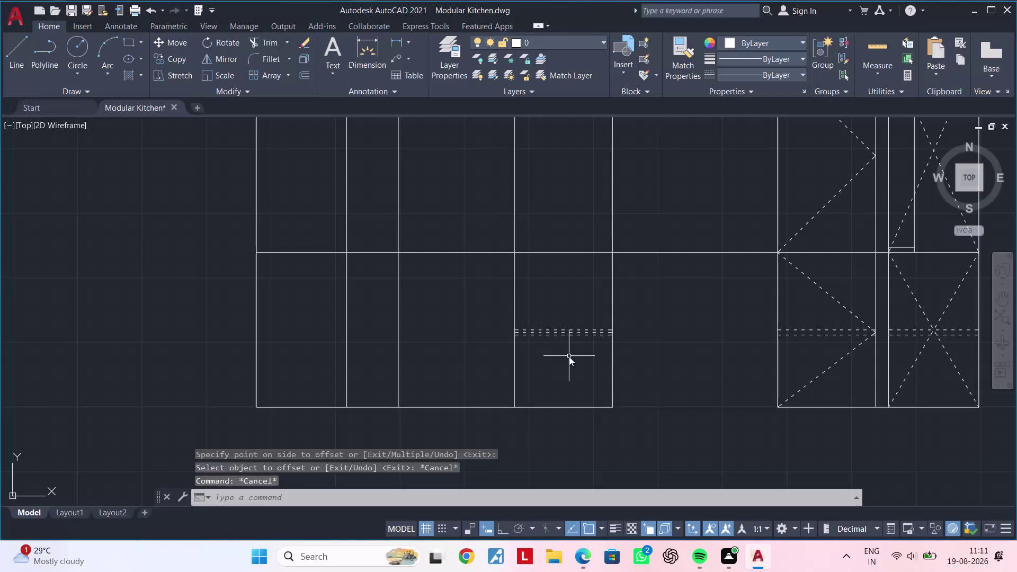
Draw the opening diagonal from the lower shutter's bottom corner to its left midpoint.
key(space)
scroll(up, 3)
click(613, 422)
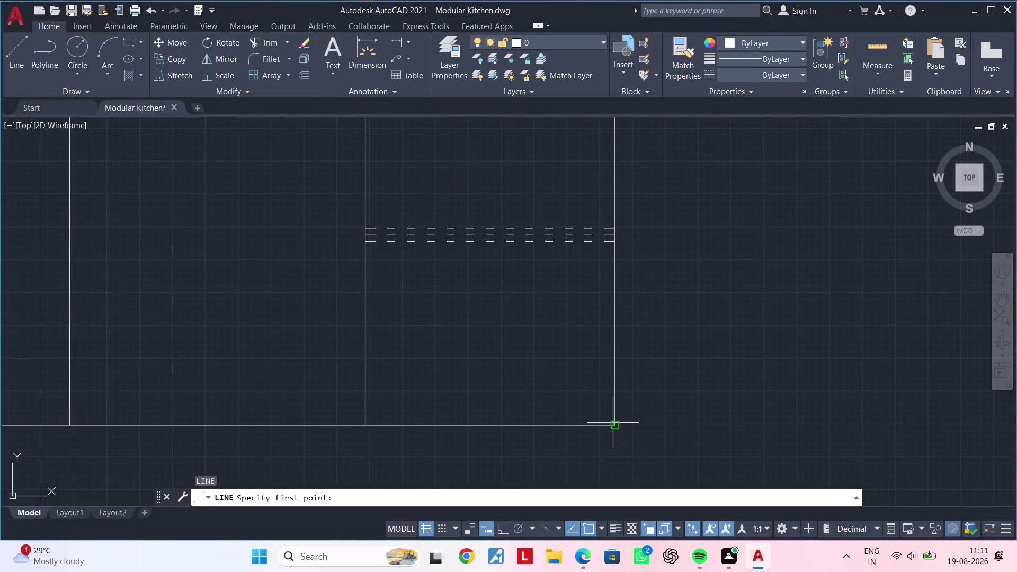
scroll(up, 3)
click(381, 252)
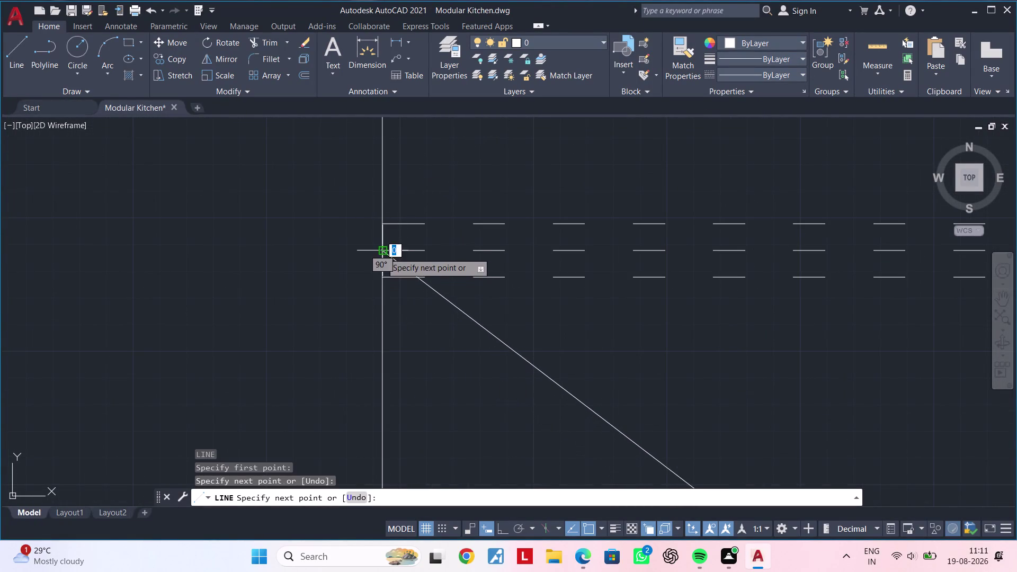
scroll(down, 3)
middle_drag(492, 232, 435, 342)
click(550, 228)
key(Escape)
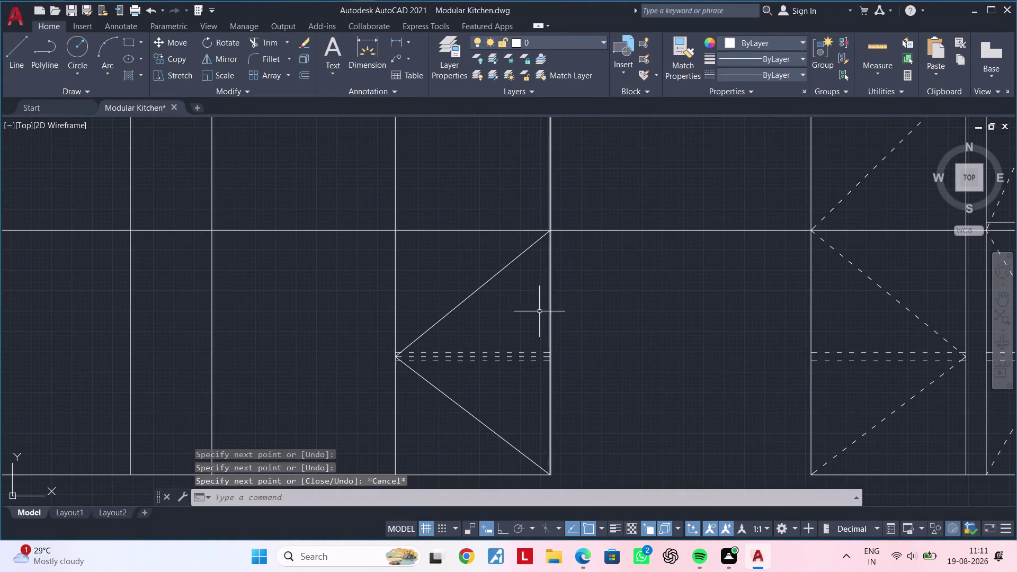
Delete the duplicate dashed line and zoom out to the whole elevation.
scroll(up, 3)
click(486, 360)
key(Delete)
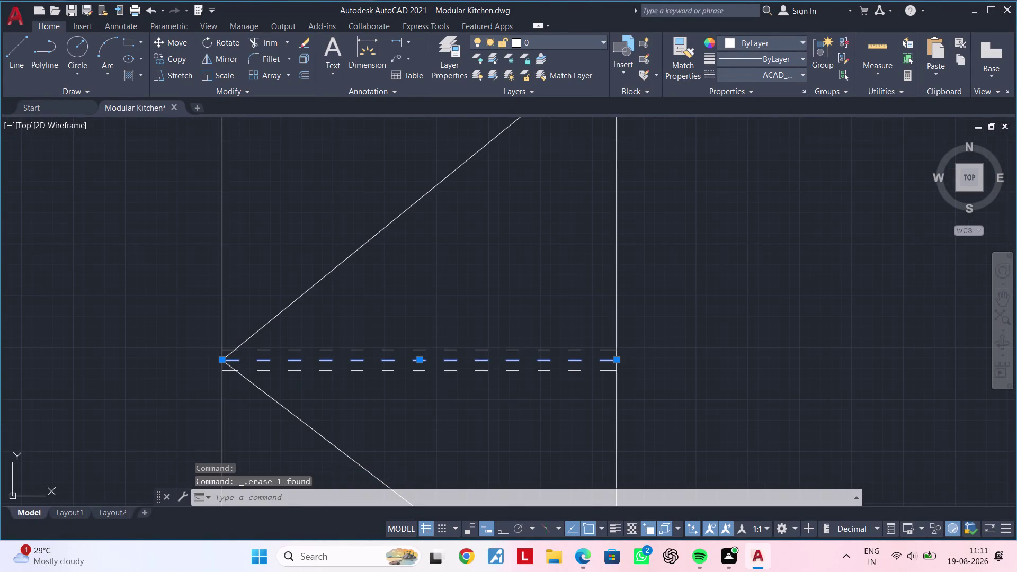
scroll(down, 3)
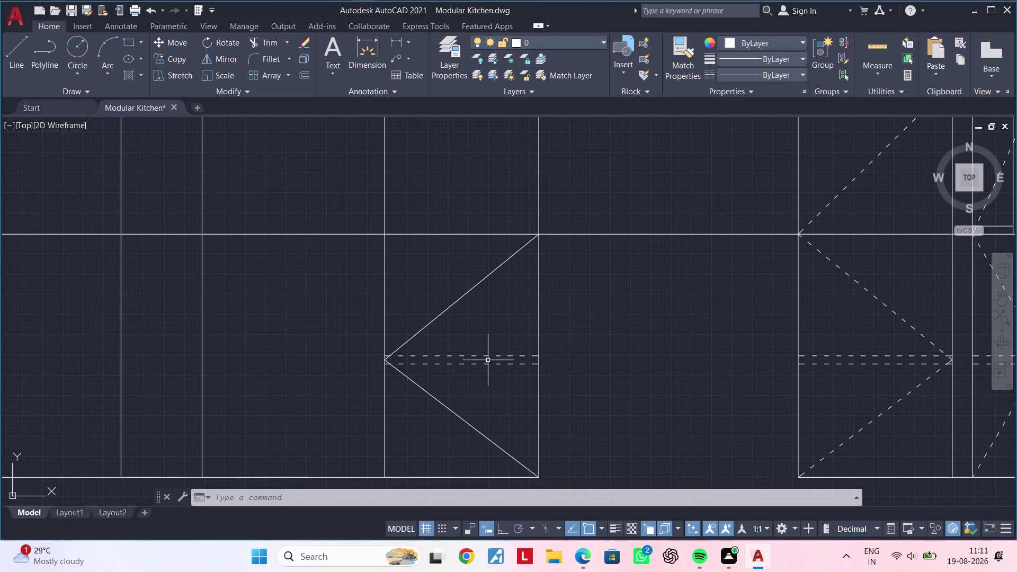
key(Escape)
key(Escape)
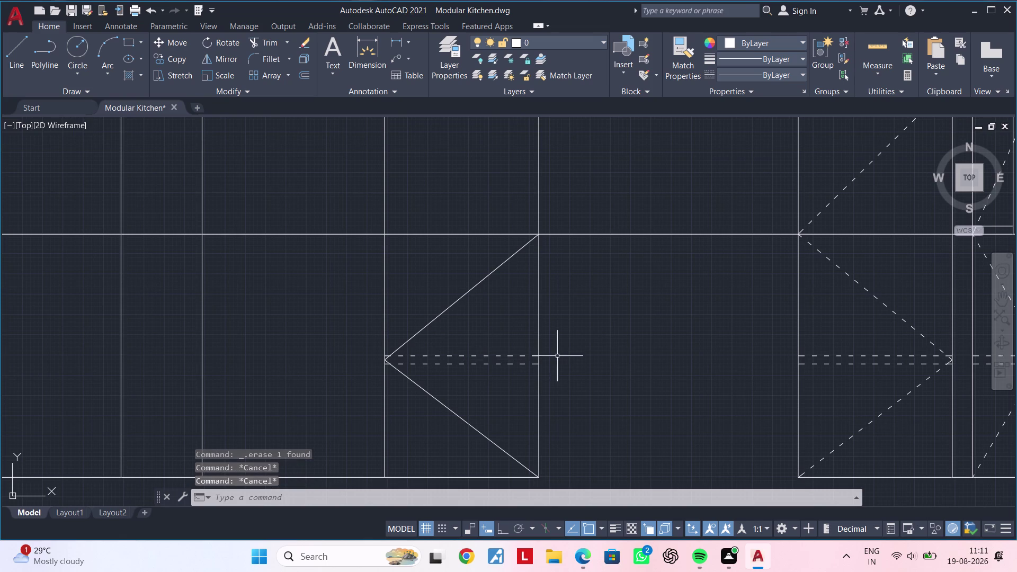
middle_drag(532, 309, 614, 485)
scroll(down, 3)
middle_drag(586, 440, 549, 409)
key(Escape)
key(Escape)
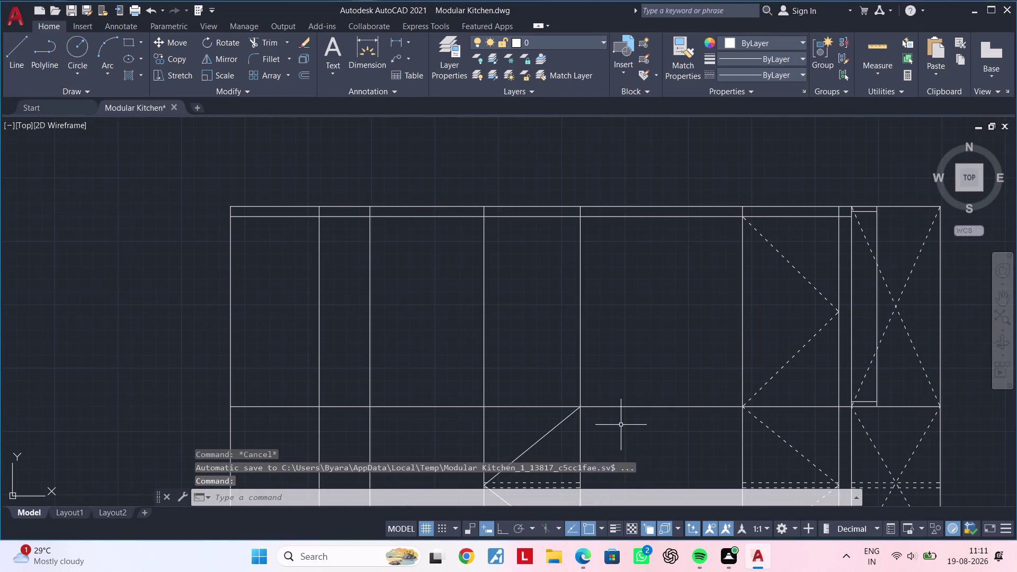
Cancel the offset and place a horizontal XLINE through the dashed triangle's tip.
key(Escape)
key(Escape)
key(Escape)
text(of)
key(space)
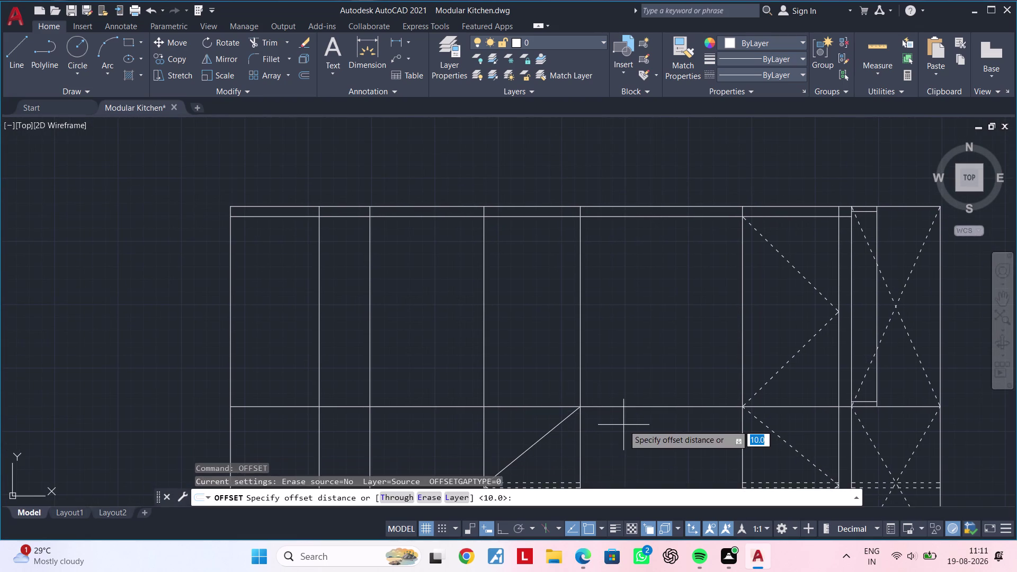
key(Escape)
key(Escape)
key(Escape)
key(Escape)
key(Escape)
key(Escape)
key(Escape)
key(Escape)
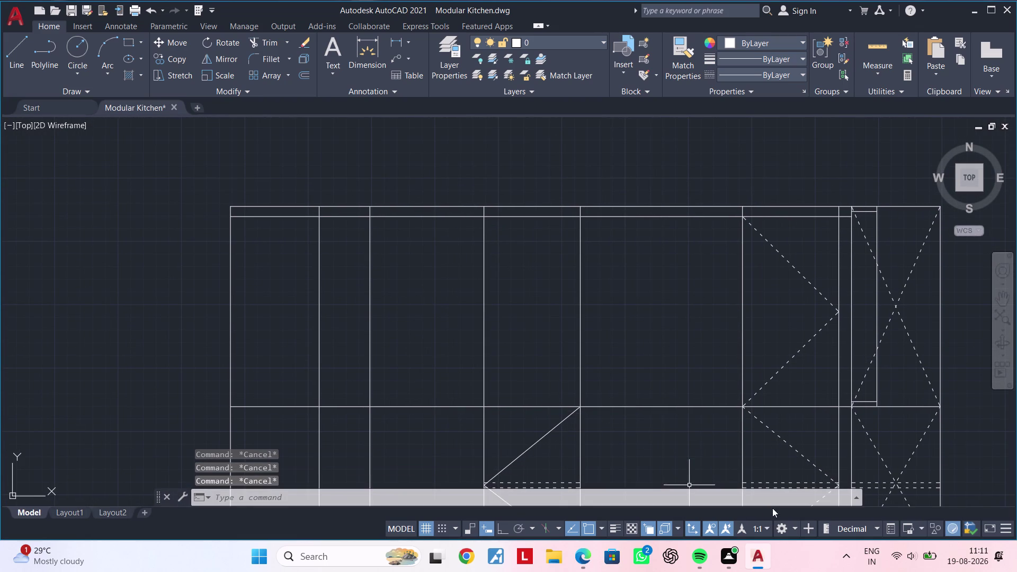
text(xl)
key(space)
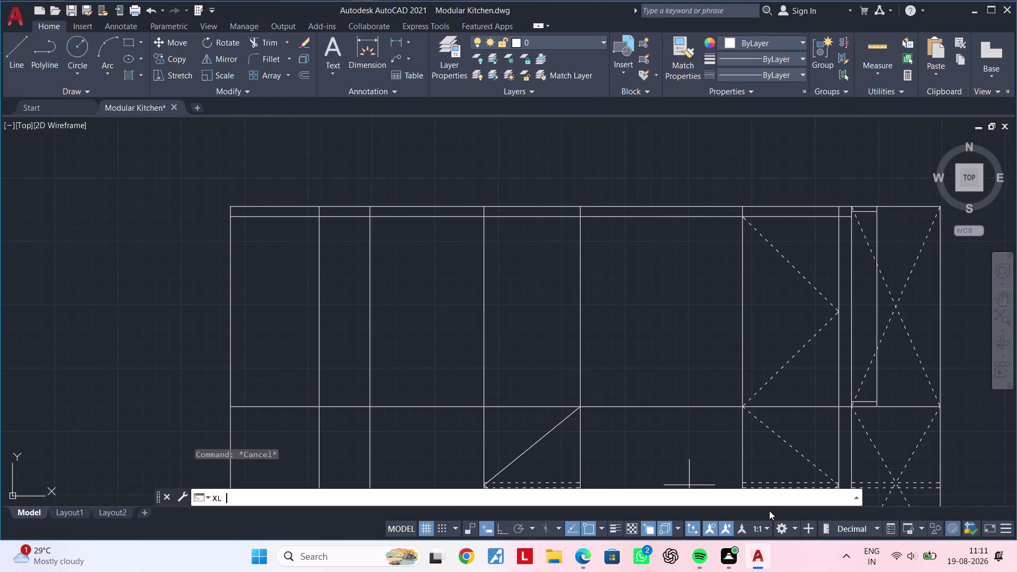
key(h)
key(space)
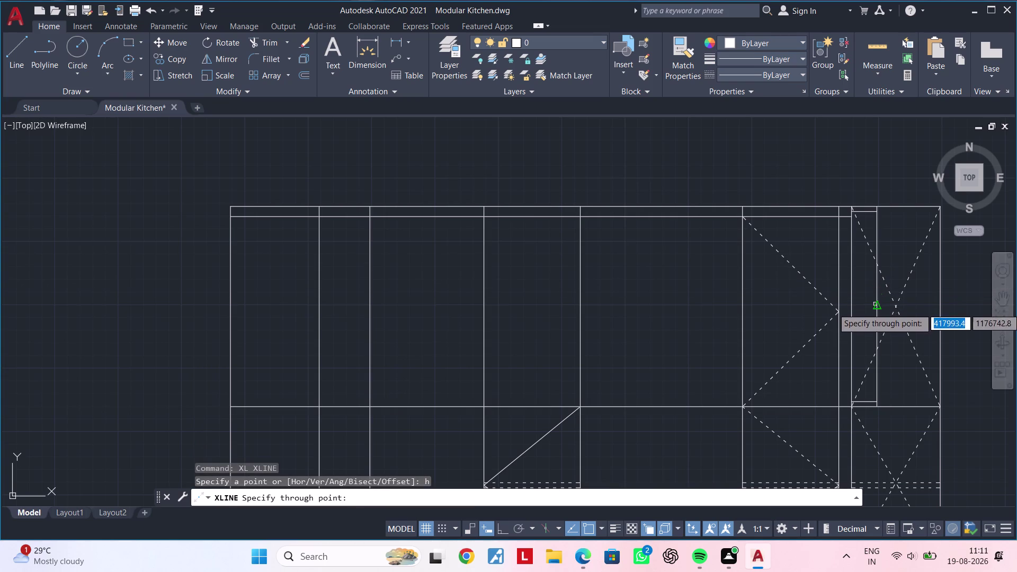
click(839, 314)
middle_drag(687, 372, 734, 360)
key(Escape)
key(Escape)
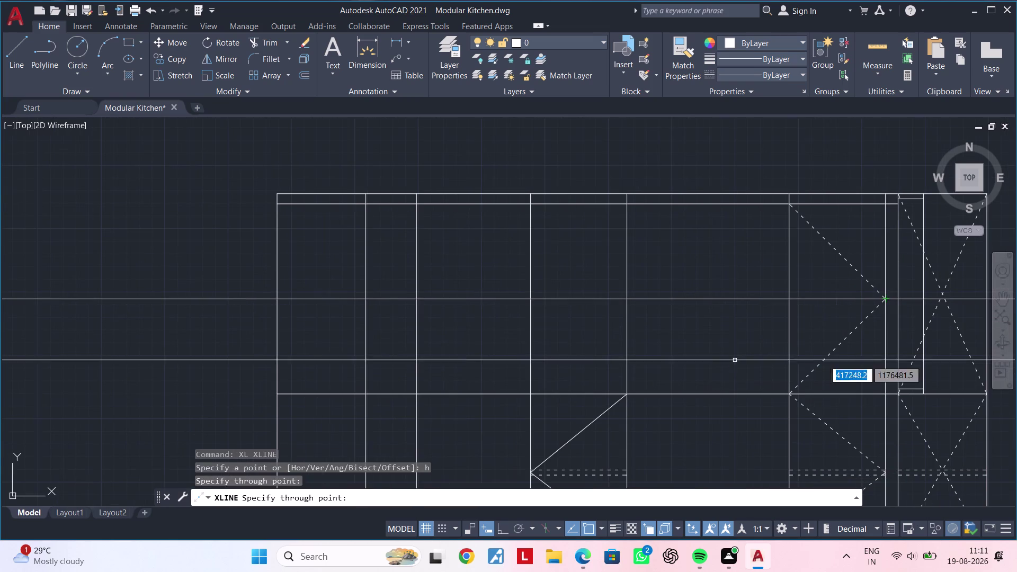
key(Escape)
Draw the upper shutter diagonals from lower-right corner to the construction line, then up to the top edge.
key(l)
key(space)
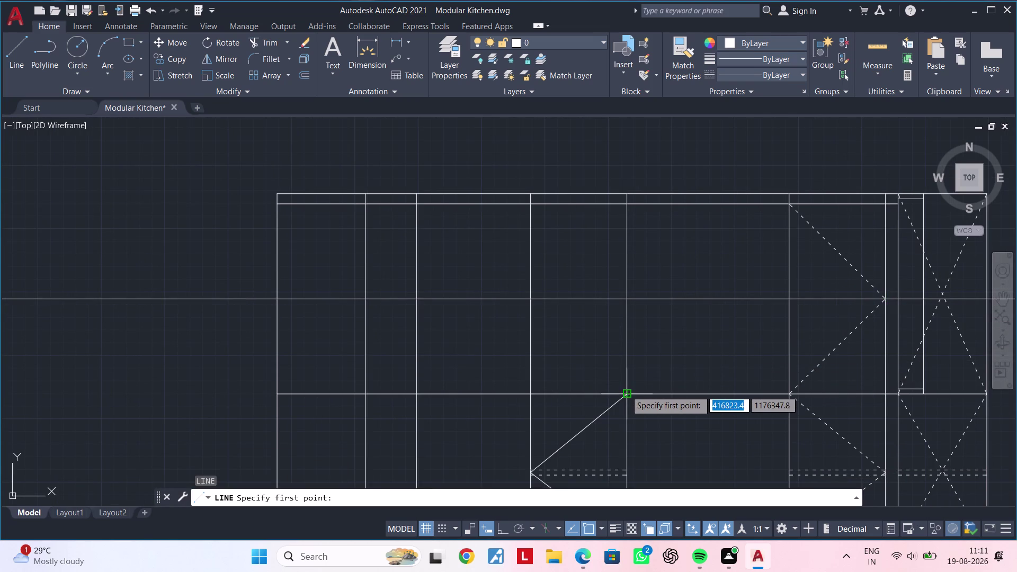
click(627, 390)
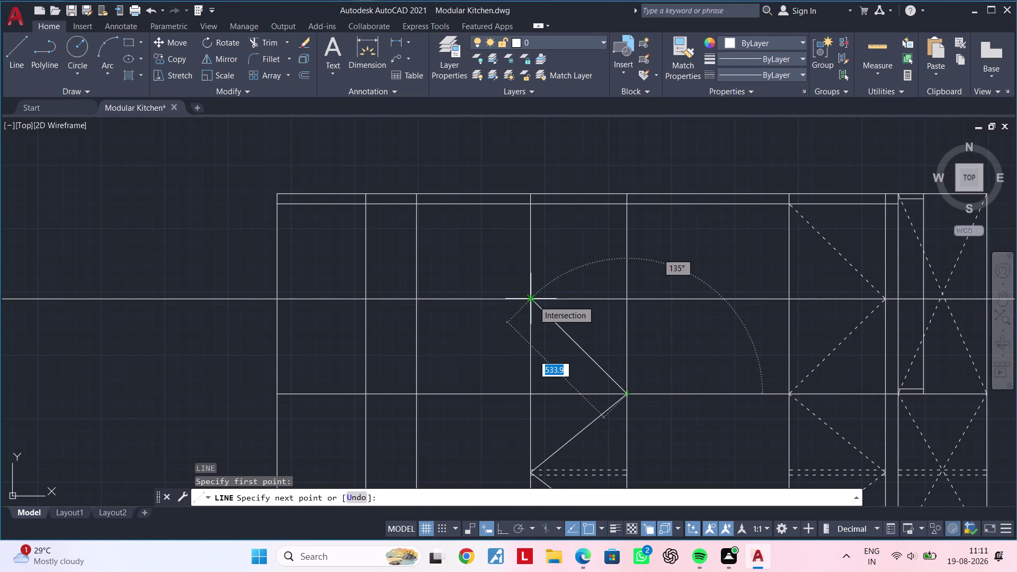
click(533, 300)
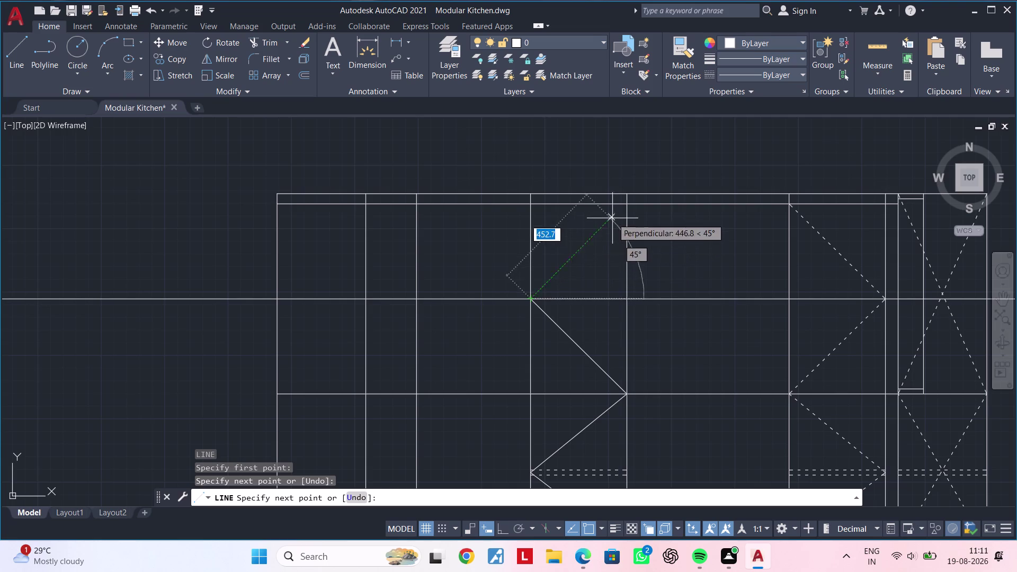
scroll(up, 3)
click(696, 130)
scroll(down, 3)
middle_drag(699, 240, 676, 184)
key(Escape)
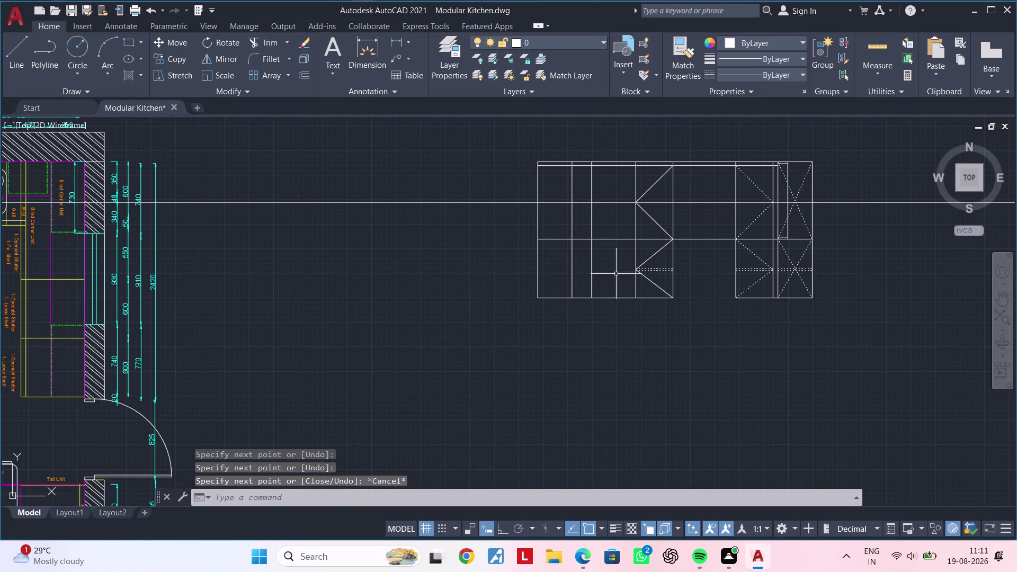
Delete the horizontal construction line.
key(Escape)
key(Escape)
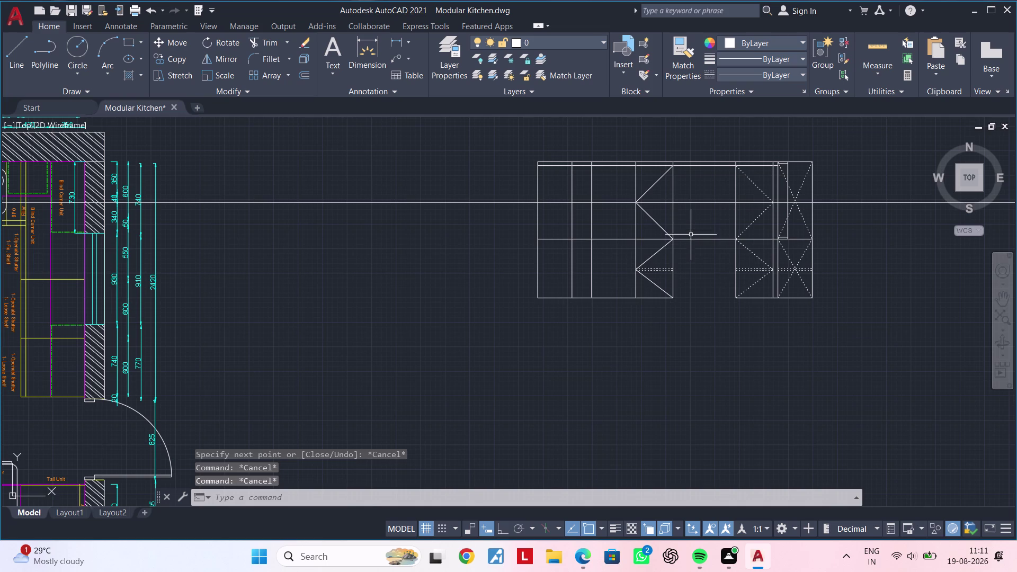
click(699, 203)
key(Delete)
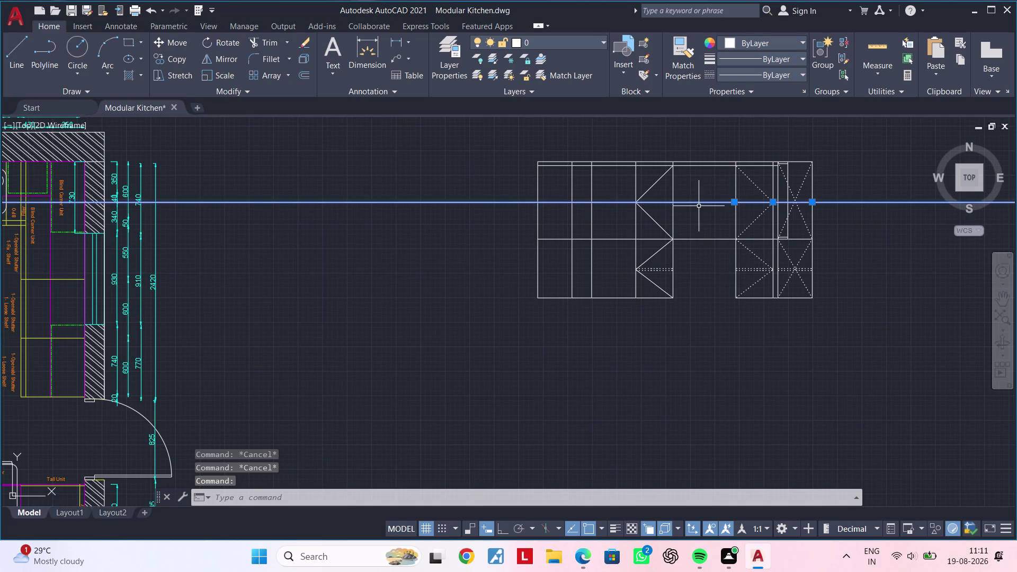
scroll(up, 3)
middle_drag(690, 261, 703, 343)
scroll(down, 3)
middle_drag(701, 337, 719, 327)
key(Escape)
Copy the four diagonal swing lines from the lower-right corner into the module on the left.
click(681, 282)
click(681, 264)
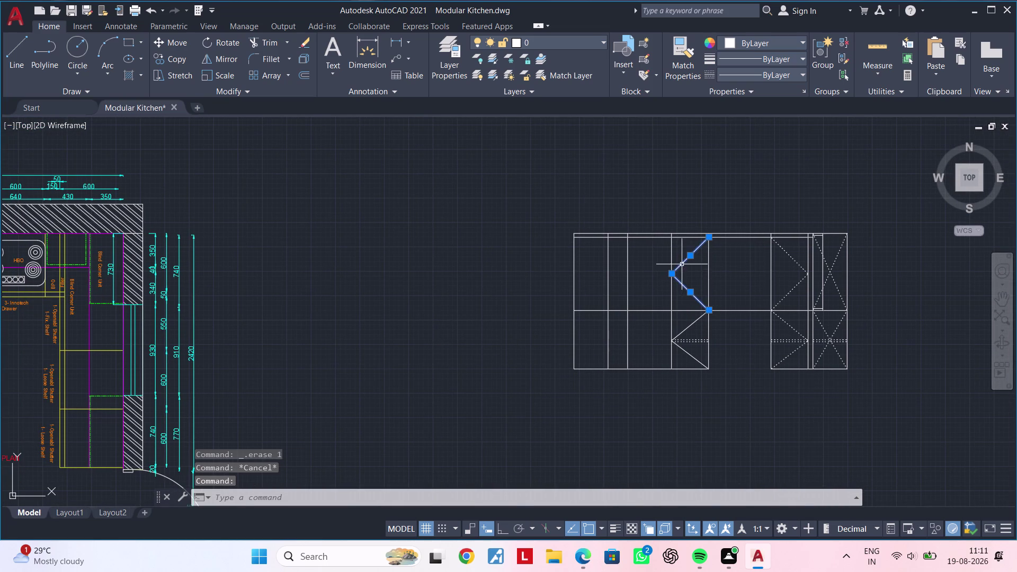
scroll(up, 3)
click(687, 326)
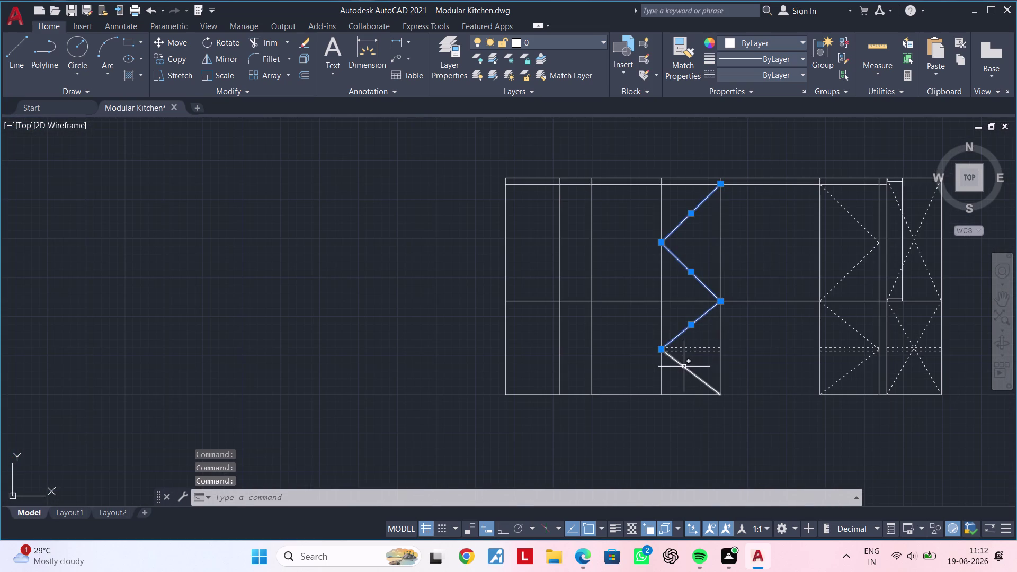
click(683, 366)
middle_drag(629, 338, 609, 348)
key(c)
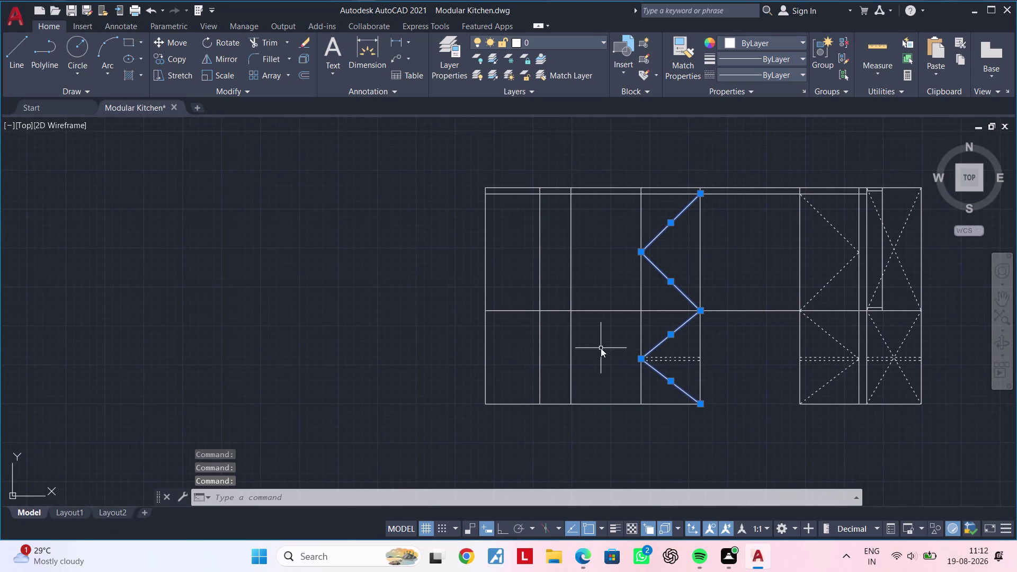
key(o)
key(space)
click(702, 404)
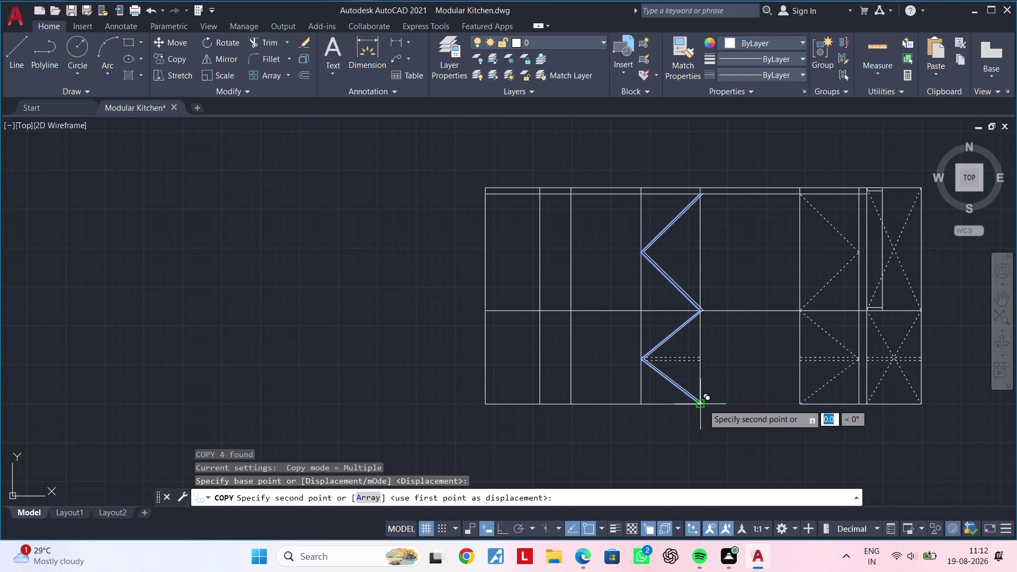
click(640, 405)
key(Escape)
key(Escape)
middle_drag(649, 398, 630, 404)
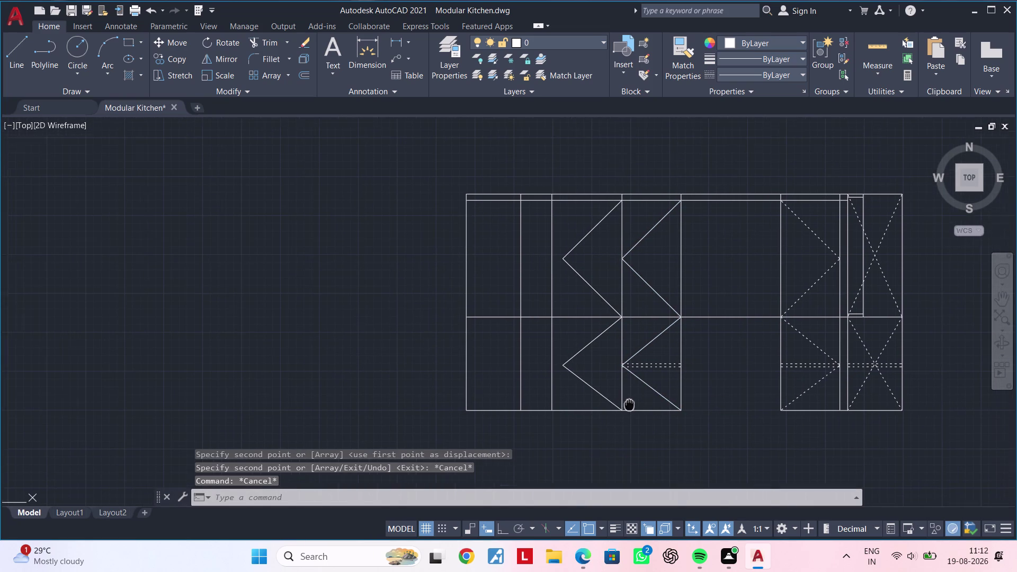
middle_drag(630, 404, 628, 404)
key(Escape)
key(Escape)
key(Escape)
key(Escape)
key(Escape)
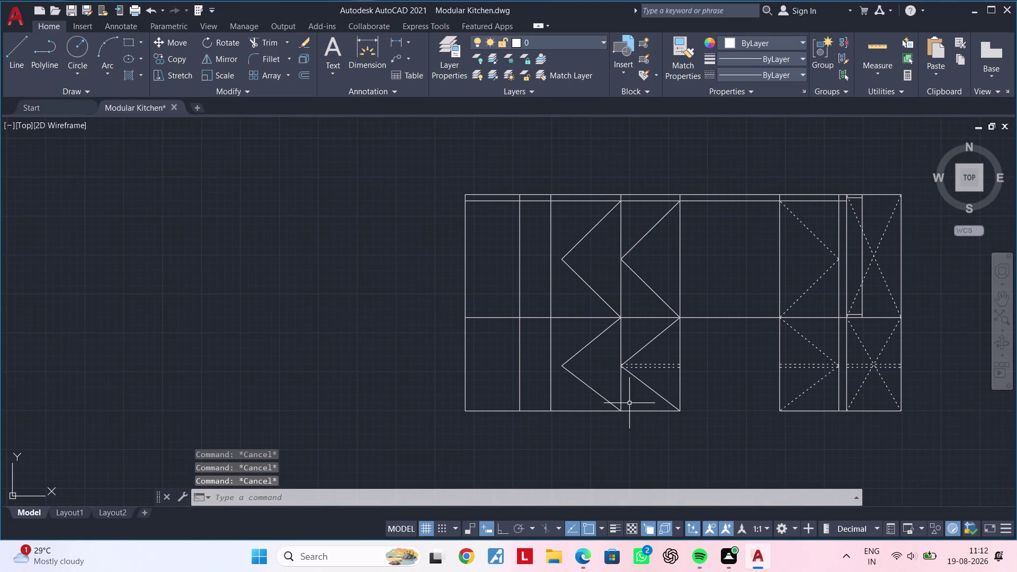
key(Escape)
key(Escape)
Select the copied zigzag lines in the left module, then clear the selection.
click(585, 224)
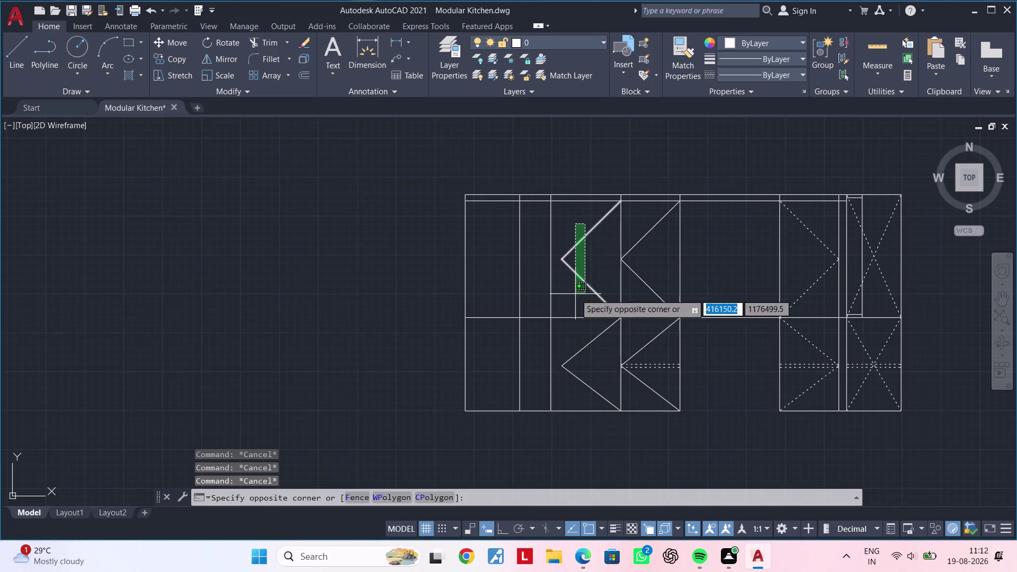
click(575, 294)
click(591, 362)
click(580, 346)
click(591, 379)
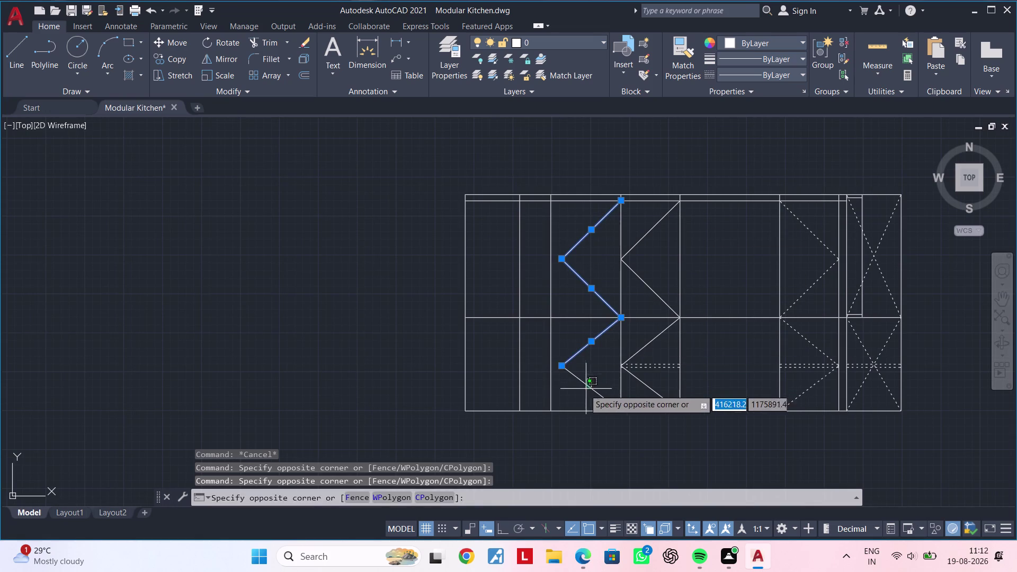
click(583, 392)
key(Escape)
key(Escape)
Using MATCHPROP with a dashed diagonal as source, make four shutter diagonals dashed.
key(m)
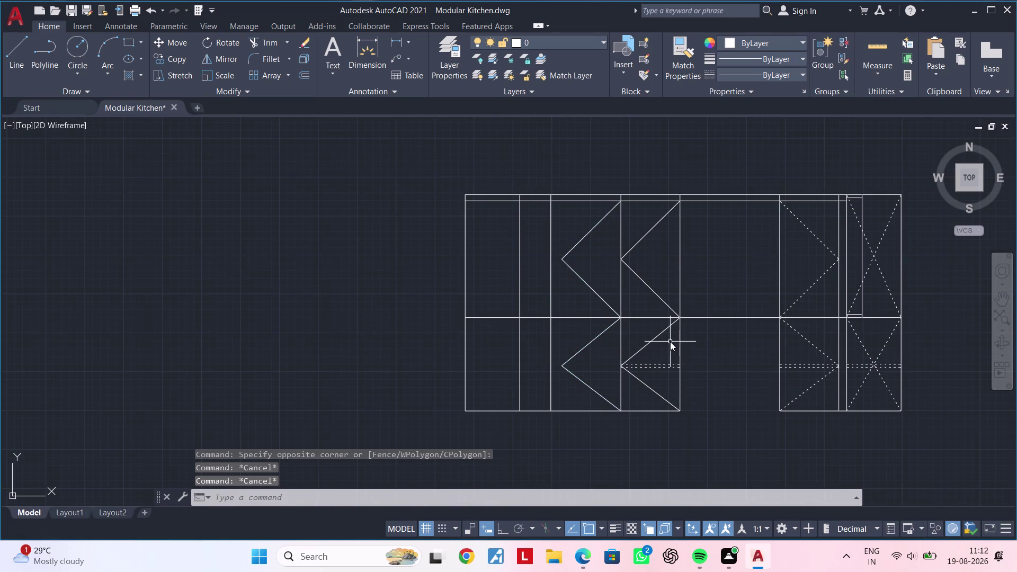
key(a)
key(space)
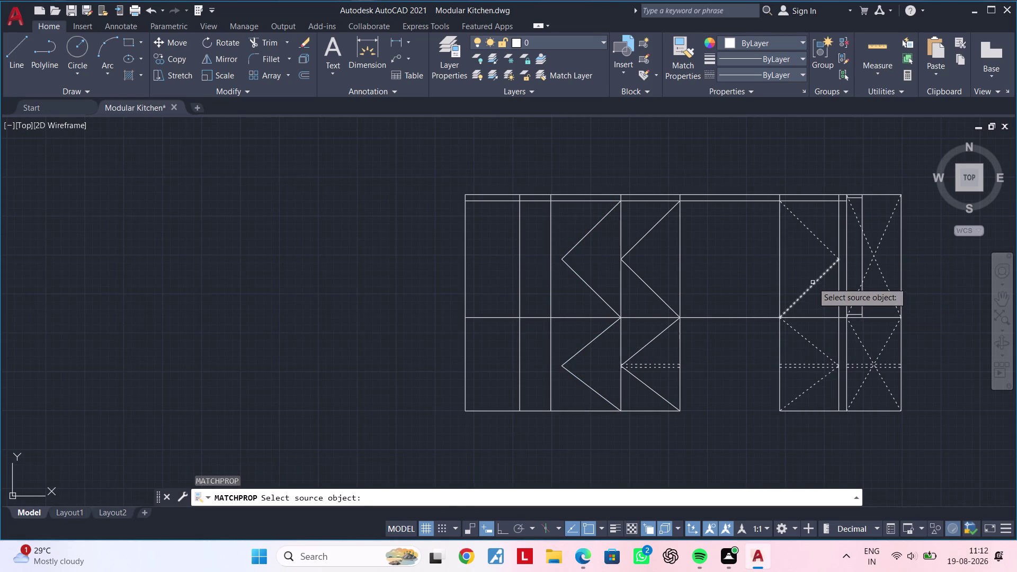
click(815, 283)
click(648, 229)
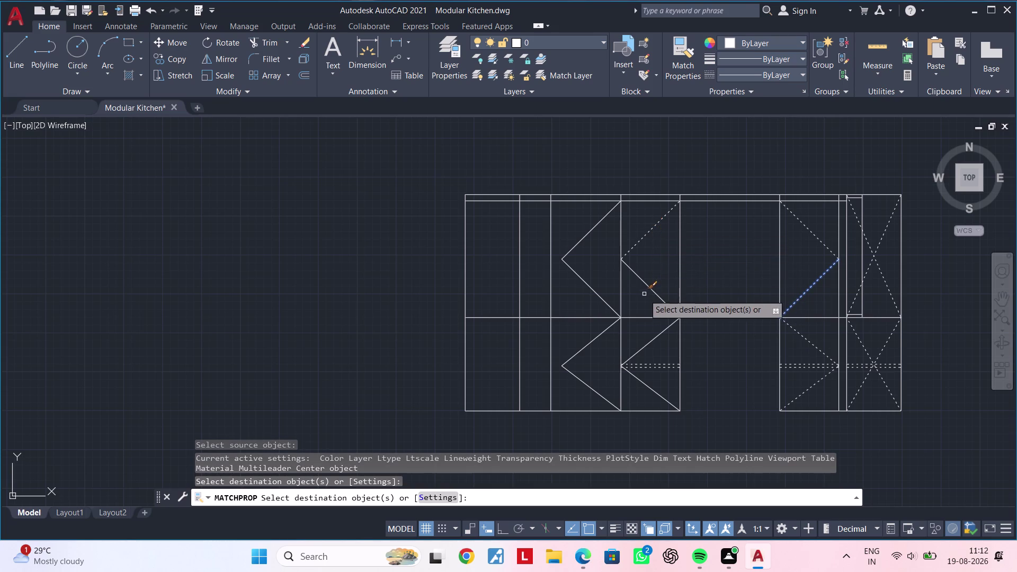
click(649, 288)
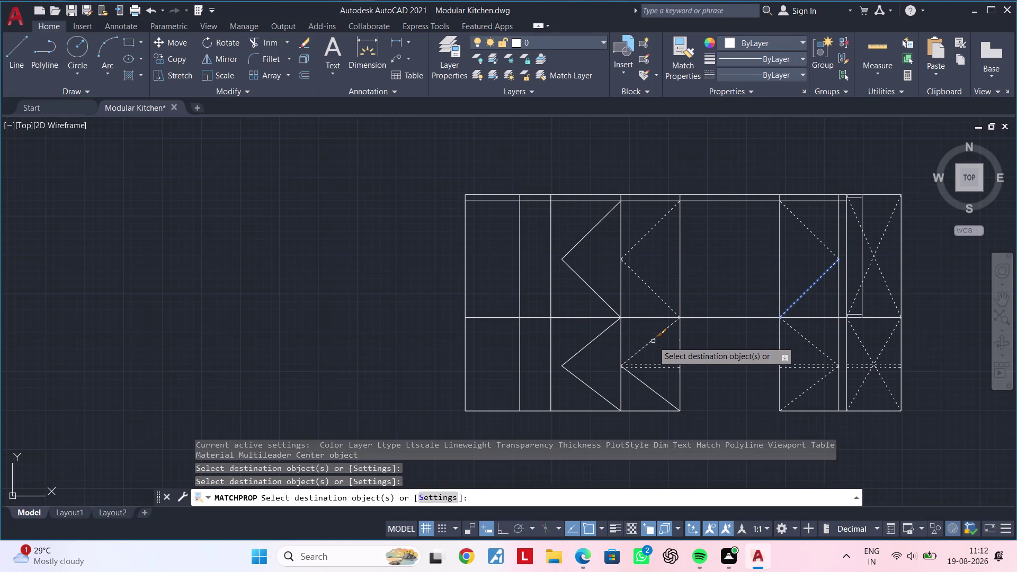
click(653, 341)
click(654, 393)
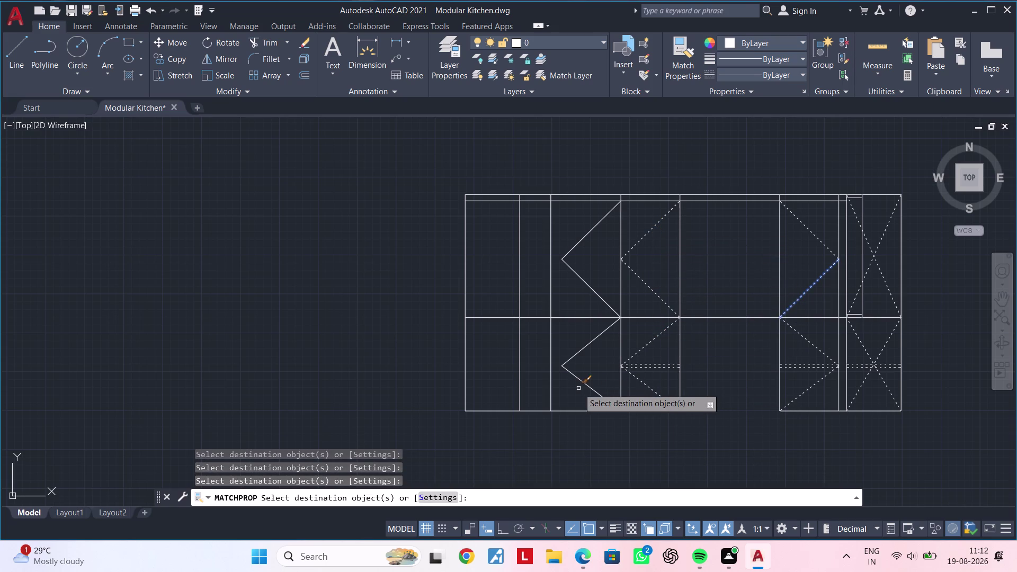
Make the remaining solid door diagonals on the left shutters dashed.
click(580, 383)
click(582, 349)
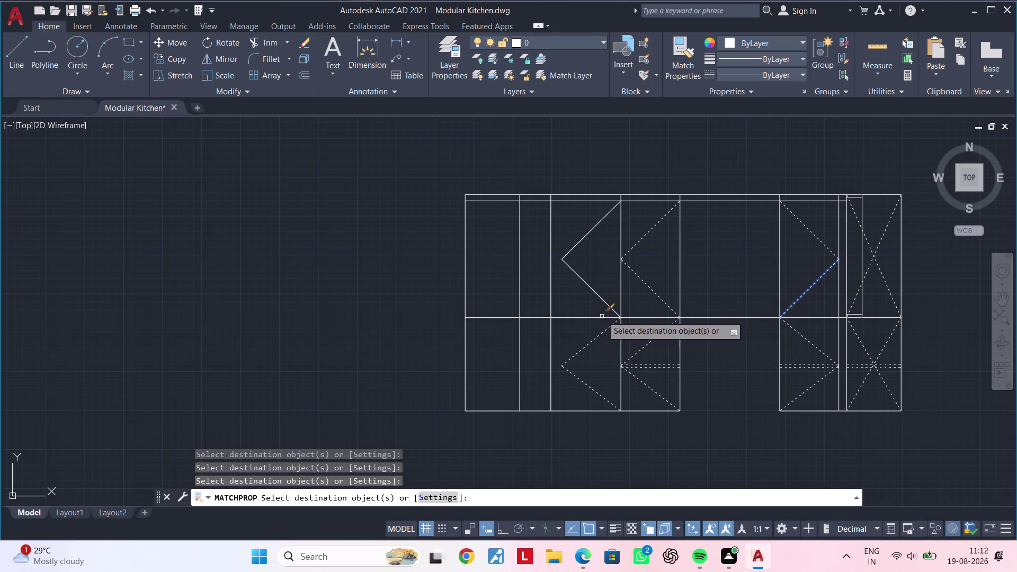
click(607, 297)
click(600, 299)
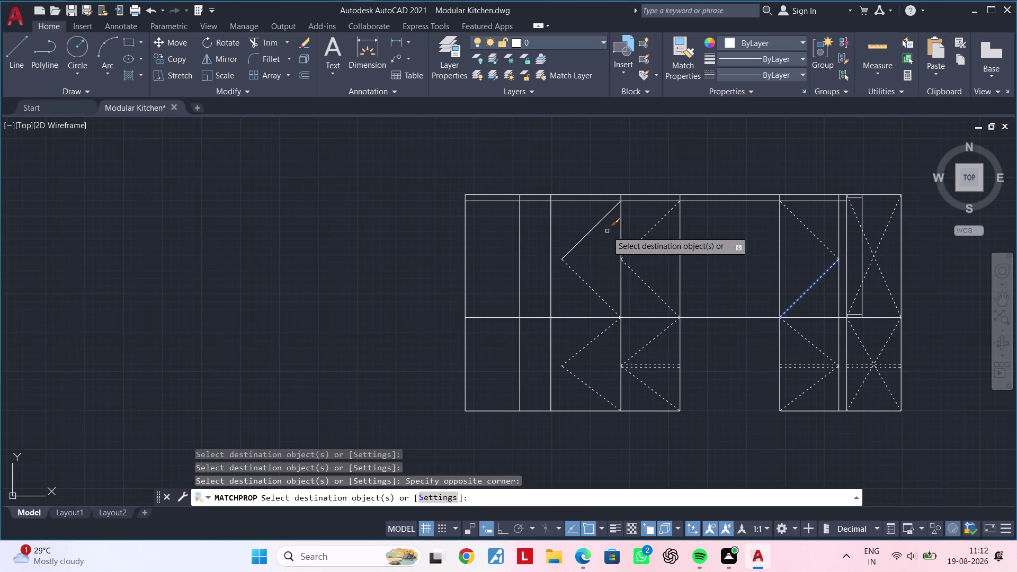
click(595, 226)
key(Escape)
key(Escape)
key(Escape)
key(Escape)
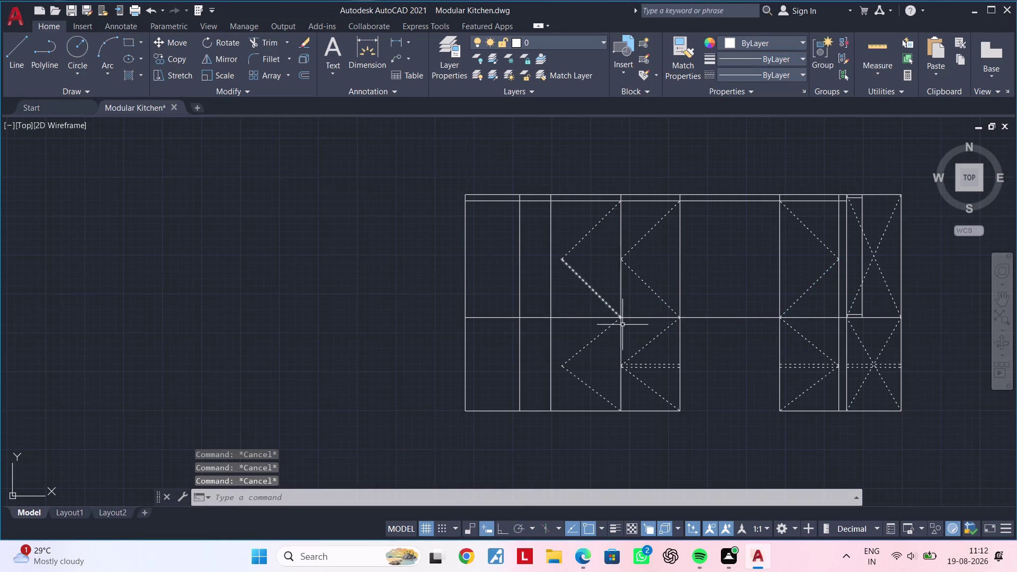
scroll(down, 3)
middle_drag(620, 313, 589, 278)
key(Escape)
key(Escape)
key(Escape)
key(Escape)
key(Escape)
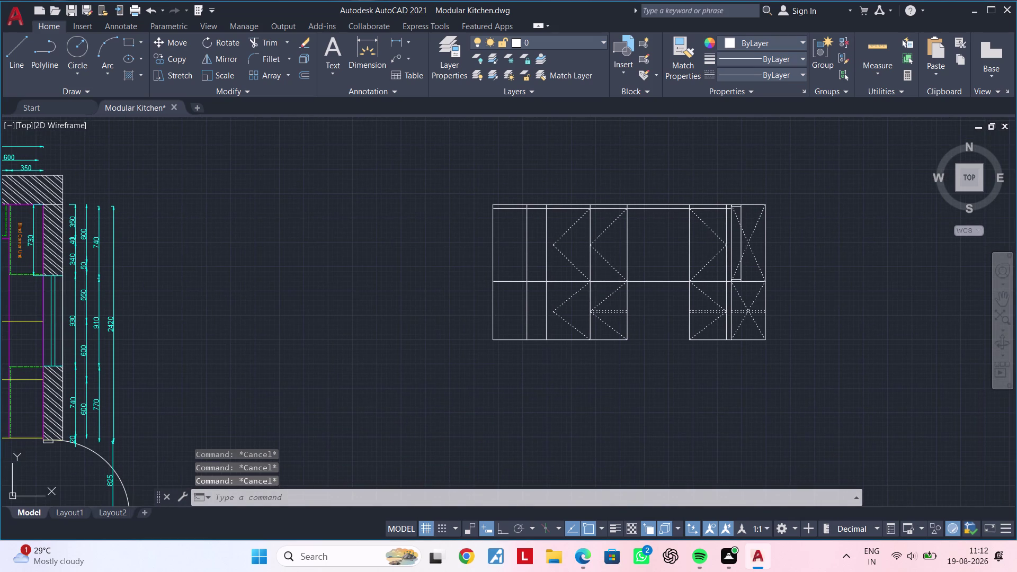
key(Escape)
key(Escape)
middle_drag(607, 297, 645, 292)
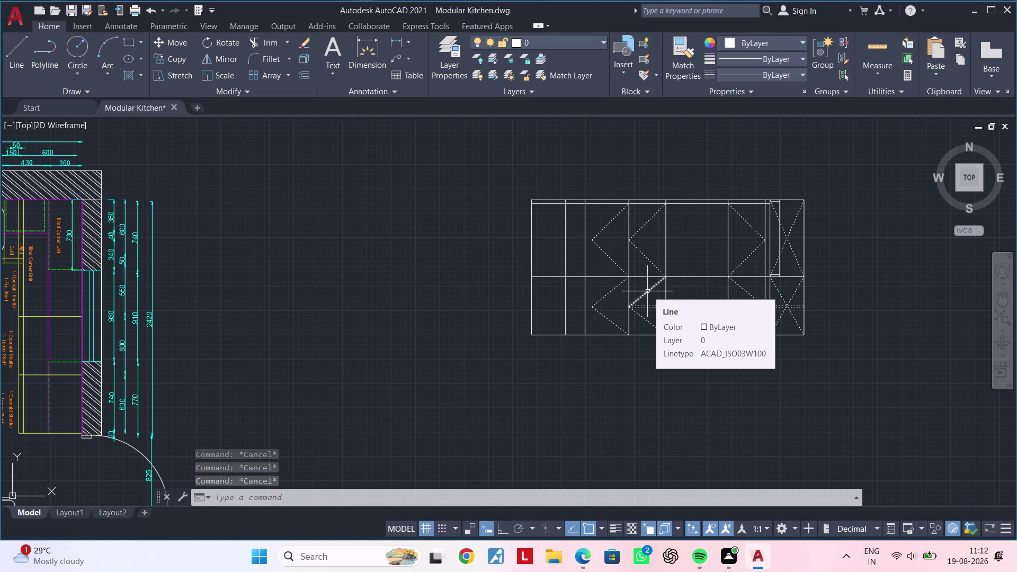
scroll(up, 3)
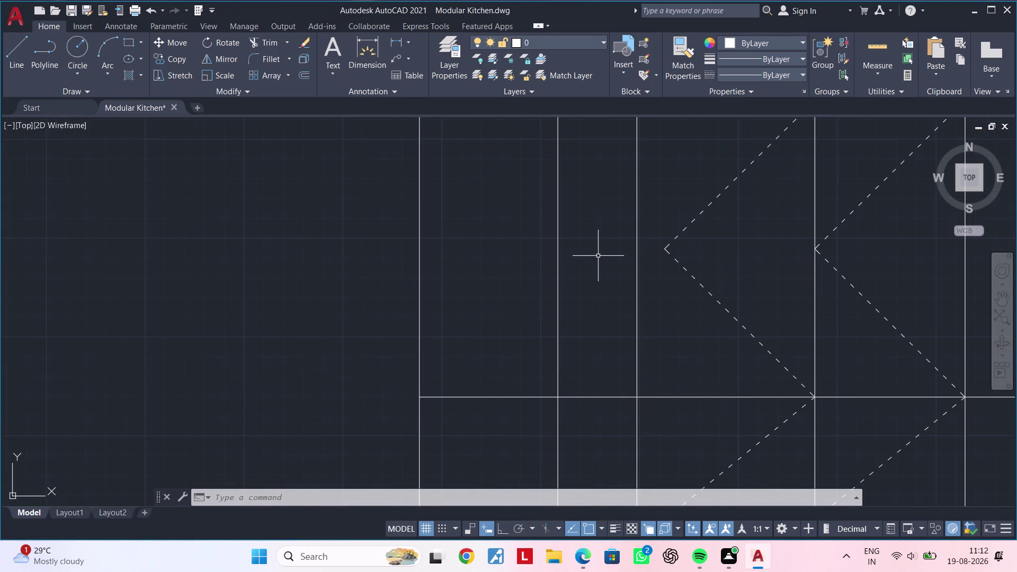
scroll(down, 3)
middle_drag(598, 256, 551, 348)
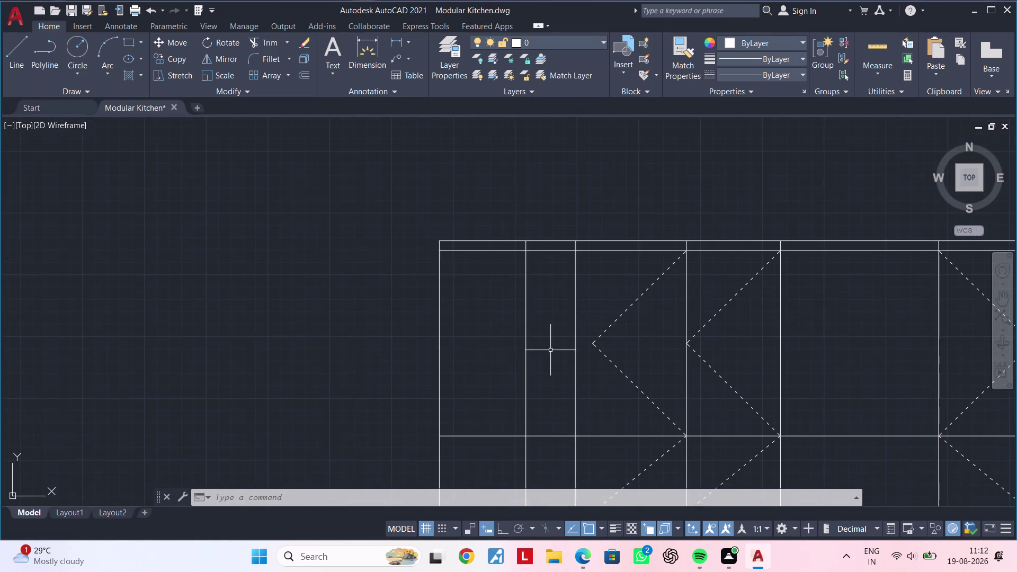
key(Escape)
key(Escape)
text(tr)
key(space)
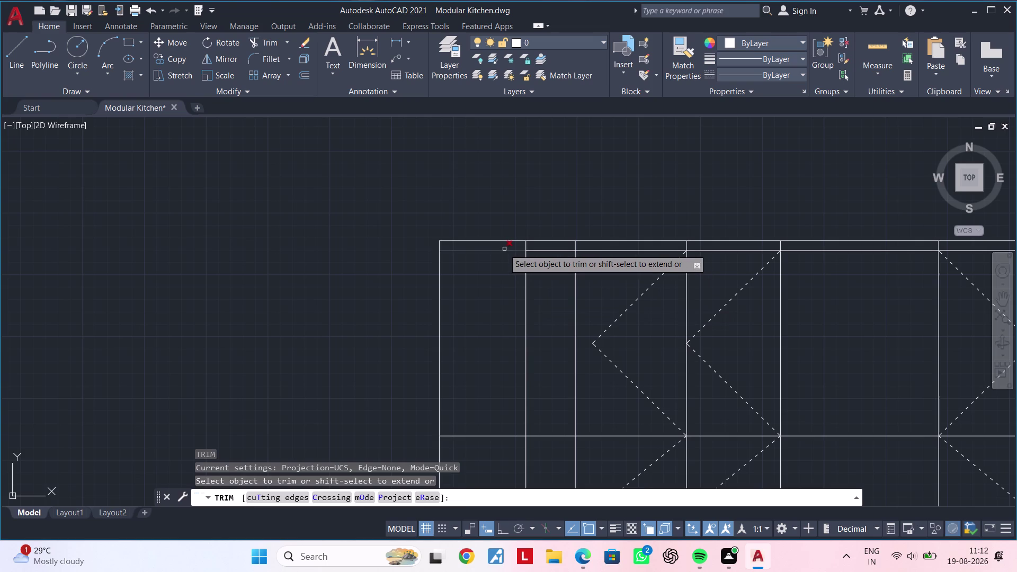
click(503, 249)
middle_drag(503, 354, 508, 311)
scroll(down, 3)
middle_drag(485, 340, 497, 307)
key(Escape)
key(Escape)
key(Escape)
scroll(up, 3)
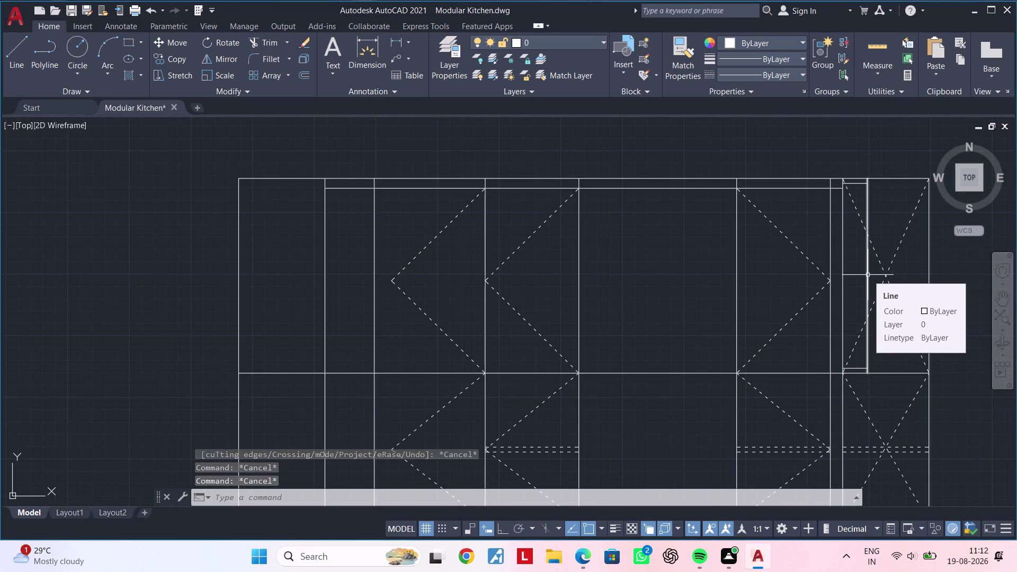
Offset the left vertical line 100 units outward to form the narrow end strip.
key(Escape)
key(Escape)
key(Escape)
middle_drag(395, 284, 489, 274)
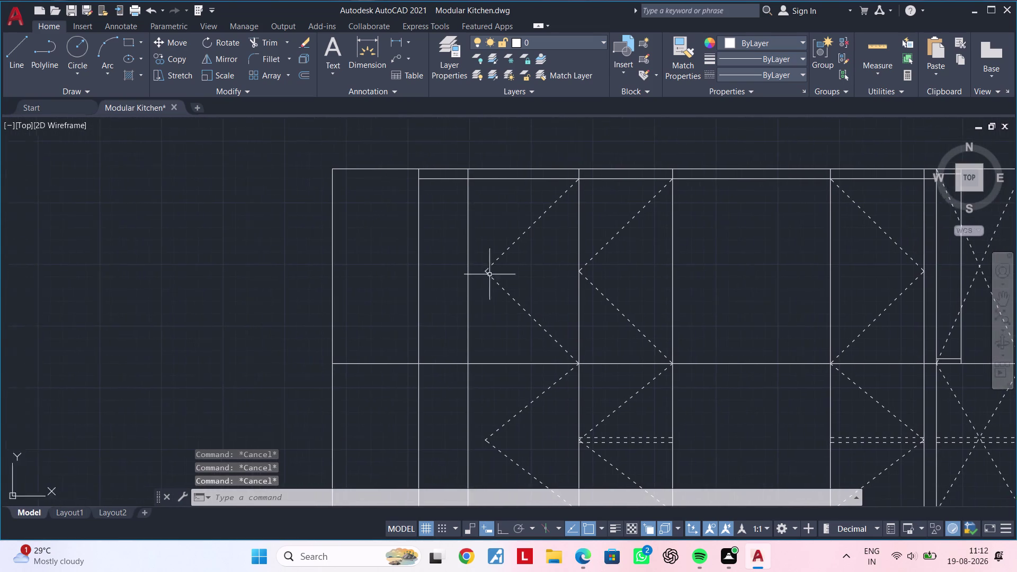
key(Escape)
key(Escape)
key(Escape)
key(Escape)
key(Escape)
key(Escape)
middle_drag(490, 288, 546, 287)
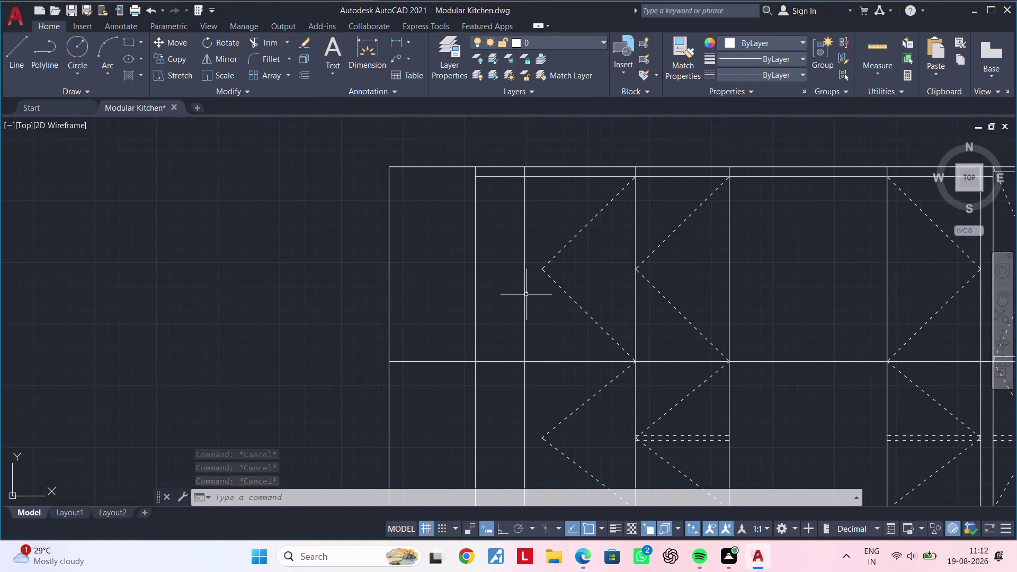
middle_drag(454, 231, 479, 296)
key(Escape)
key(Escape)
text(o)
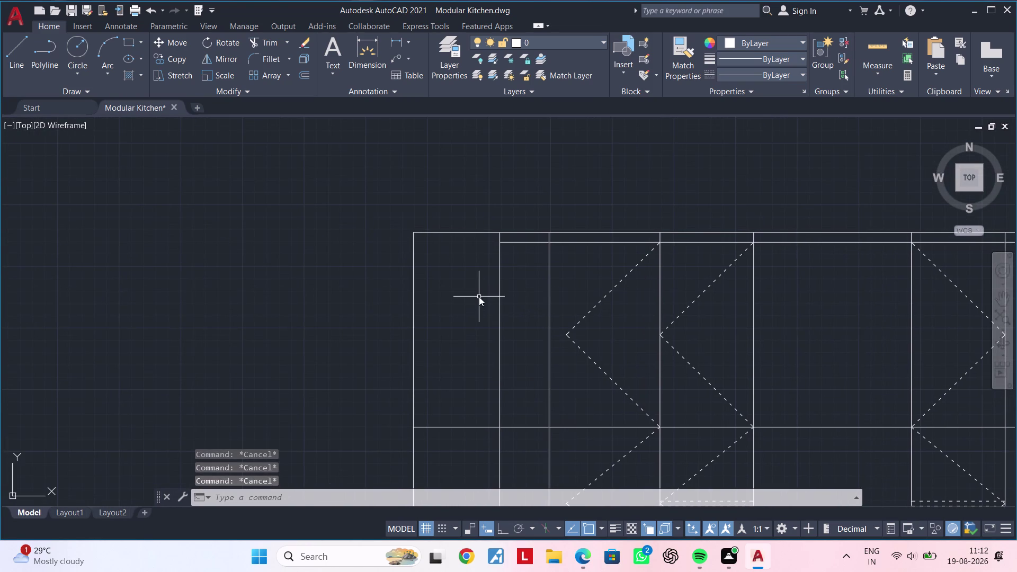
text(f 100)
key(Return)
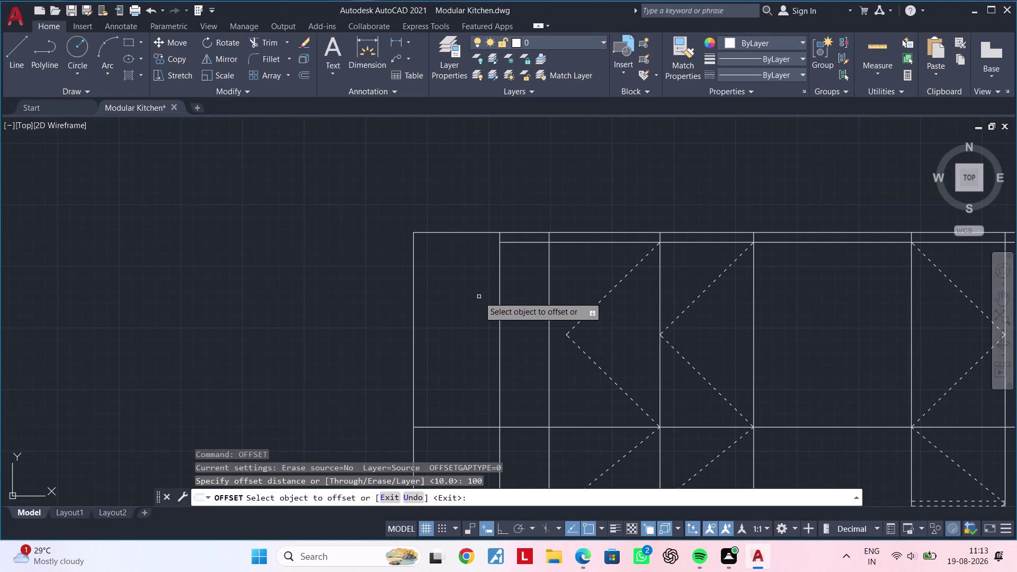
click(499, 281)
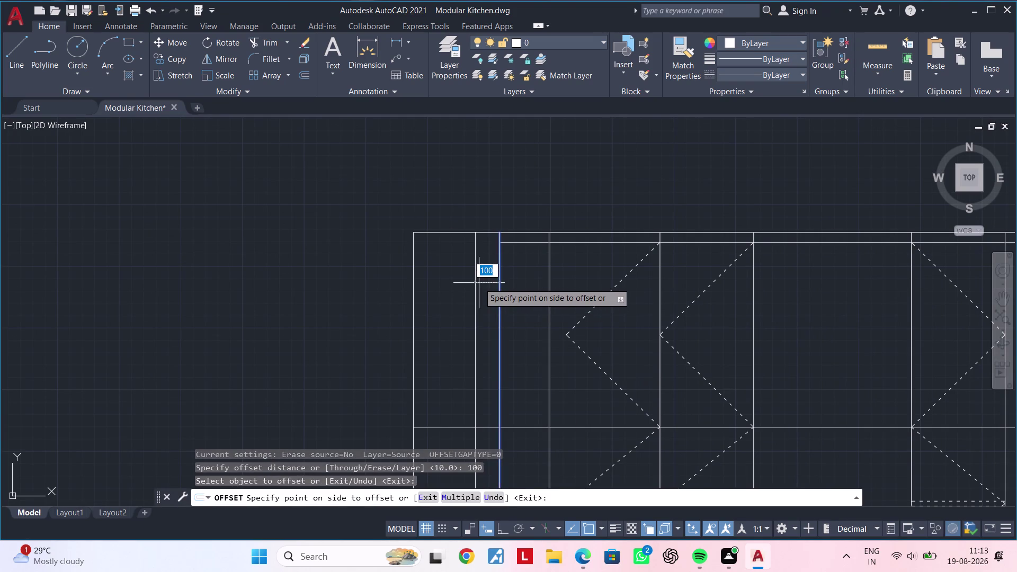
click(479, 282)
middle_drag(486, 317, 500, 223)
middle_drag(493, 267, 492, 223)
key(Escape)
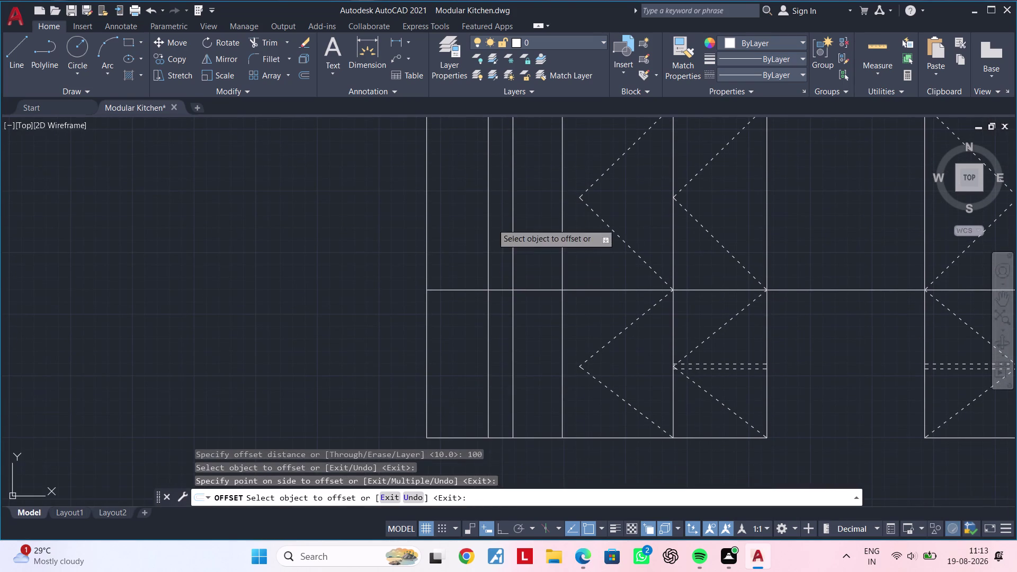
key(Escape)
Trim the overshooting end of the new 100-unit strip line.
text(tr)
key(space)
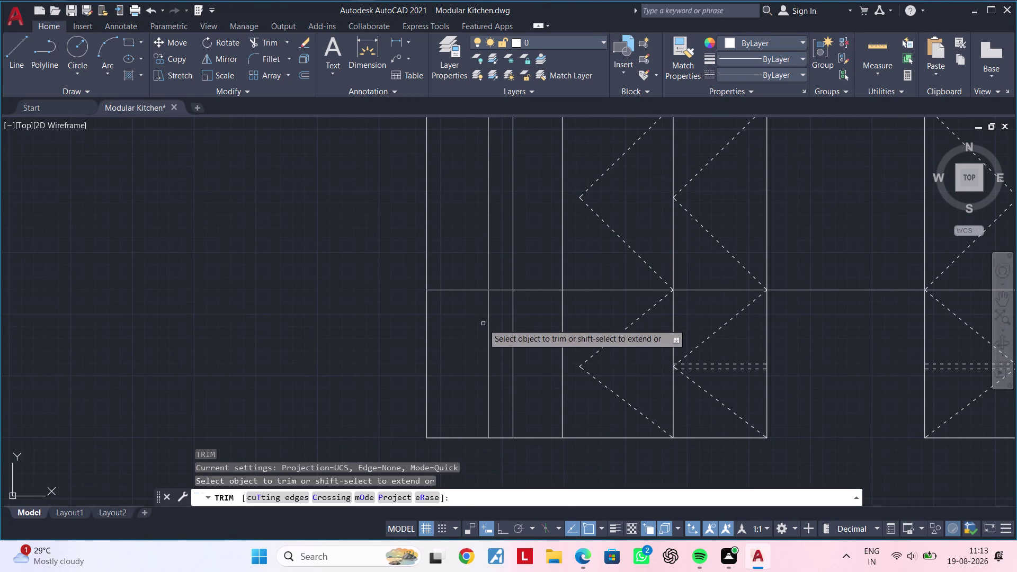
click(487, 319)
middle_drag(498, 266, 500, 353)
key(Escape)
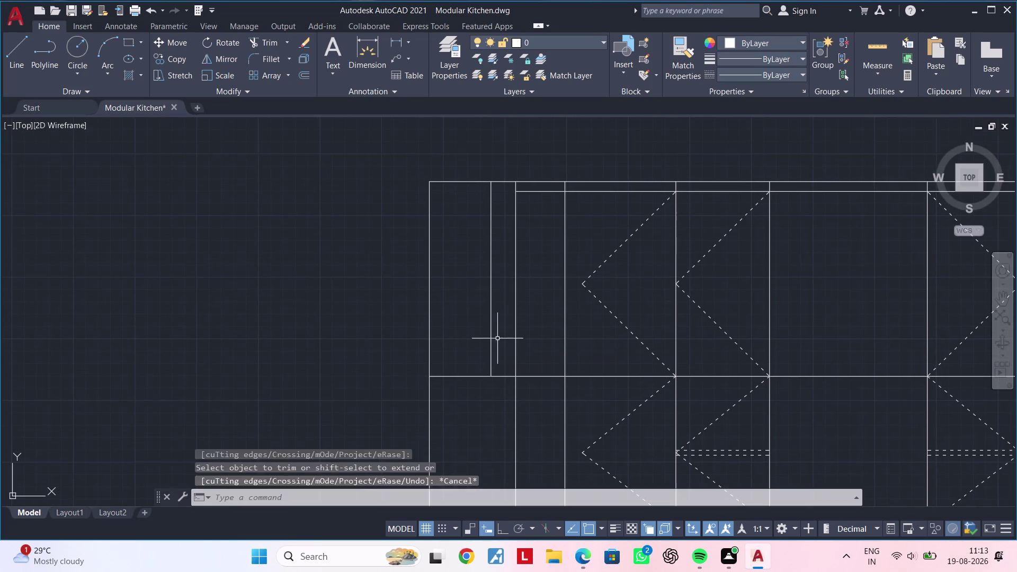
key(Escape)
key(Escape)
middle_click(498, 291)
key(Escape)
middle_drag(494, 219, 498, 285)
scroll(up, 3)
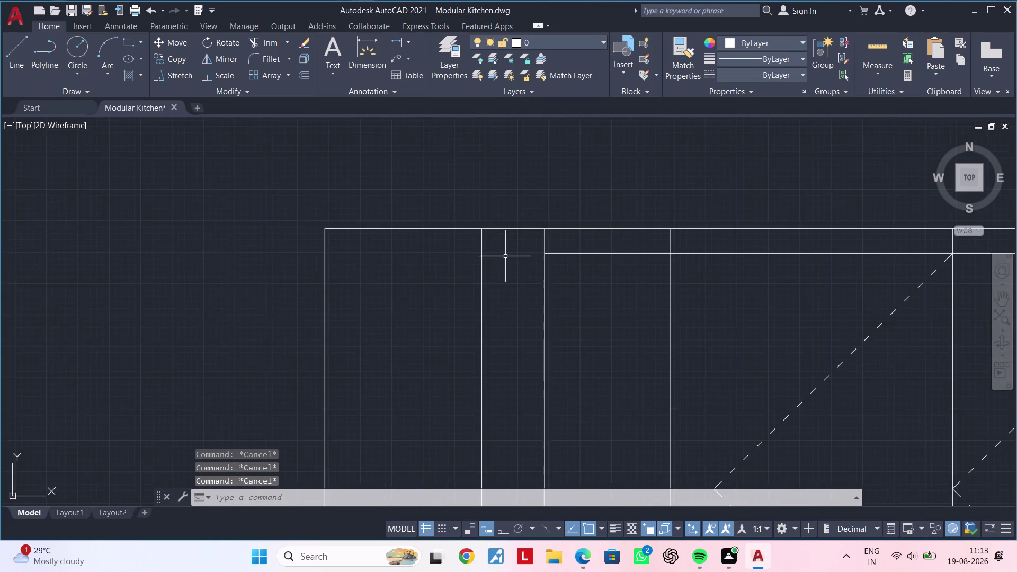
middle_drag(505, 258, 494, 289)
Offset the top edge lines 20 units downward to create the top rail.
key(Escape)
key(Escape)
key(o)
text(f)
key(space)
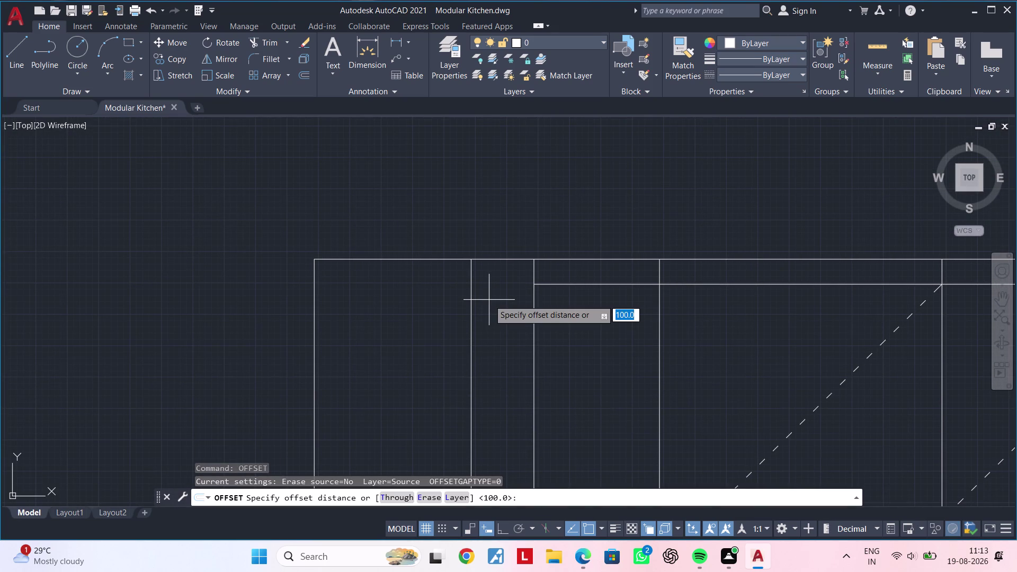
text(20)
key(Return)
scroll(up, 3)
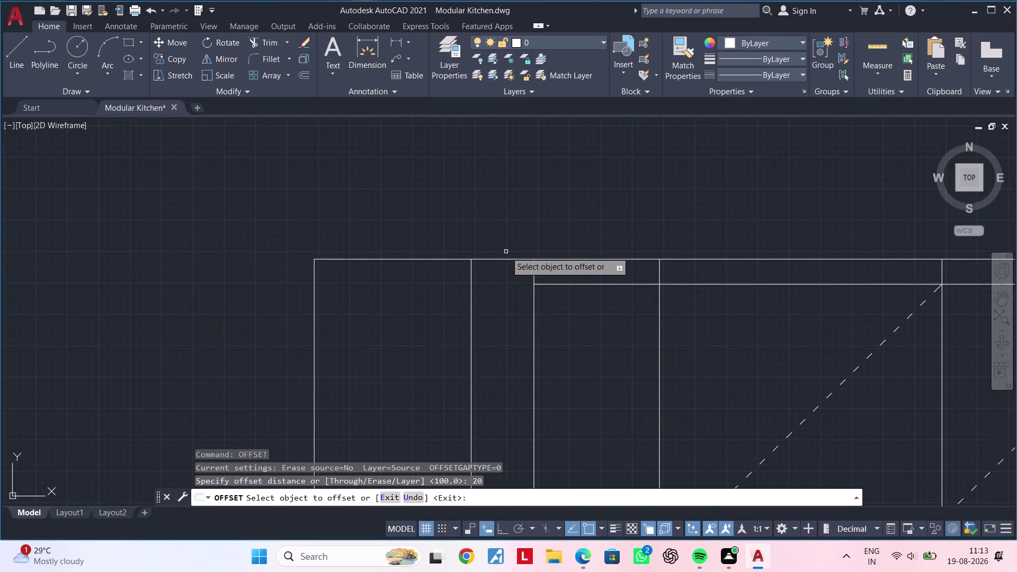
click(501, 262)
click(498, 286)
scroll(down, 3)
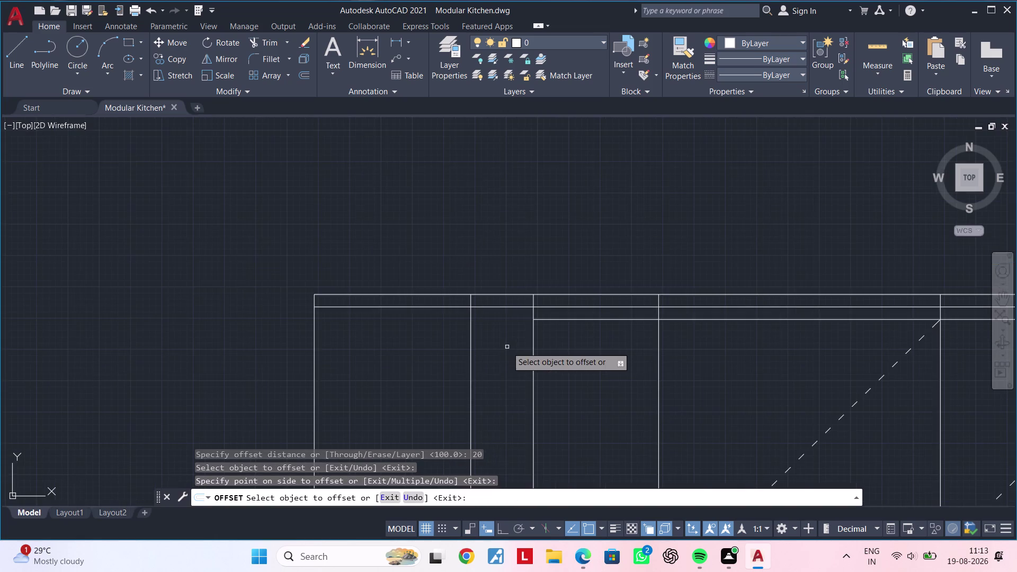
middle_drag(506, 347, 510, 272)
scroll(down, 3)
middle_drag(512, 353, 533, 270)
scroll(up, 3)
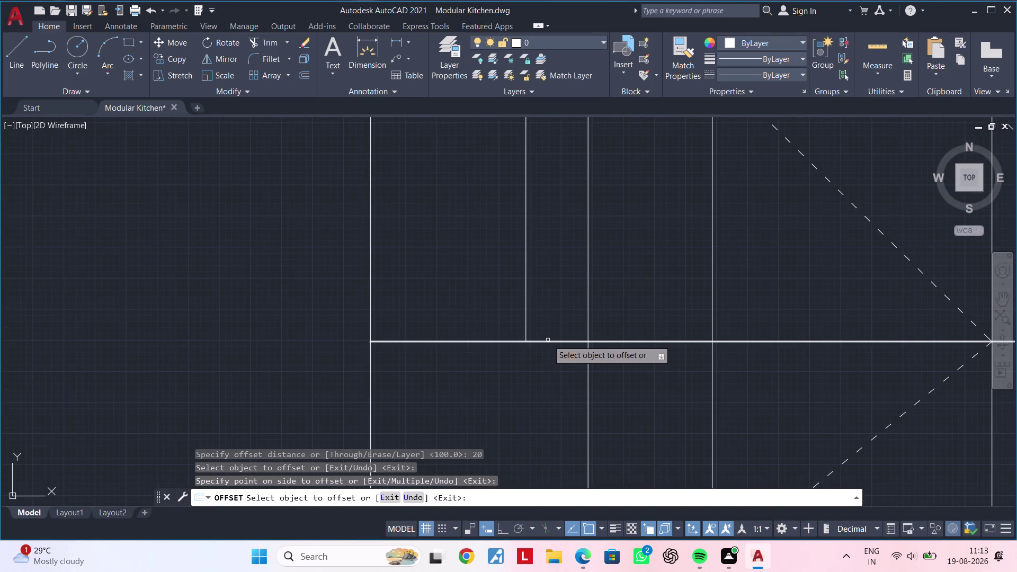
click(548, 343)
click(547, 316)
key(Escape)
key(Escape)
Trim the rail line outside the strip and delete a stray horizontal line.
text(tr)
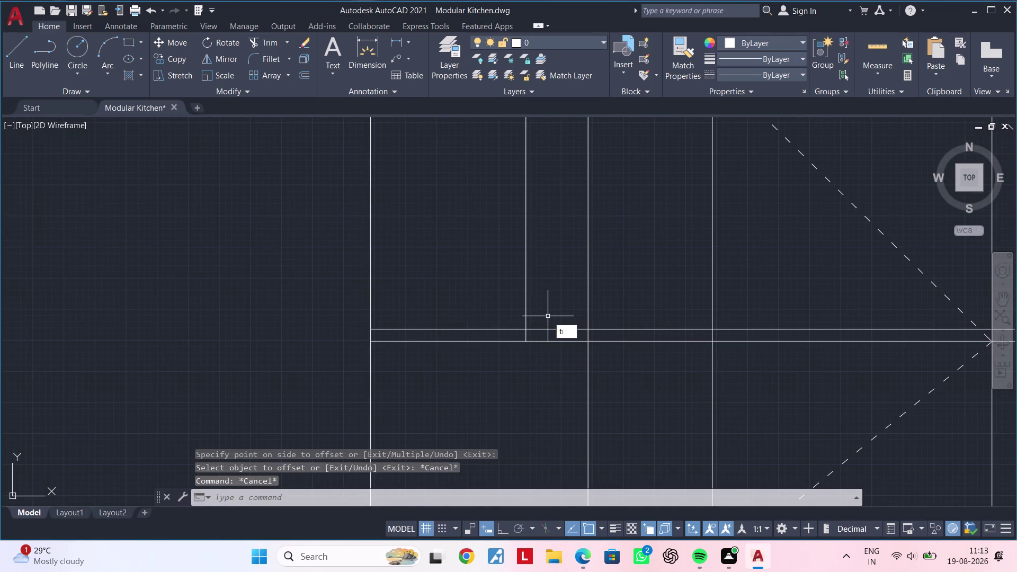
key(space)
click(494, 330)
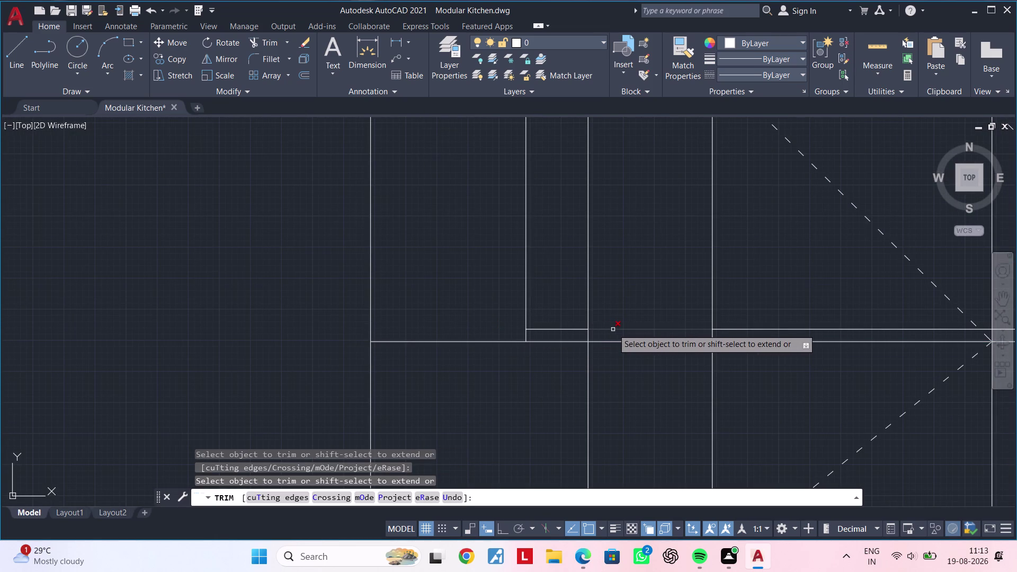
click(612, 329)
key(Escape)
middle_drag(637, 324, 588, 333)
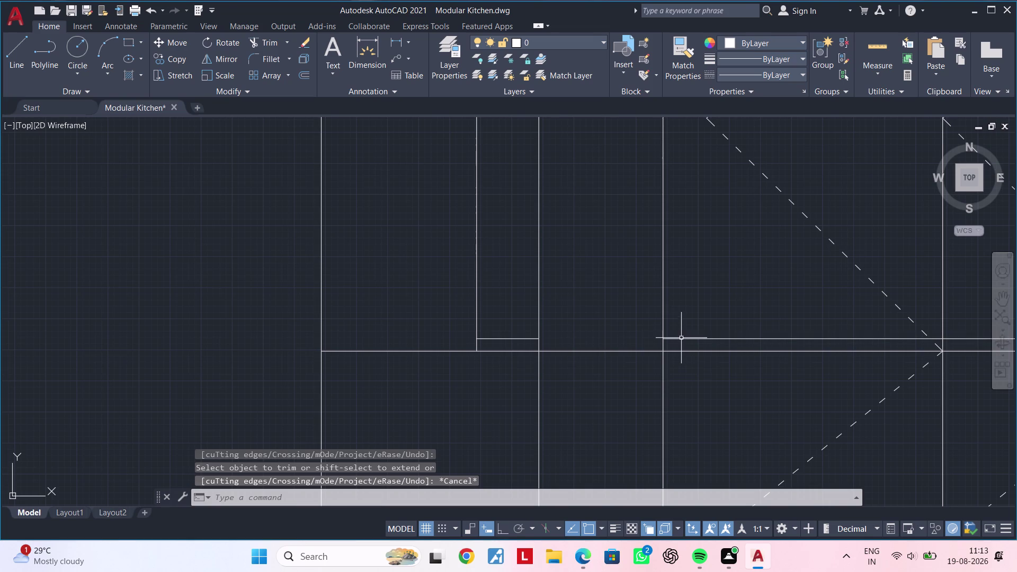
click(681, 338)
key(Delete)
scroll(down, 3)
middle_drag(650, 339, 668, 481)
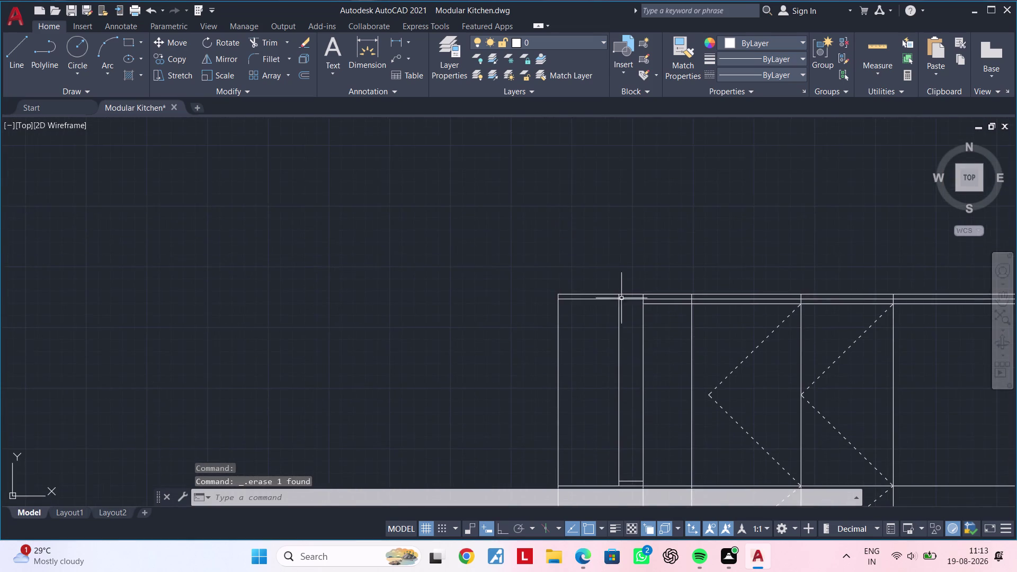
scroll(up, 3)
middle_drag(646, 356, 545, 330)
Trim more leftover rail segments and erase an extra horizontal line.
key(Escape)
key(Escape)
key(t)
key(r)
key(space)
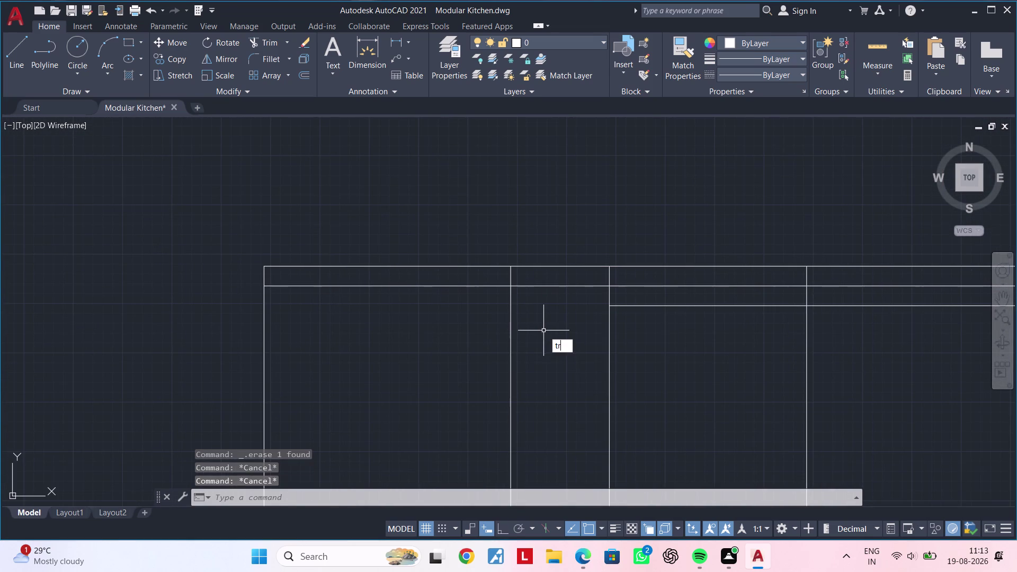
click(441, 287)
click(651, 285)
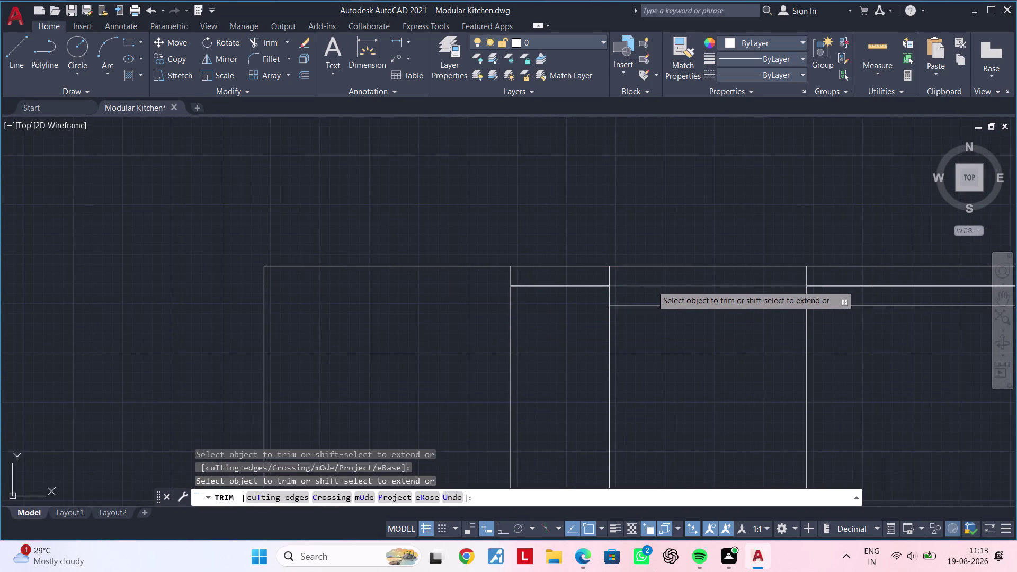
scroll(down, 3)
middle_drag(655, 321, 618, 323)
key(Escape)
key(Escape)
click(723, 310)
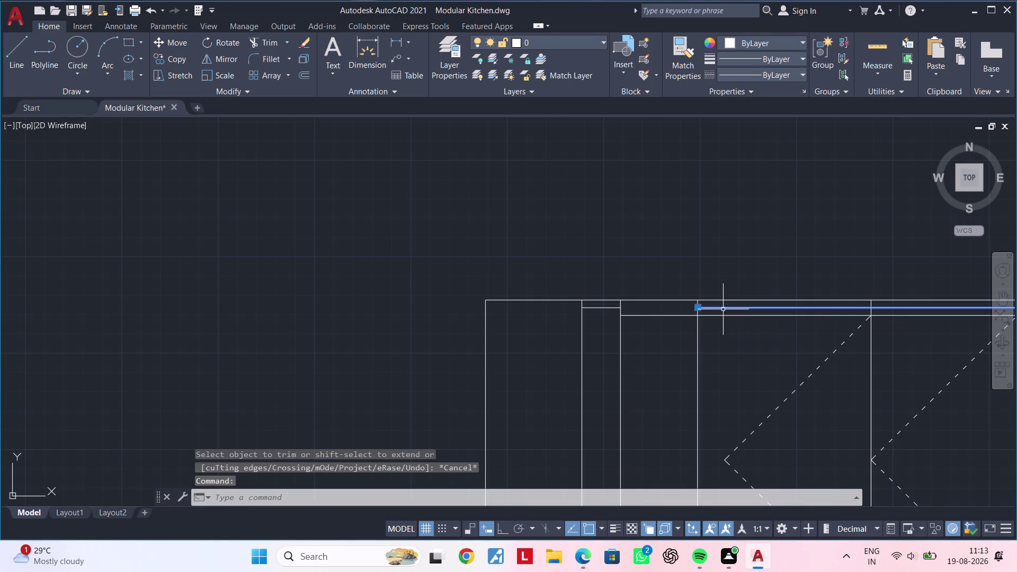
key(Delete)
key(Escape)
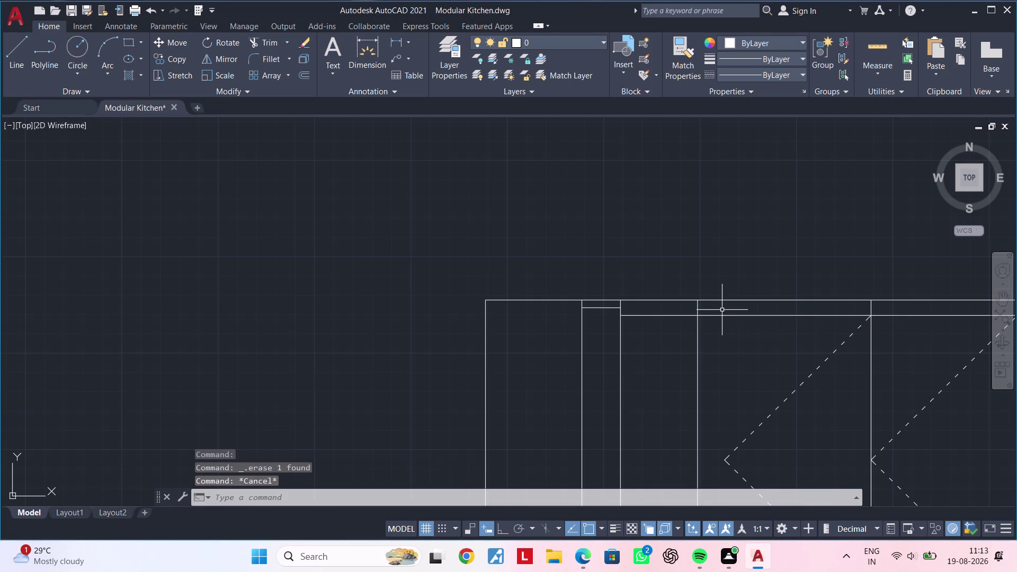
key(Escape)
middle_drag(705, 315, 611, 322)
scroll(up, 3)
middle_drag(659, 323, 592, 333)
Fence-trim several remaining rail lines along the top of the elevation.
key(Escape)
key(Escape)
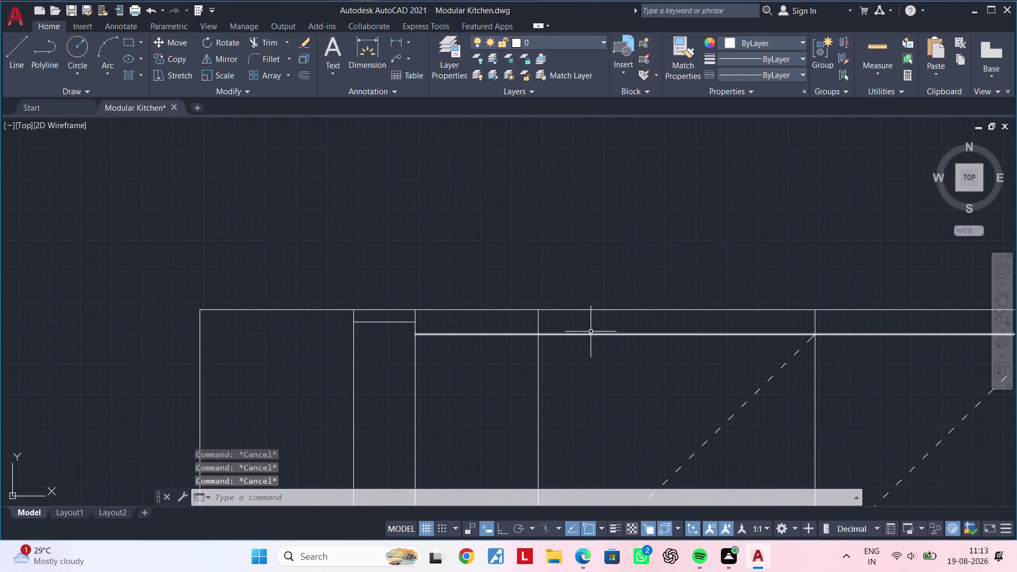
key(t)
text(r)
key(space)
scroll(up, 3)
drag(463, 313, 568, 309)
scroll(down, 3)
middle_drag(617, 312, 432, 313)
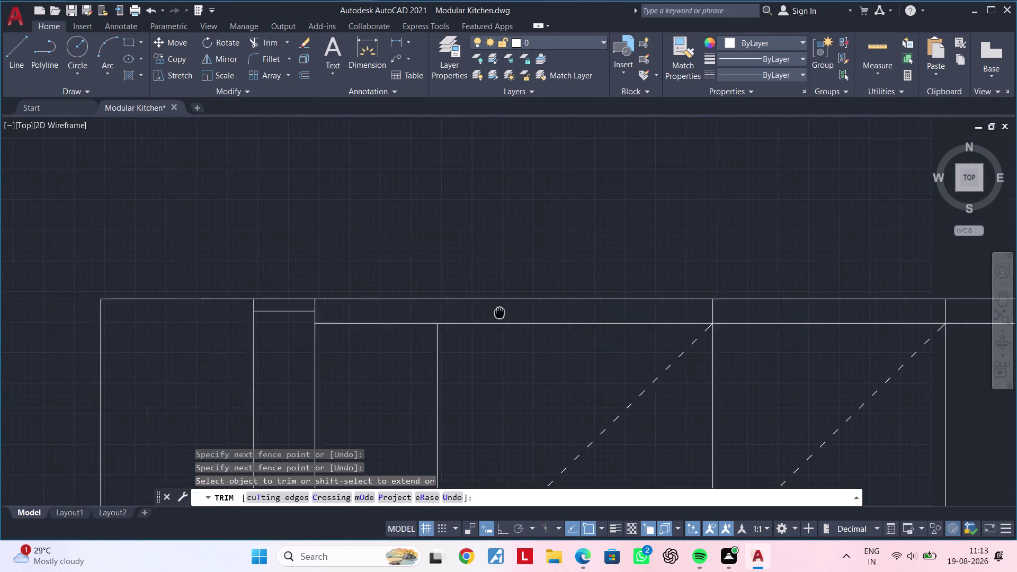
middle_drag(433, 313, 332, 312)
scroll(up, 3)
drag(470, 310, 568, 319)
drag(664, 319, 672, 319)
drag(608, 319, 658, 316)
scroll(down, 3)
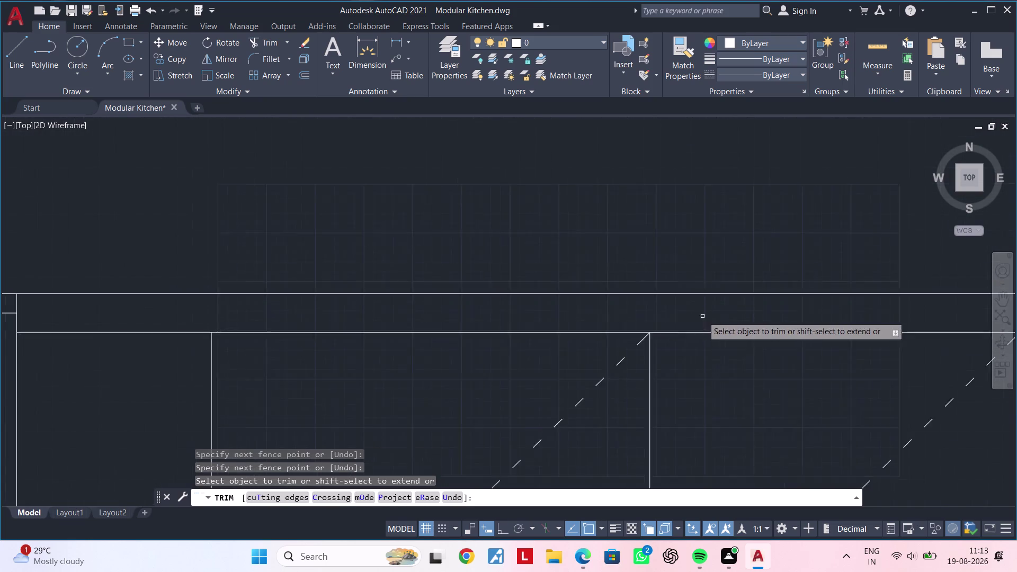
scroll(down, 3)
middle_drag(724, 315, 370, 304)
scroll(up, 3)
drag(434, 304, 545, 306)
scroll(down, 3)
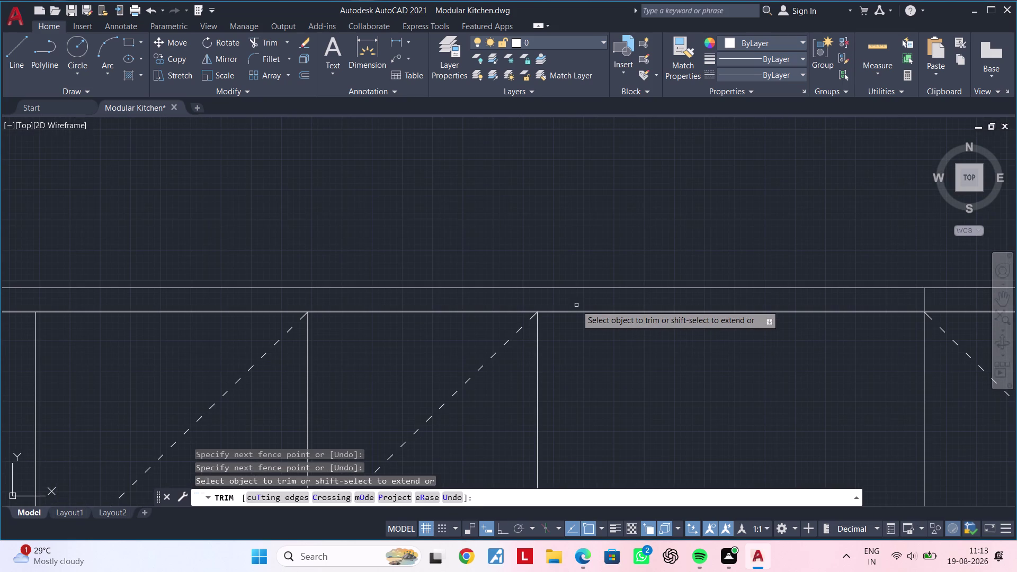
scroll(down, 3)
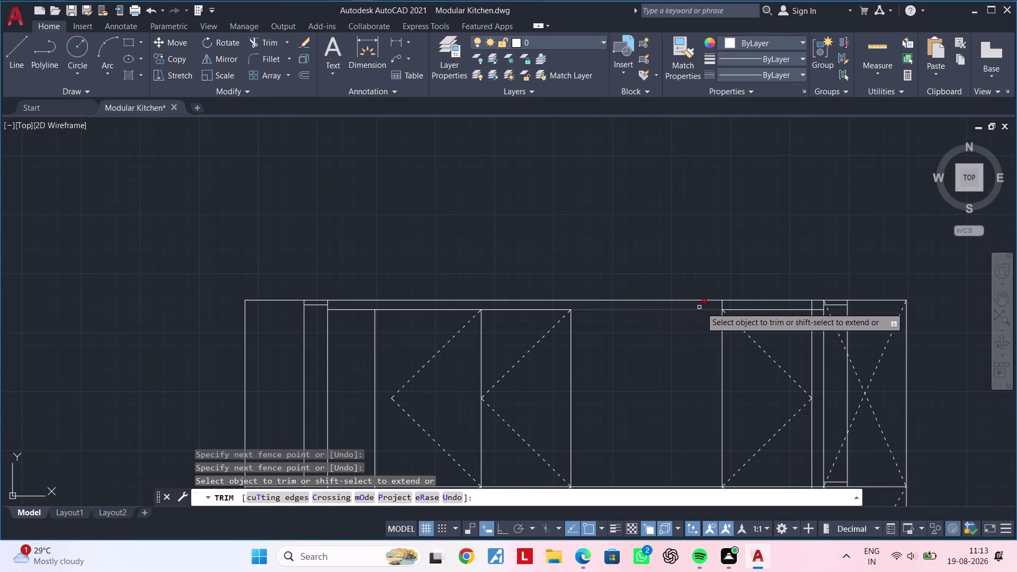
scroll(up, 3)
drag(755, 303, 635, 303)
scroll(down, 3)
middle_drag(840, 309, 629, 305)
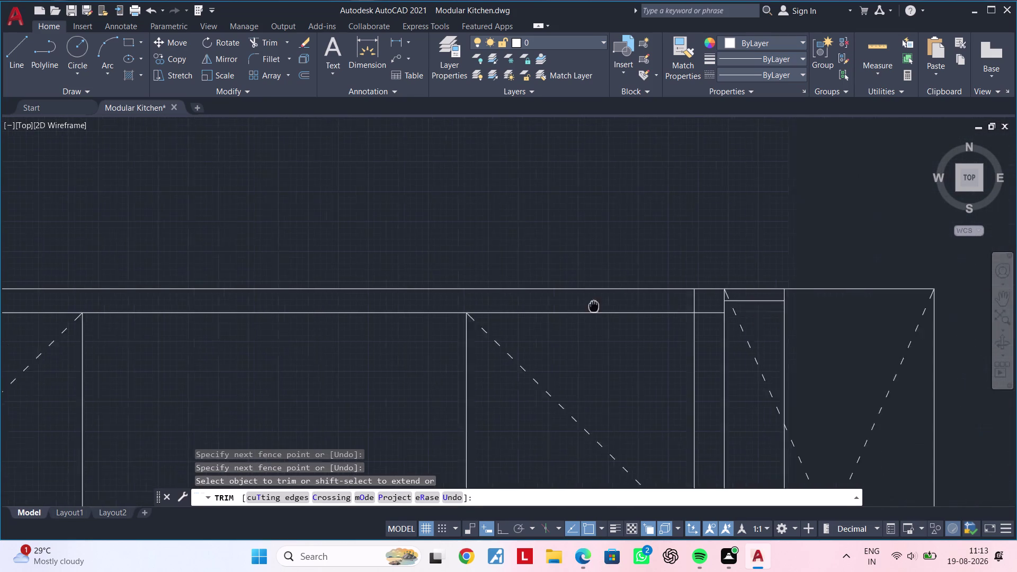
middle_drag(629, 305, 506, 307)
scroll(up, 3)
drag(564, 300, 611, 300)
scroll(down, 3)
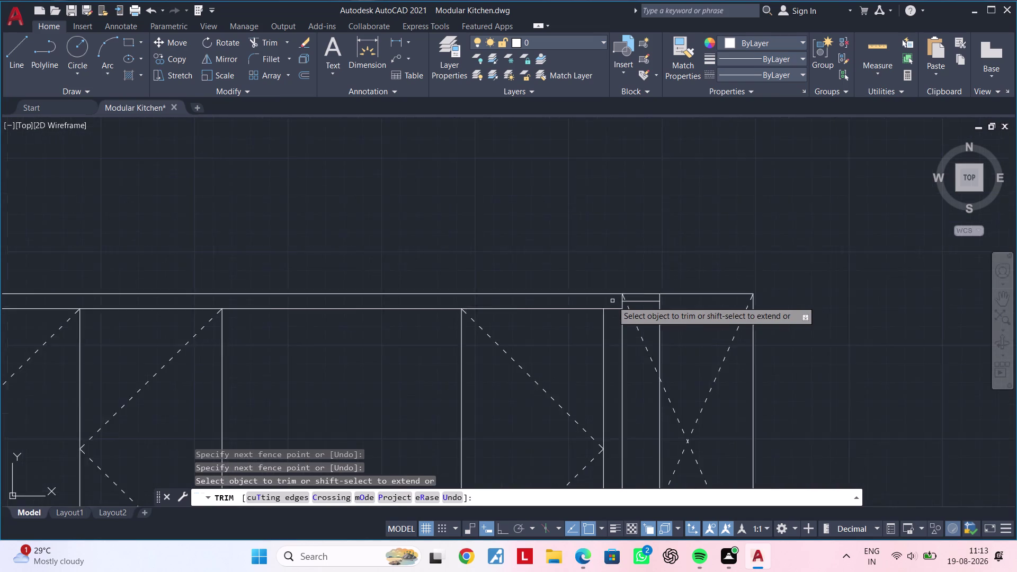
scroll(down, 3)
key(Escape)
key(Escape)
middle_drag(464, 353, 831, 348)
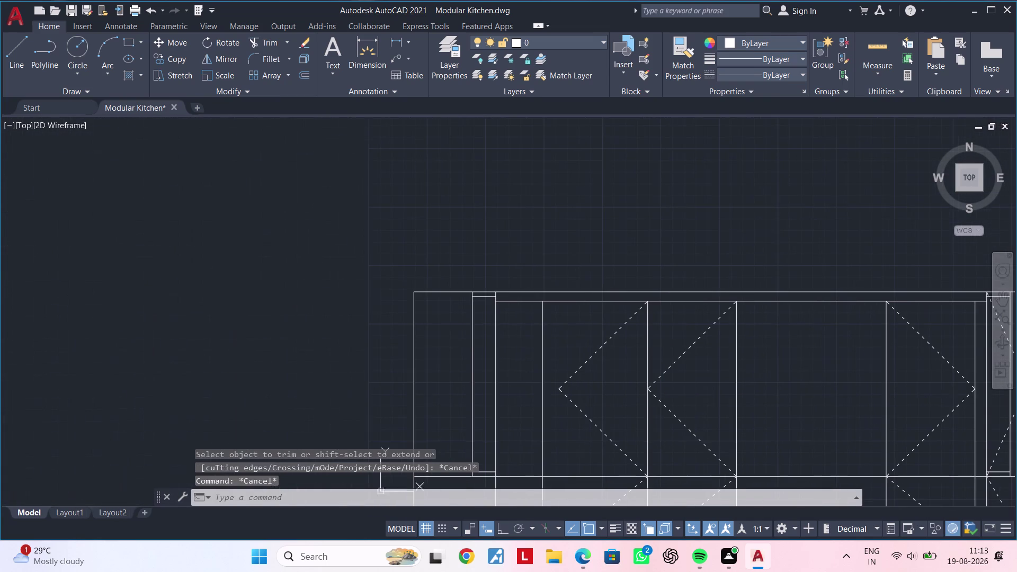
middle_drag(831, 348, 832, 348)
scroll(down, 3)
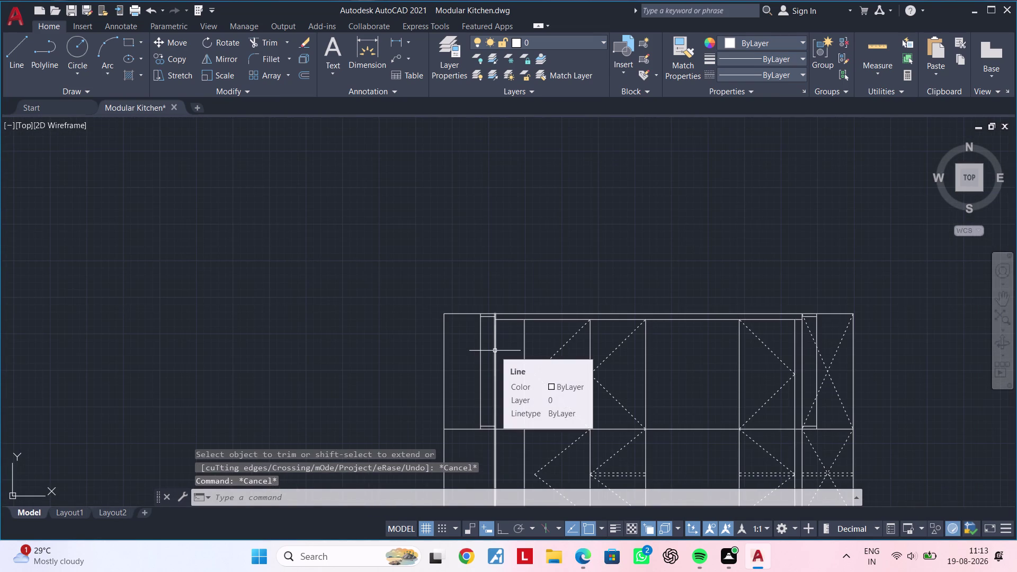
key(Escape)
key(Escape)
key(Escape)
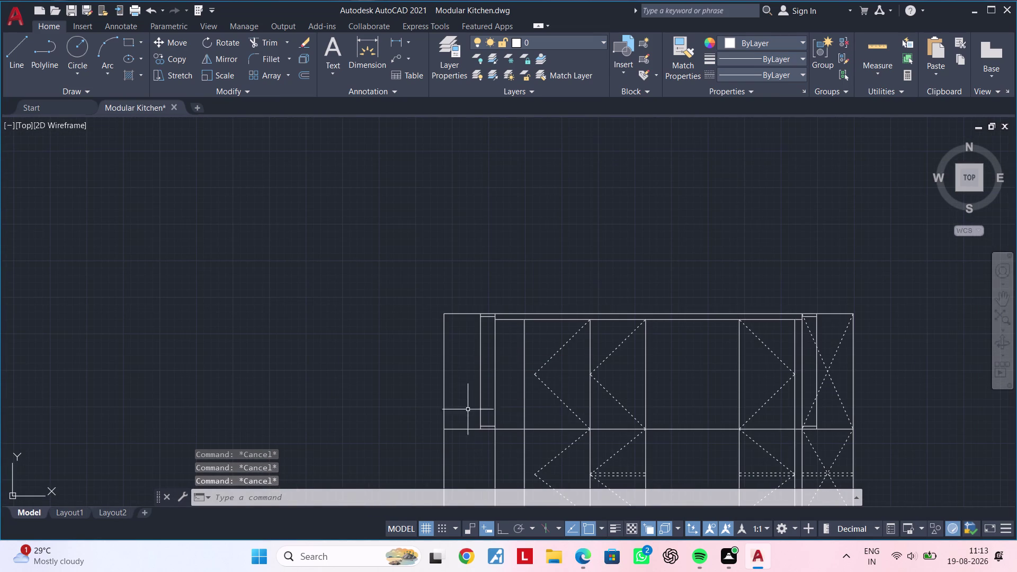
scroll(up, 3)
middle_drag(493, 430, 577, 422)
key(Escape)
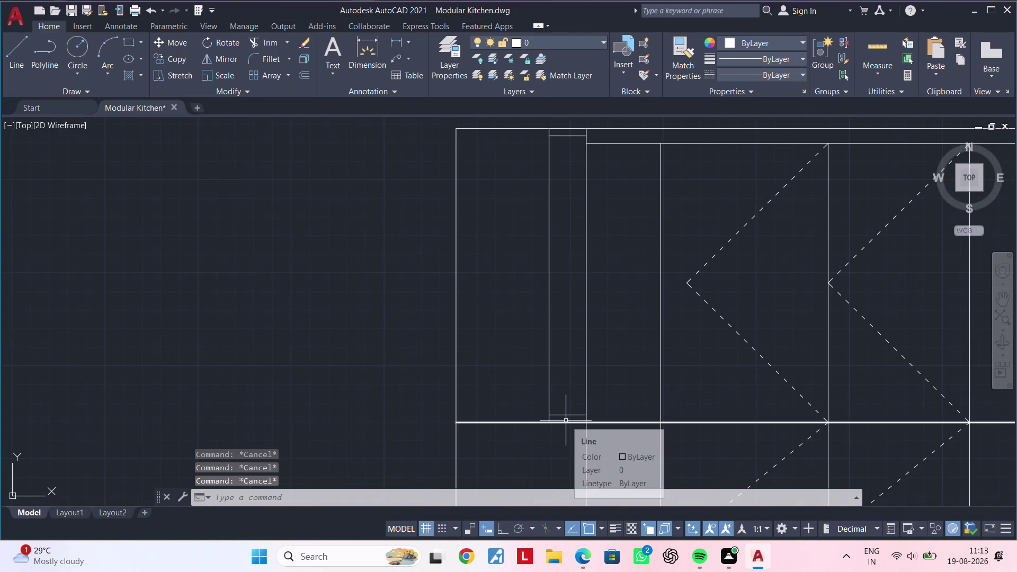
Draw two crossing corner-to-corner diagonals across the upper left-end shutter.
key(l)
key(space)
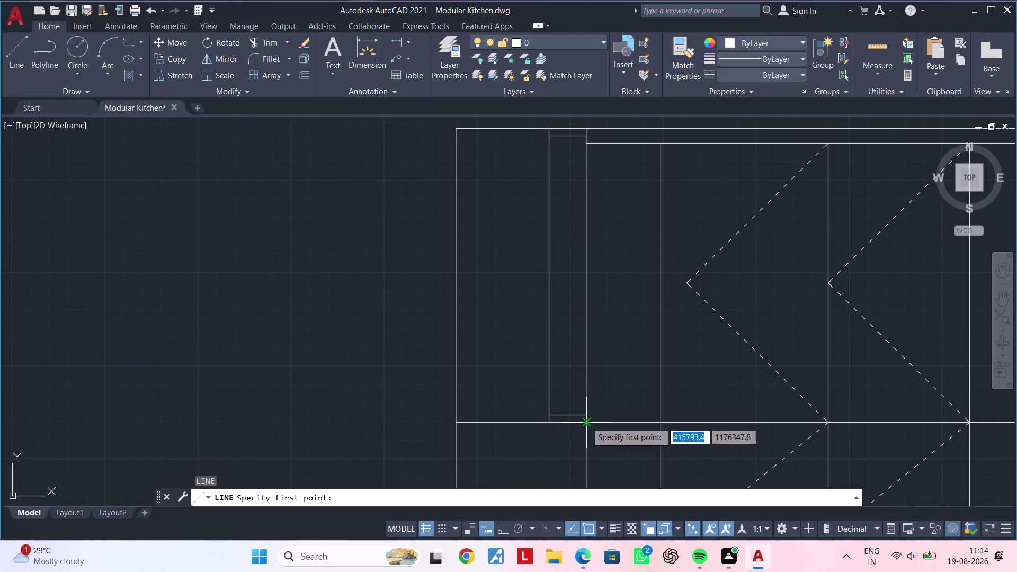
click(587, 422)
middle_drag(500, 328, 520, 419)
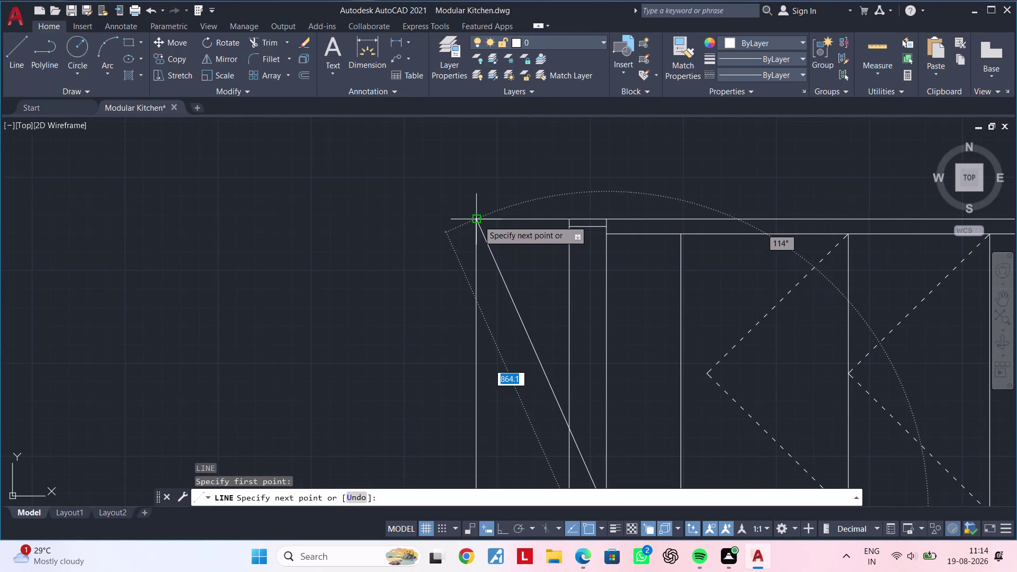
click(478, 220)
key(Escape)
key(Escape)
key(Escape)
scroll(down, 3)
key(space)
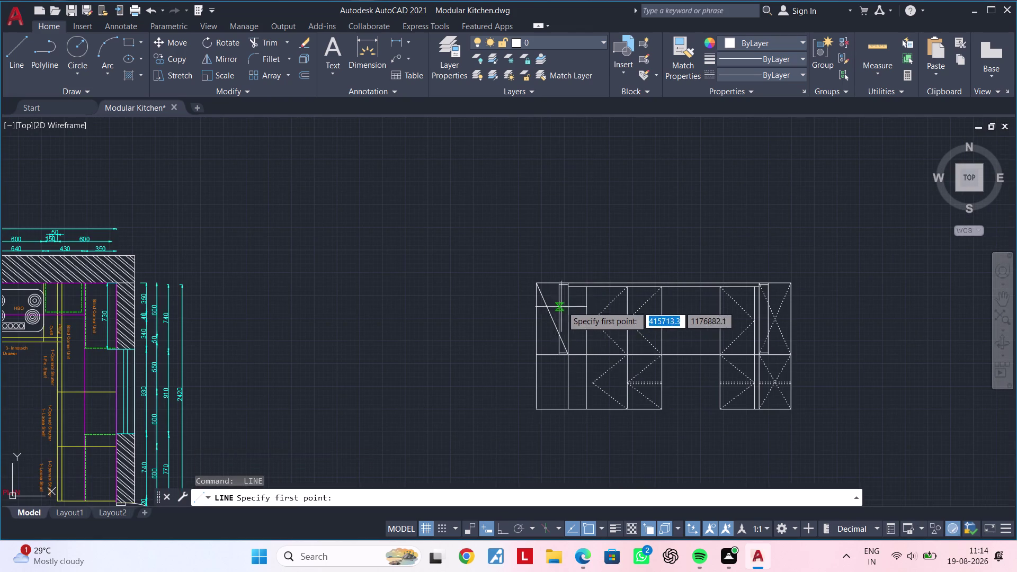
scroll(up, 3)
click(569, 214)
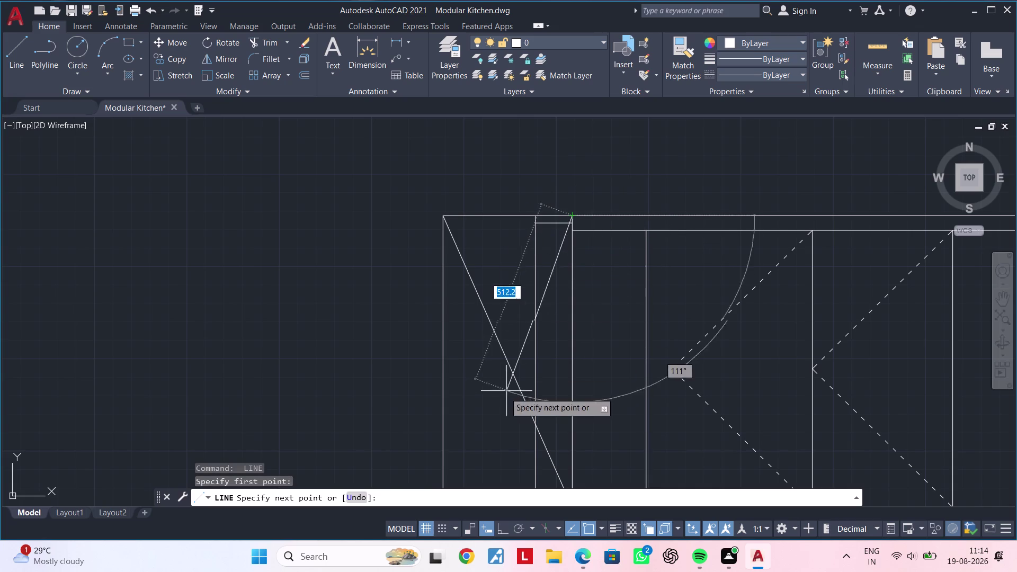
middle_drag(549, 165, 551, 133)
scroll(down, 3)
middle_drag(503, 367, 535, 292)
scroll(up, 3)
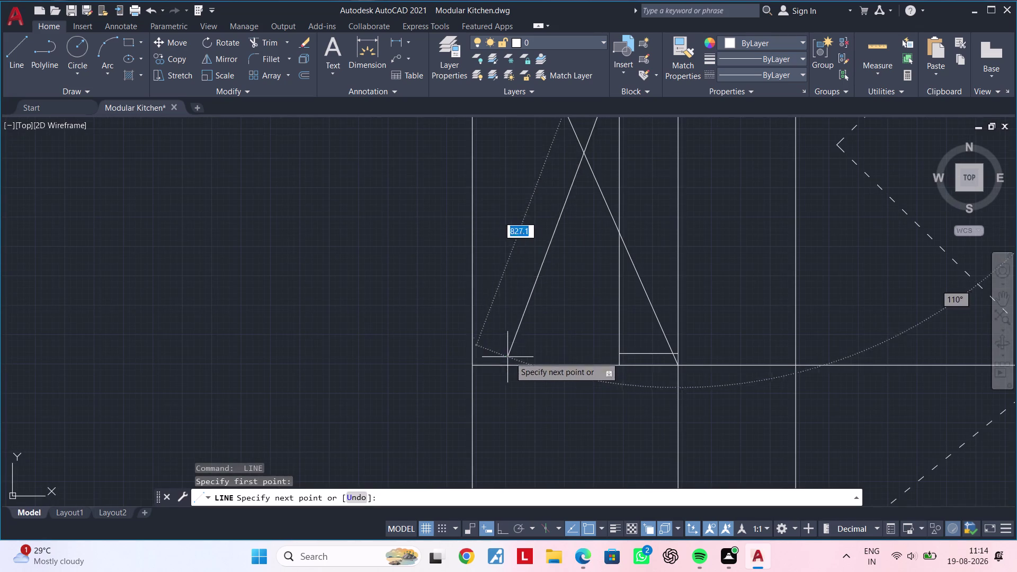
click(472, 362)
key(Escape)
Draw two crossing diagonals across the lower left-end shutter.
scroll(down, 3)
middle_drag(546, 314, 545, 322)
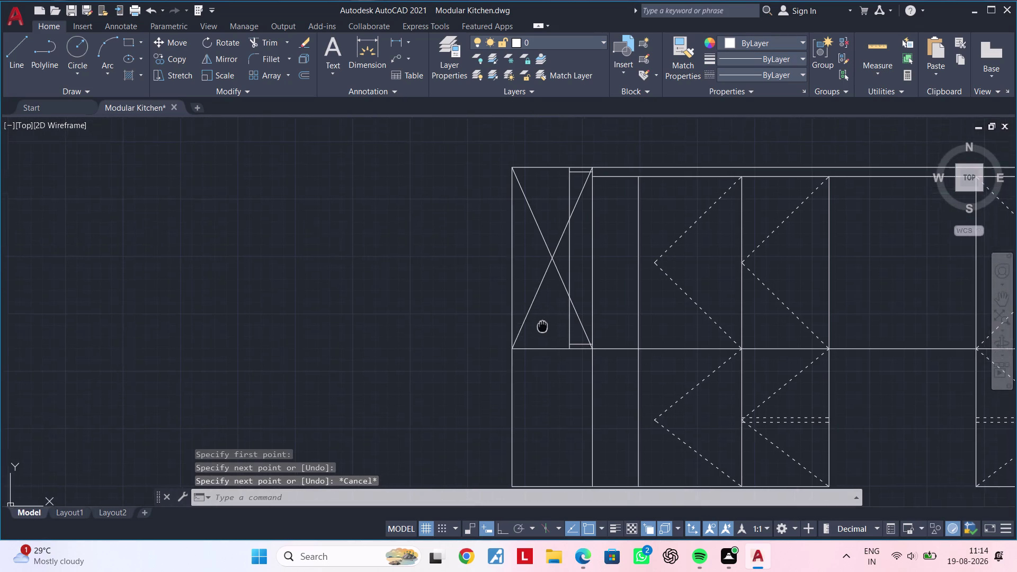
middle_drag(544, 323, 519, 363)
middle_drag(525, 363, 517, 228)
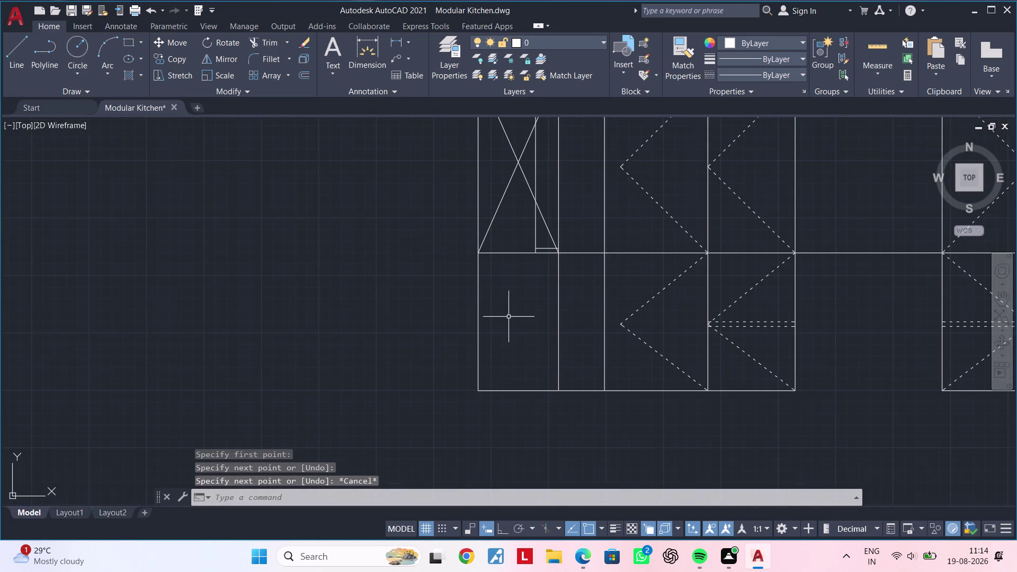
key(space)
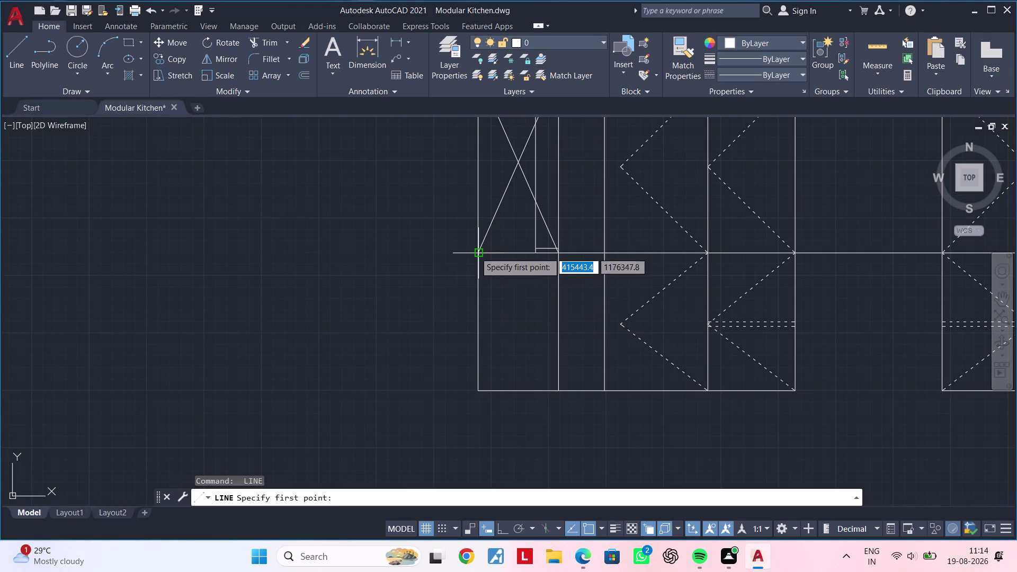
click(476, 250)
click(557, 389)
key(Escape)
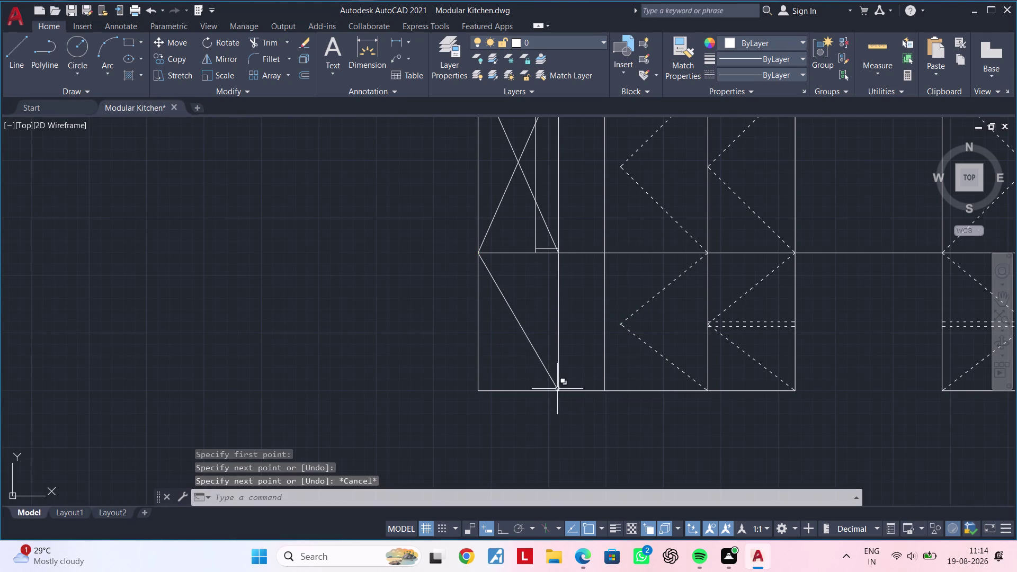
key(space)
click(558, 249)
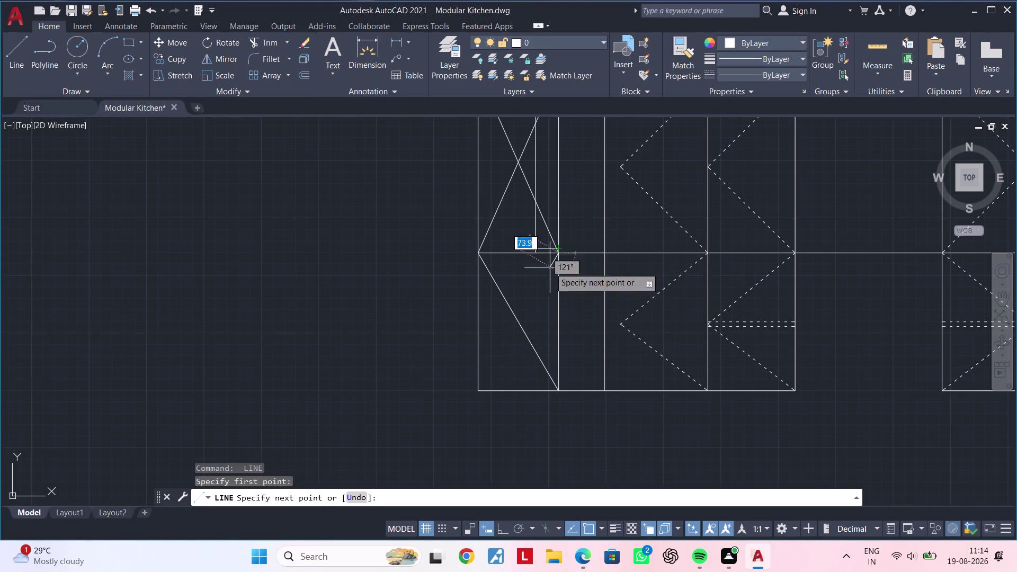
click(479, 388)
key(Escape)
key(Escape)
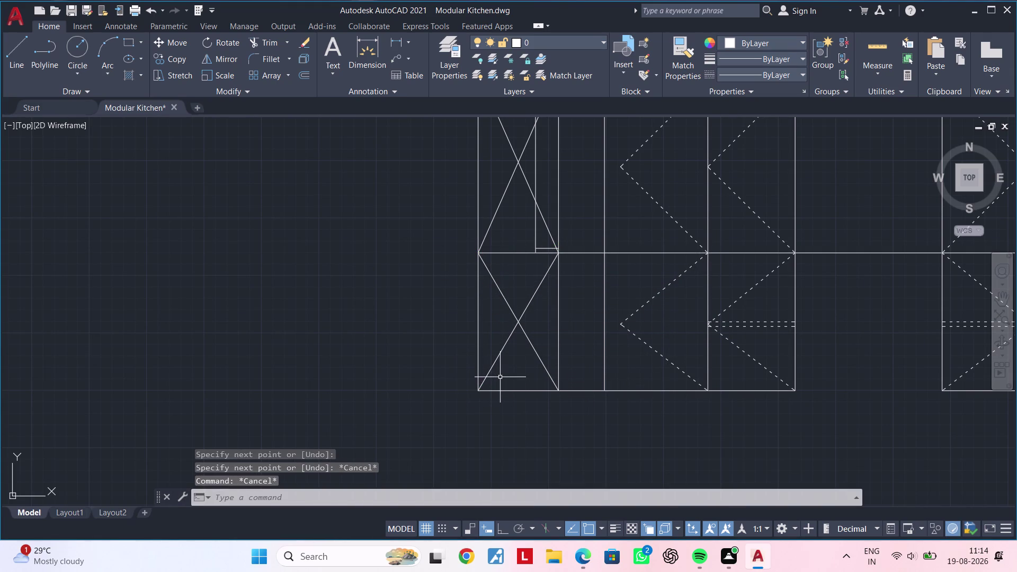
key(m)
text(a)
key(space)
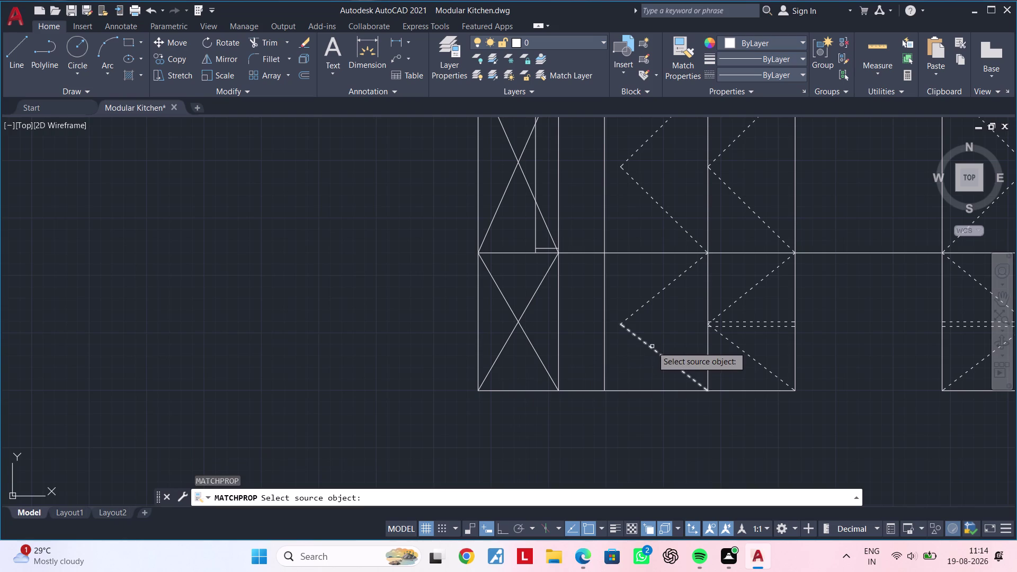
Match a dashed shutter line's style onto the new crossed diagonals of the left-end shutters.
click(652, 347)
click(534, 323)
click(505, 323)
middle_drag(509, 285, 513, 430)
scroll(up, 3)
drag(536, 301, 495, 303)
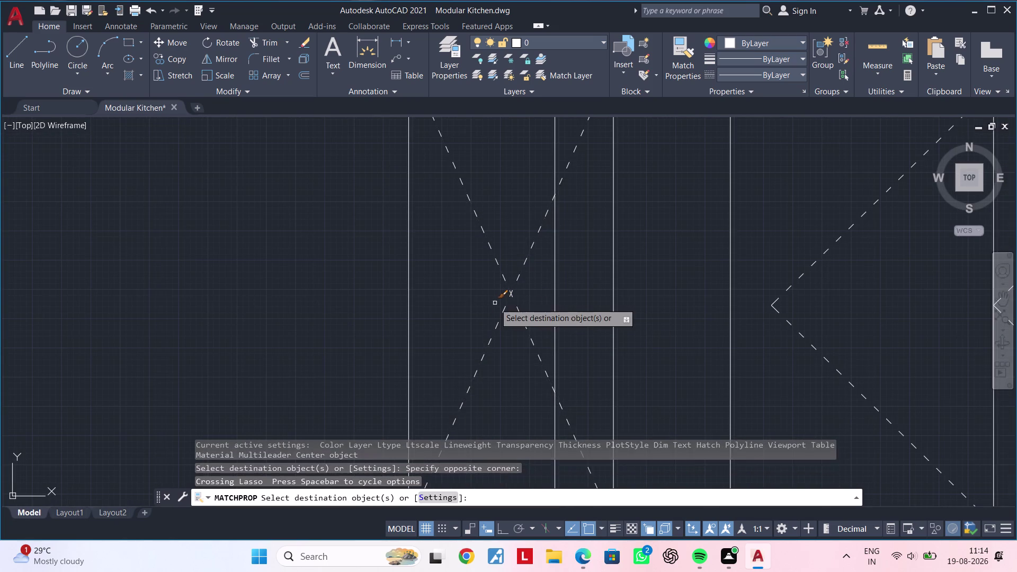
scroll(down, 3)
click(491, 304)
key(Escape)
key(Escape)
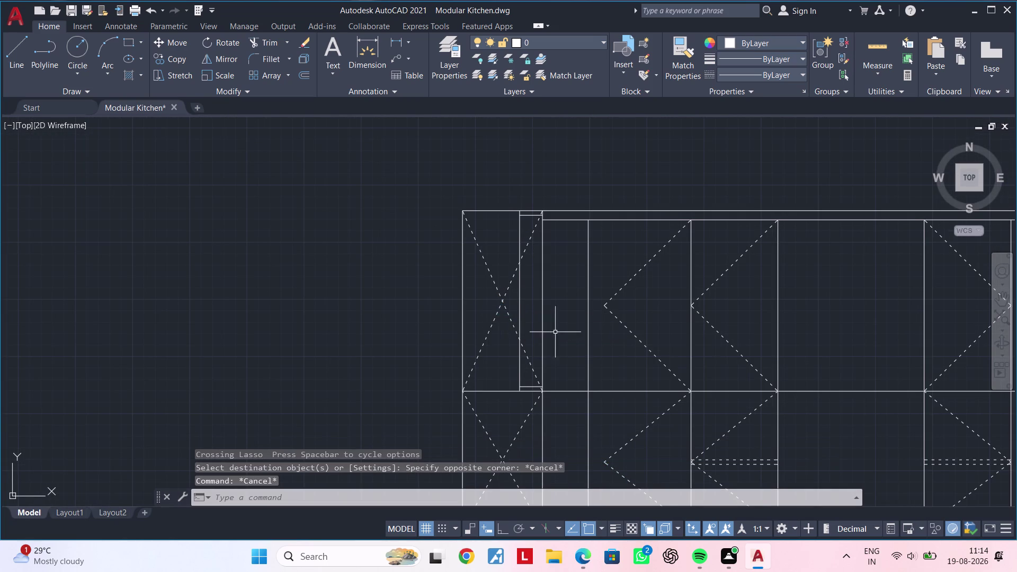
Pan to review the restyled left-end shutters and clear any pending commands.
middle_drag(548, 308, 546, 294)
middle_drag(558, 323, 561, 309)
key(Escape)
key(Escape)
key(Escape)
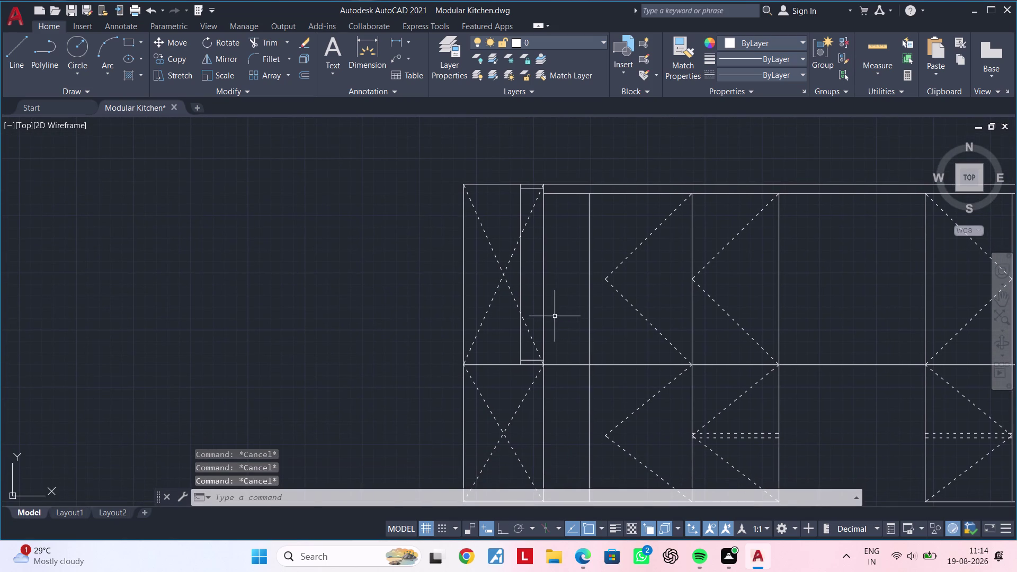
middle_drag(554, 316, 523, 295)
key(Escape)
key(Escape)
key(Escape)
key(Escape)
key(Escape)
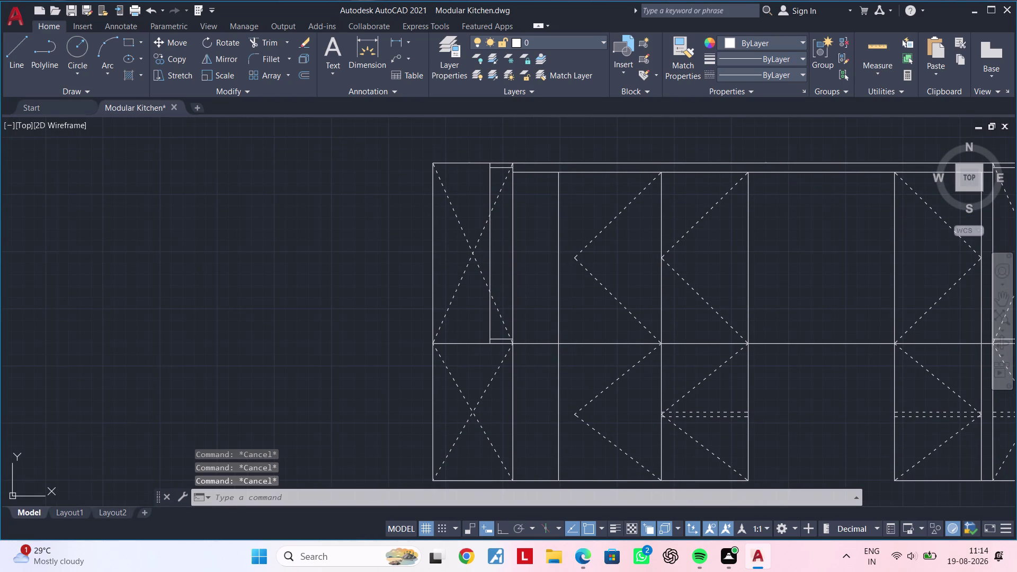
key(Escape)
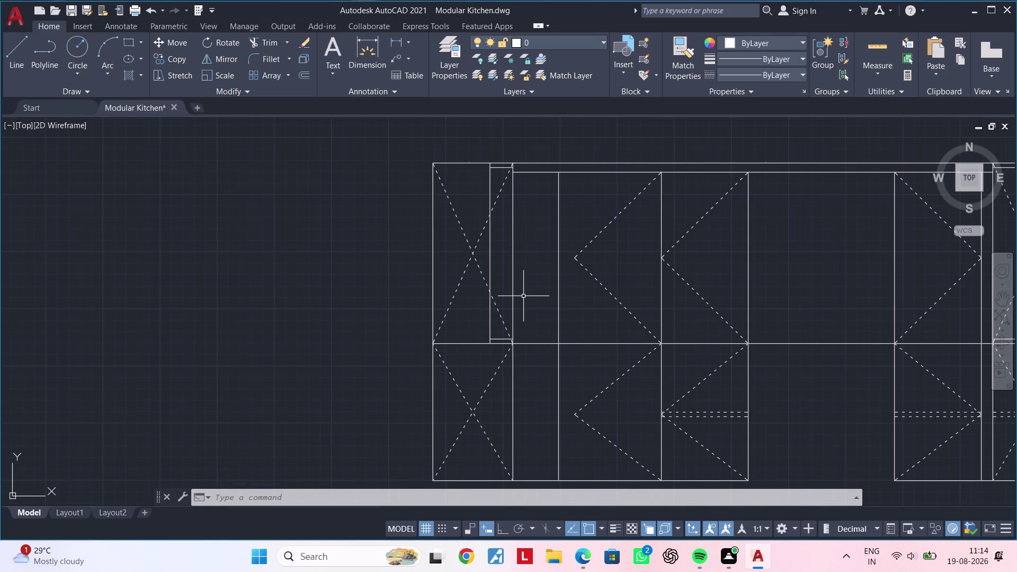
Pan across the upper cabinets to the left-end shutters and clear pending commands.
scroll(up, 3)
middle_drag(500, 252, 503, 260)
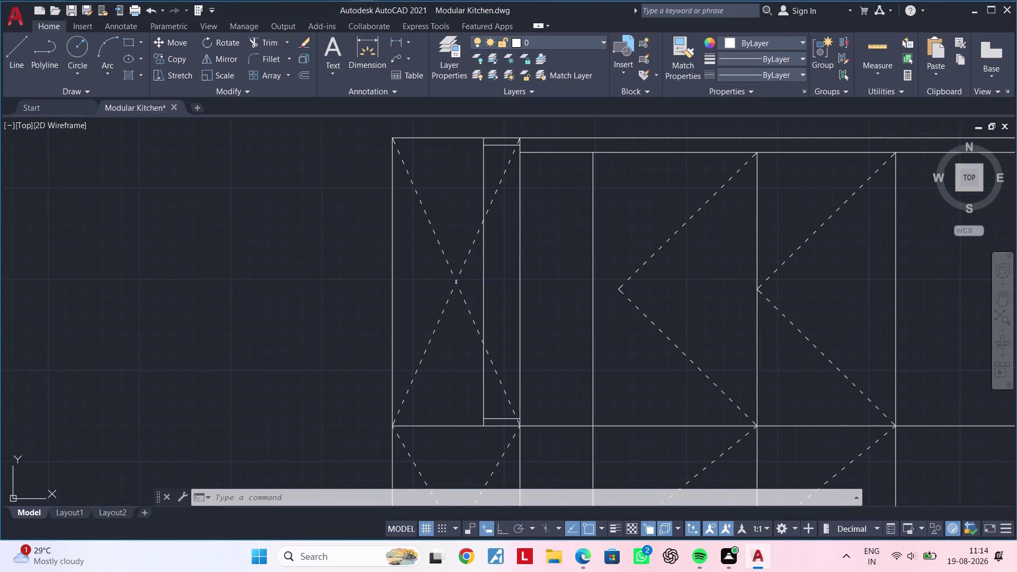
middle_drag(503, 260, 556, 297)
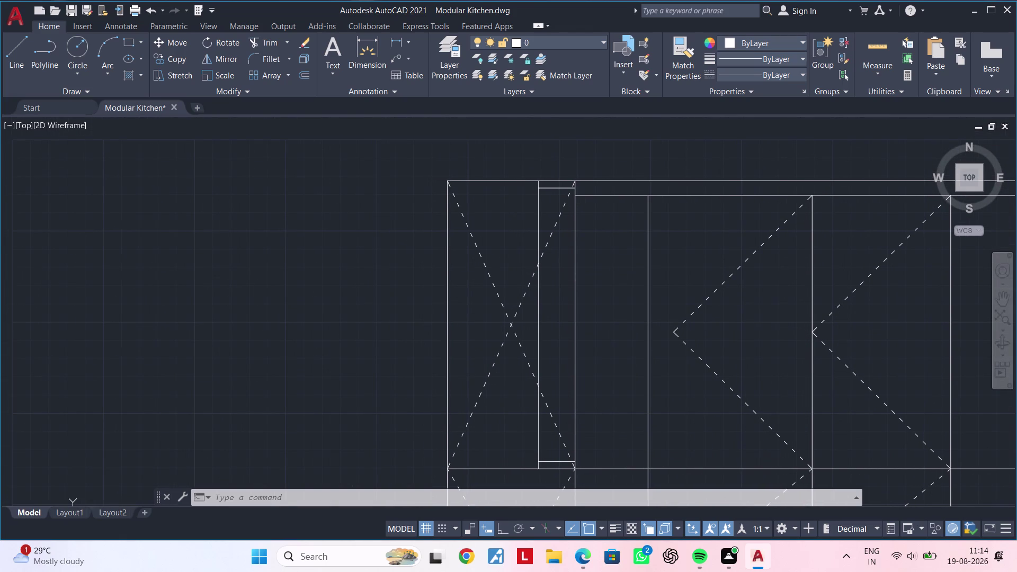
scroll(down, 3)
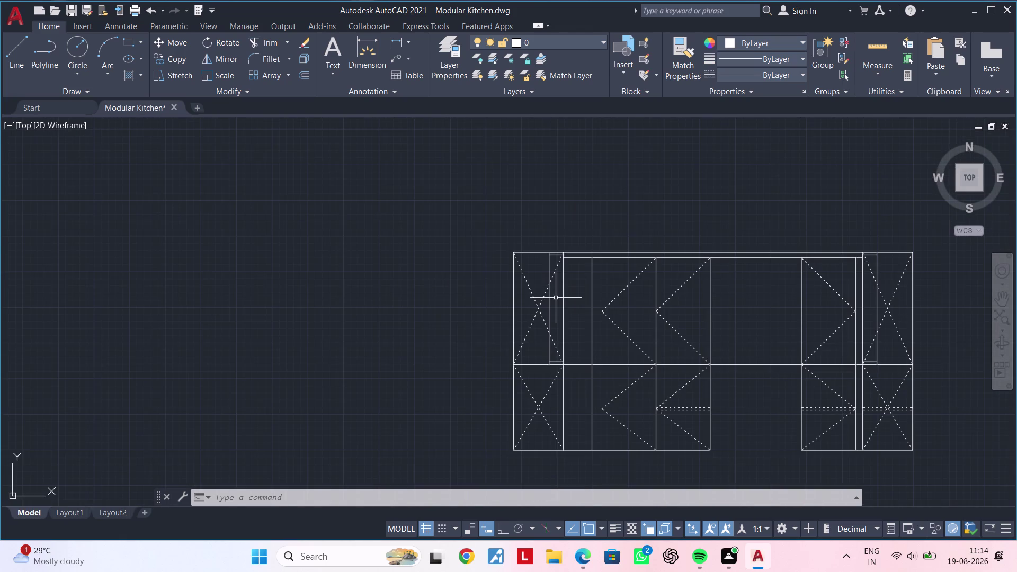
scroll(up, 3)
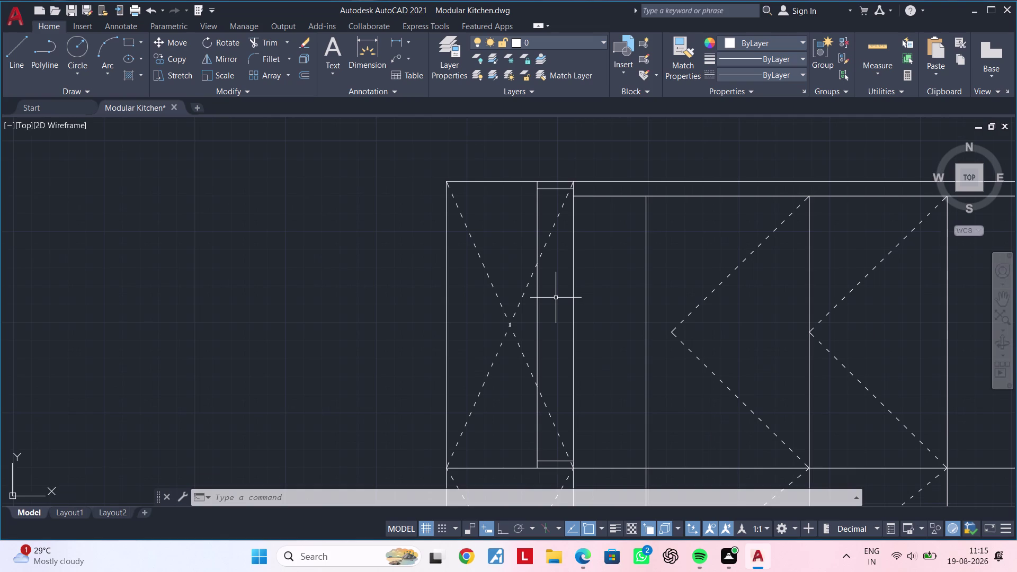
key(Escape)
key(Escape)
key(Escape)
key(Escape)
key(Escape)
key(Escape)
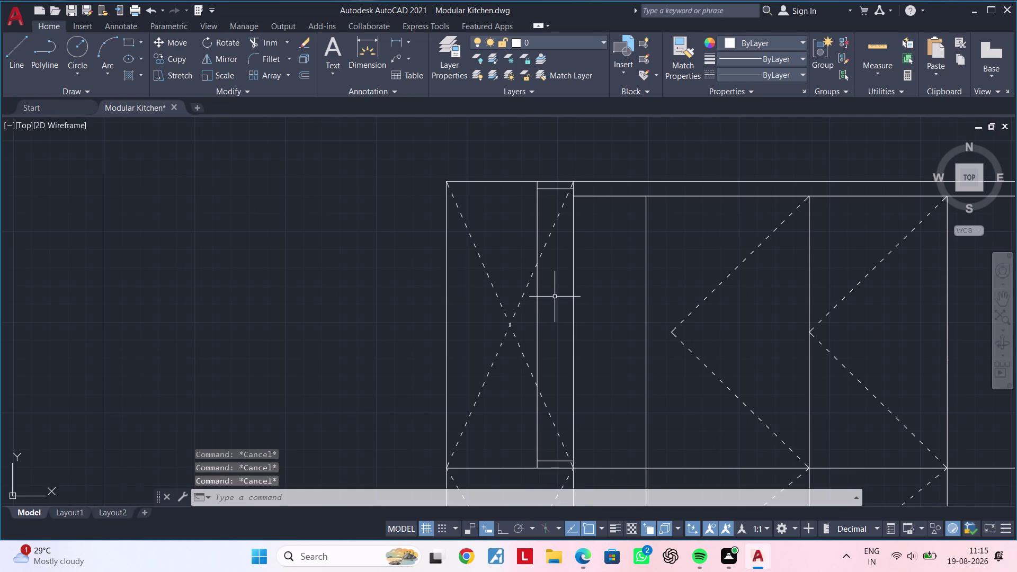
Offset the narrow tall unit's top line 10 units inward to form the strip.
text(of 10)
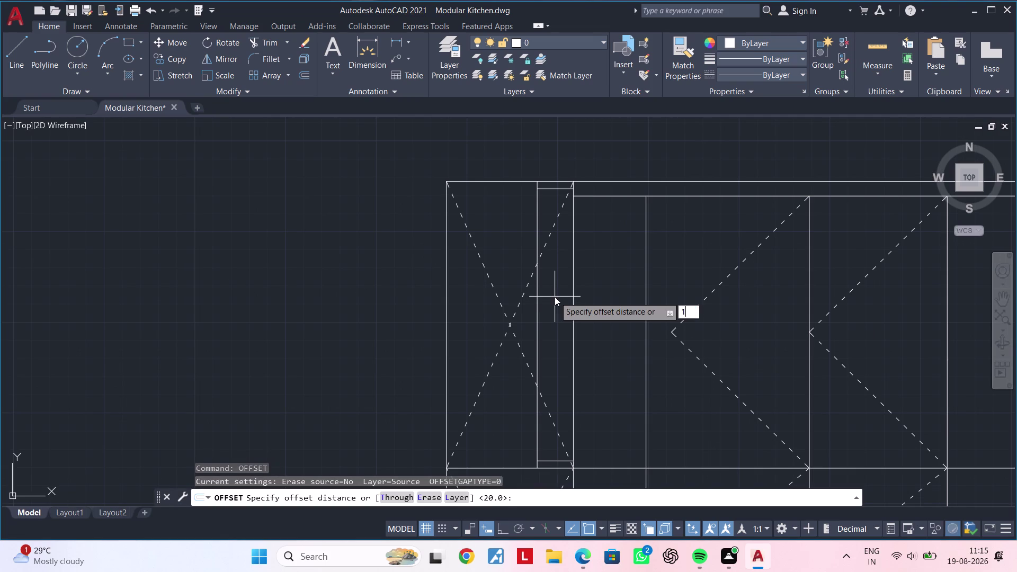
key(Return)
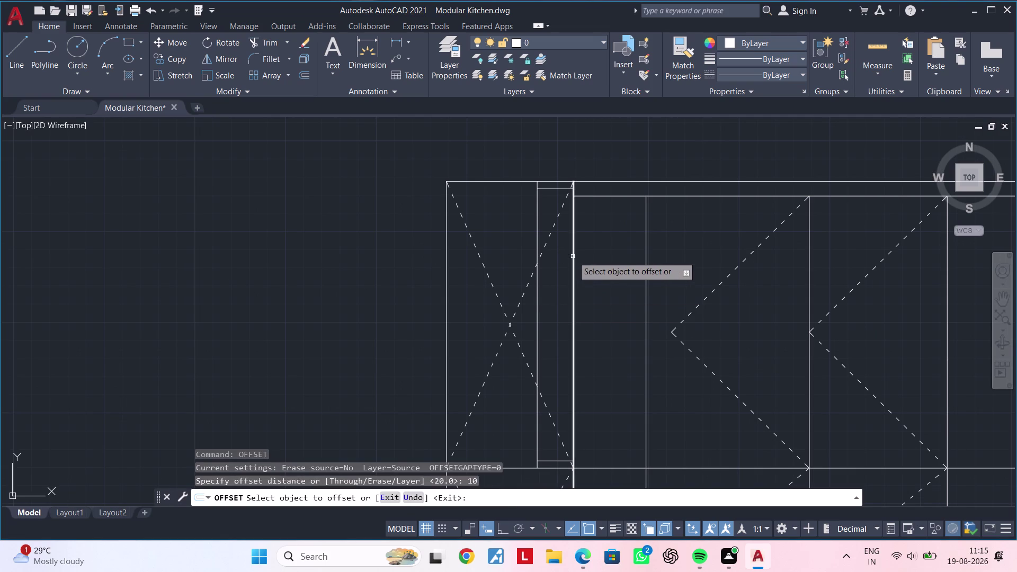
click(573, 256)
click(562, 256)
scroll(up, 3)
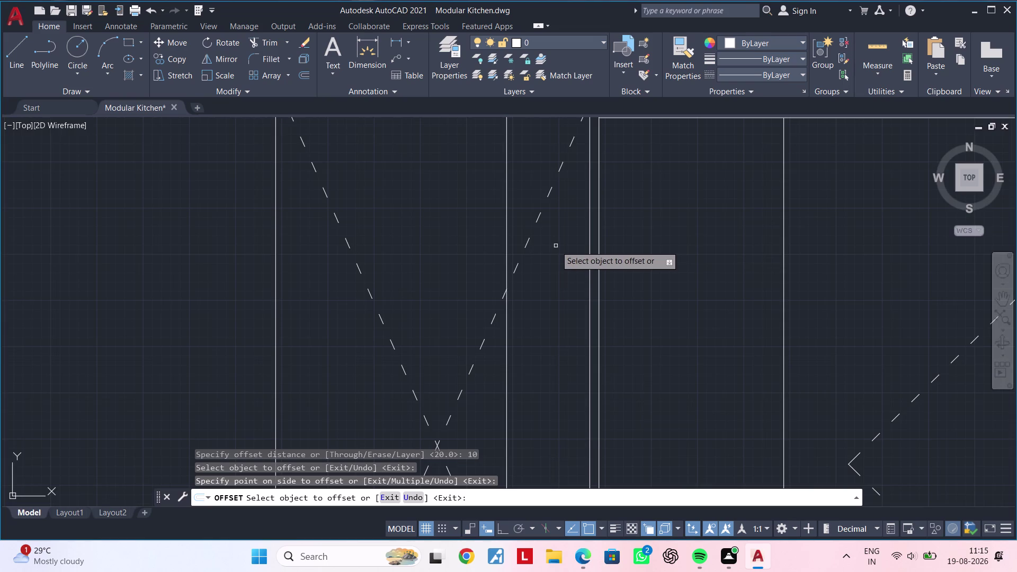
middle_drag(555, 246, 506, 411)
key(Escape)
key(Escape)
key(Escape)
Trim the dashed shutter diagonal above the new strip line.
text(tr)
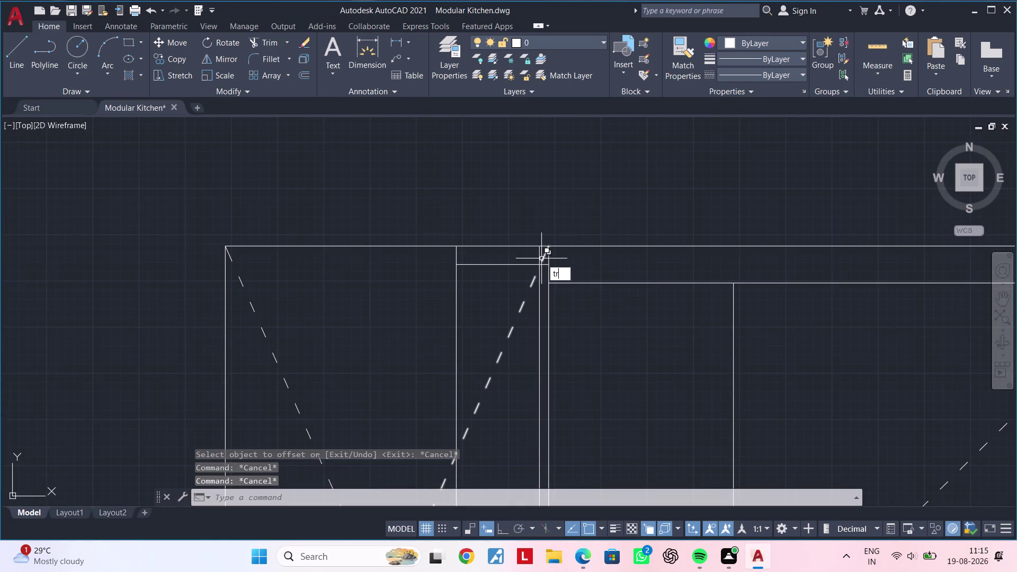
key(space)
scroll(up, 3)
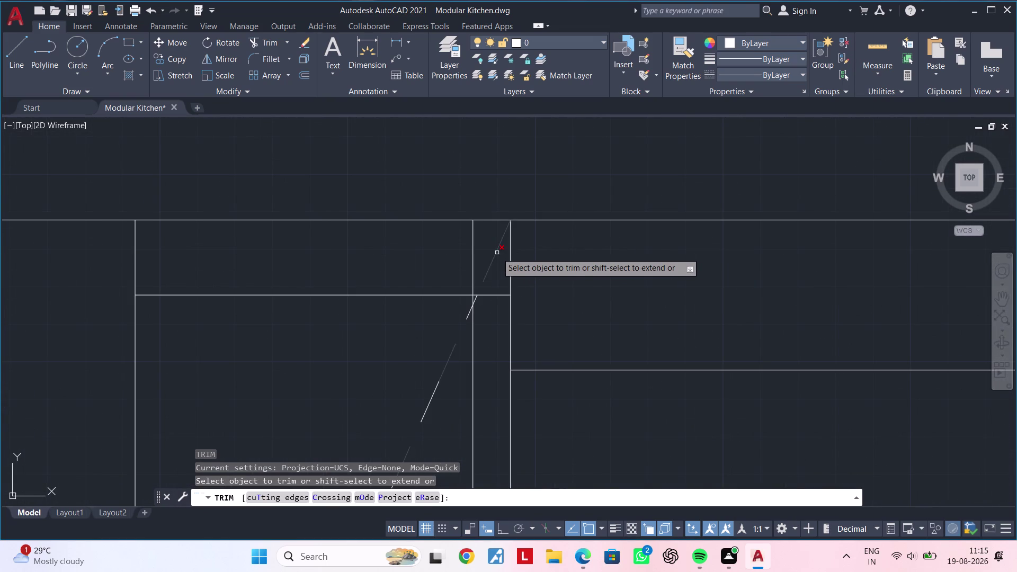
click(497, 253)
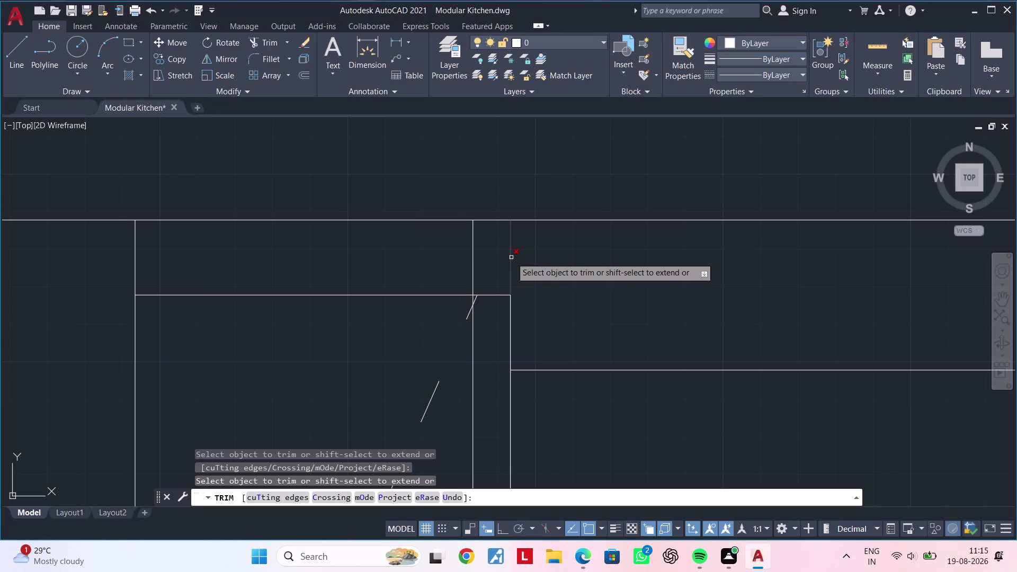
key(Escape)
Inspect the trimmed corner and frame the tall narrow panel on screen.
scroll(down, 3)
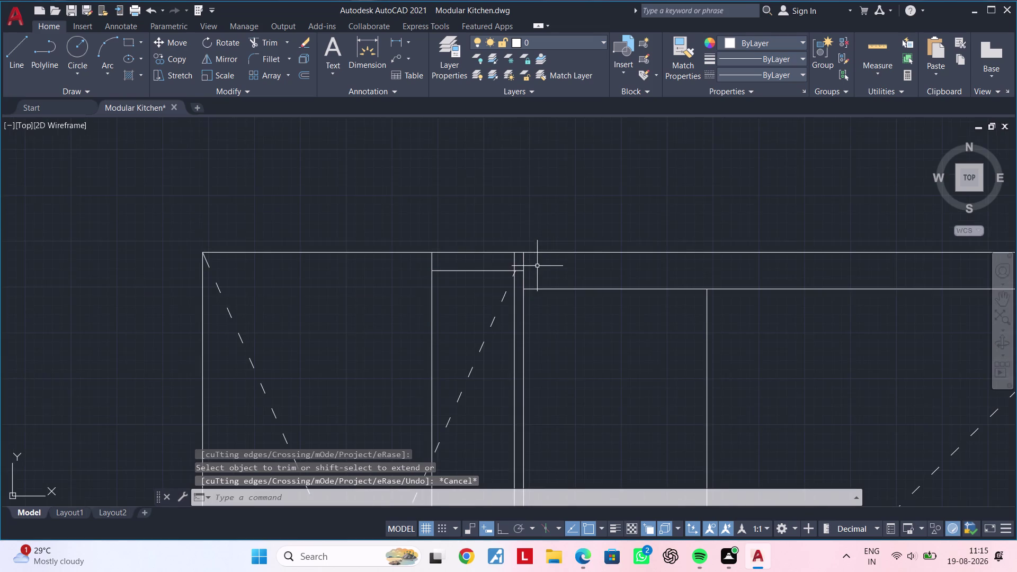
middle_drag(538, 266, 537, 254)
middle_click(538, 246)
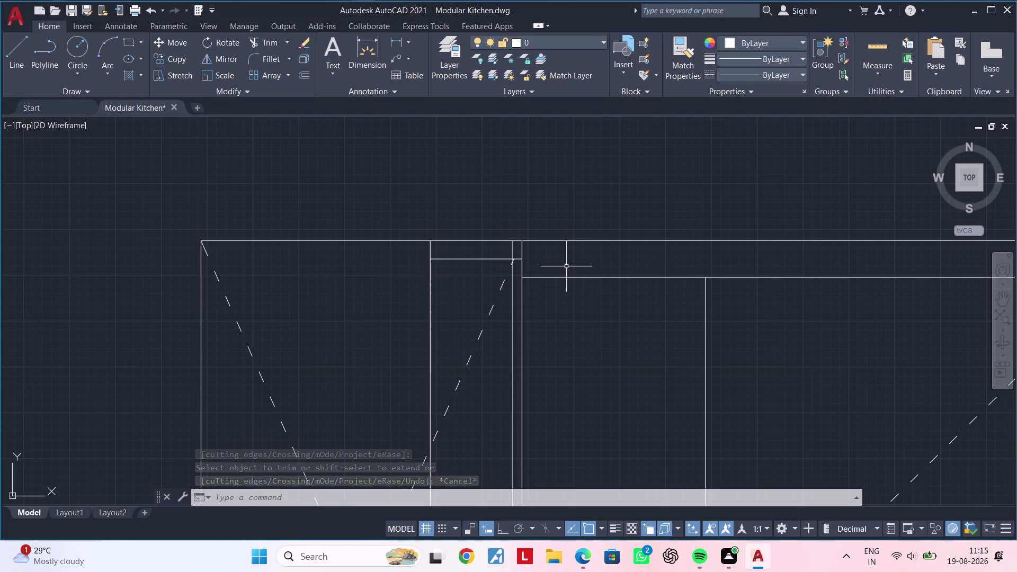
middle_drag(565, 266, 609, 221)
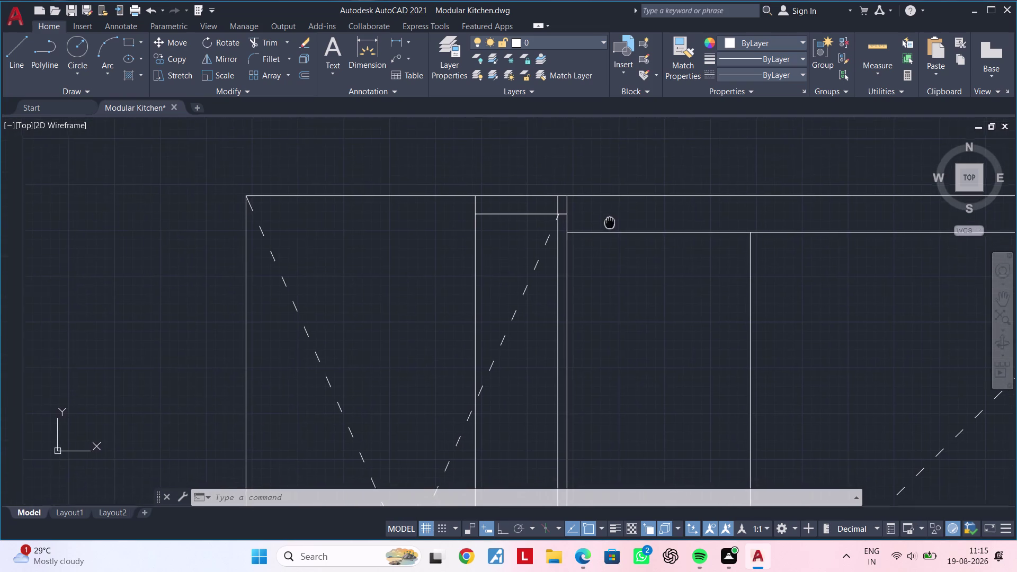
middle_drag(609, 221, 612, 220)
scroll(down, 3)
scroll(down, 3)
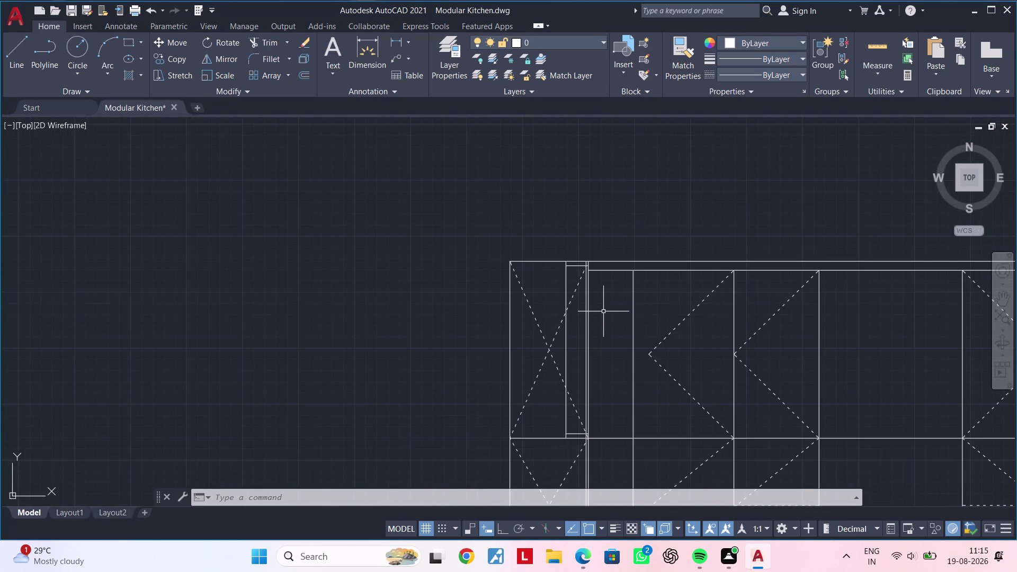
scroll(up, 3)
scroll(down, 3)
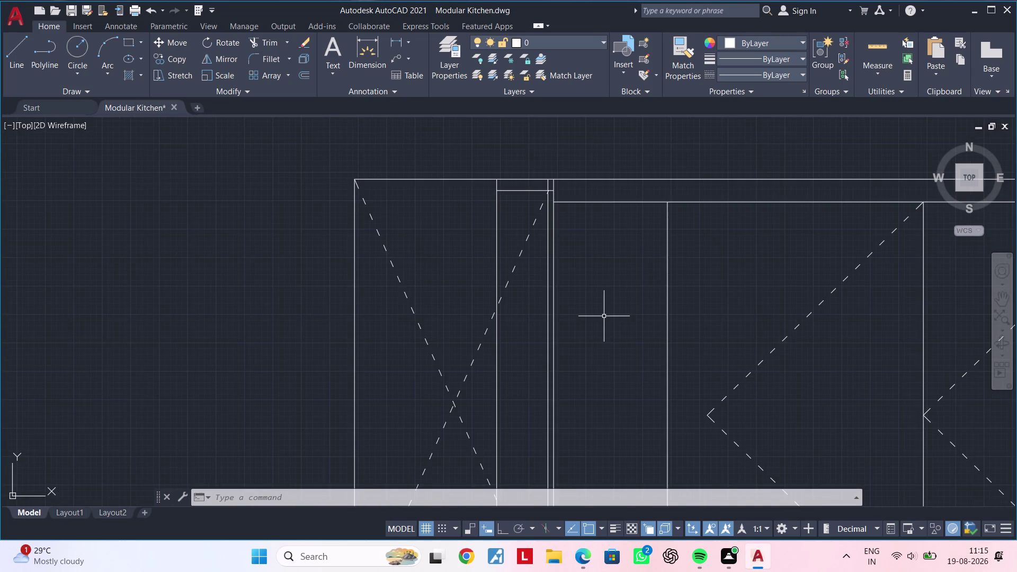
middle_drag(604, 316, 578, 241)
scroll(down, 3)
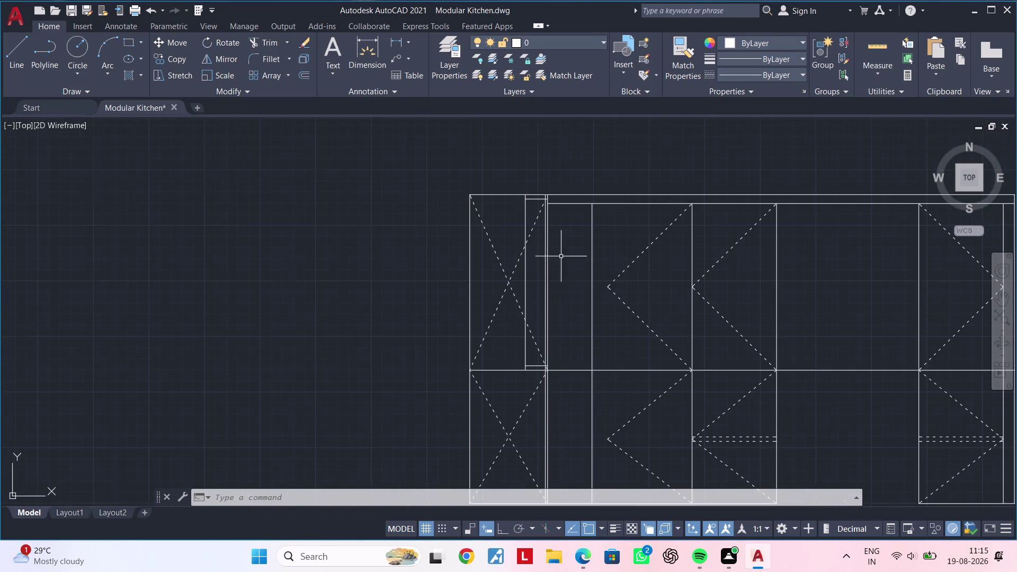
middle_drag(568, 265, 572, 218)
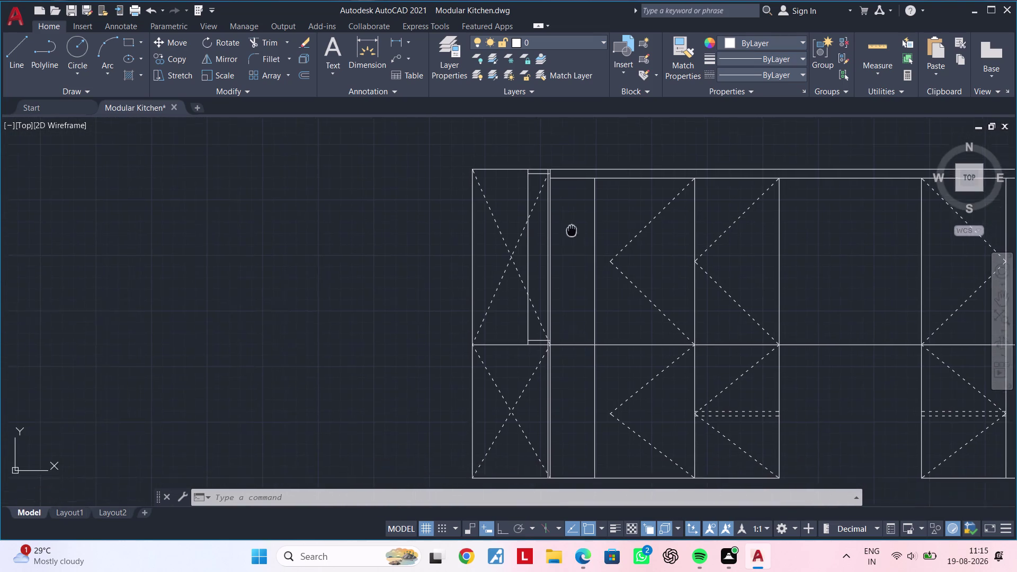
middle_drag(572, 218, 570, 184)
key(Escape)
Draw a rectangle from near the tall panel's top down to near its bottom.
text(rec)
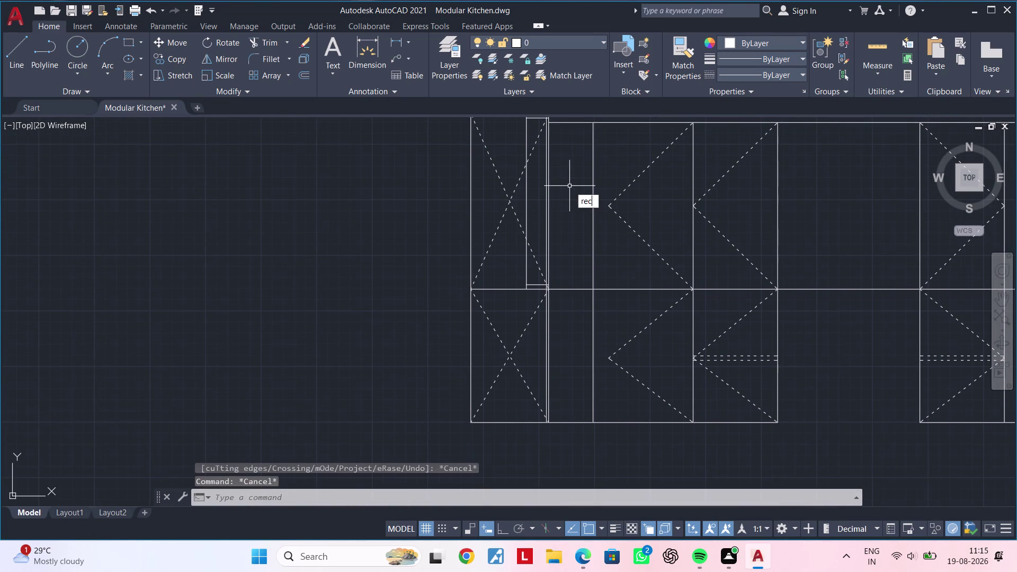
key(space)
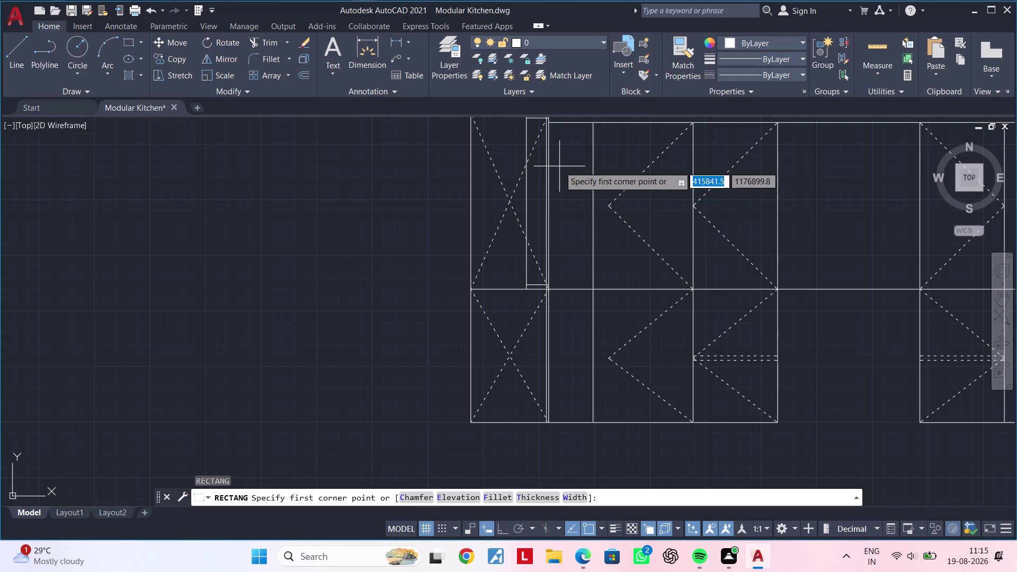
middle_drag(553, 283, 558, 346)
scroll(up, 3)
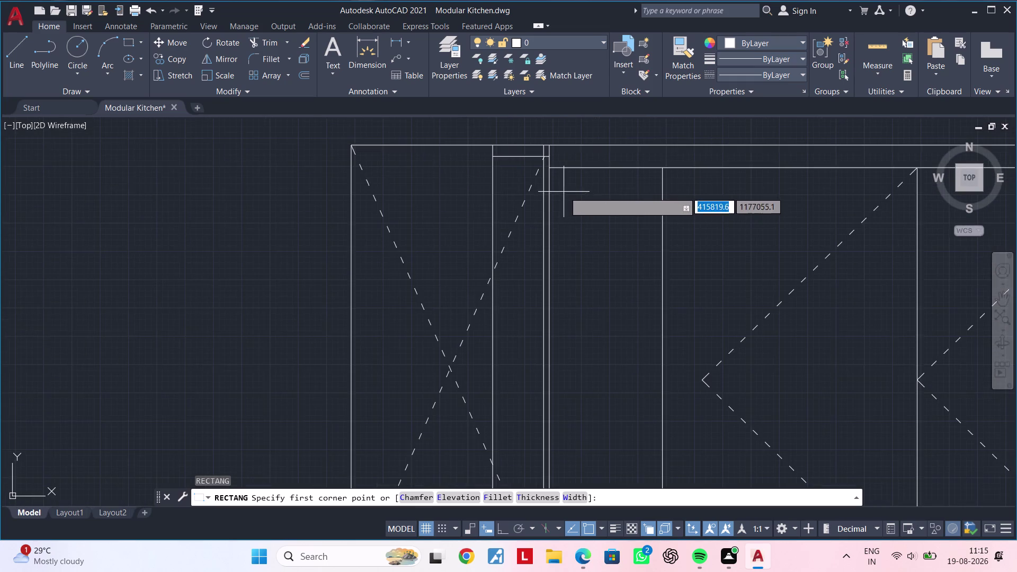
scroll(up, 3)
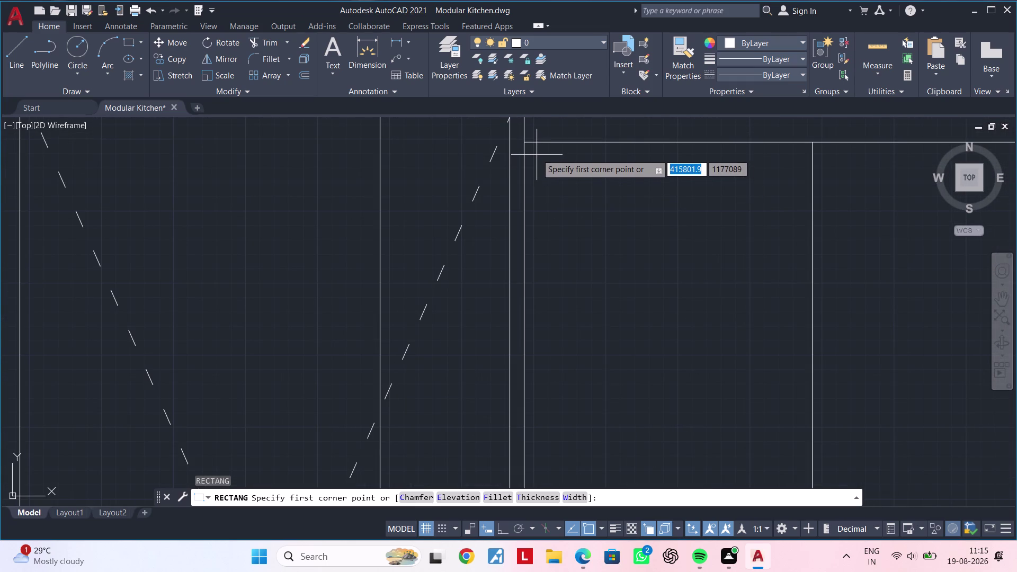
click(536, 153)
scroll(down, 3)
middle_drag(633, 294, 616, 128)
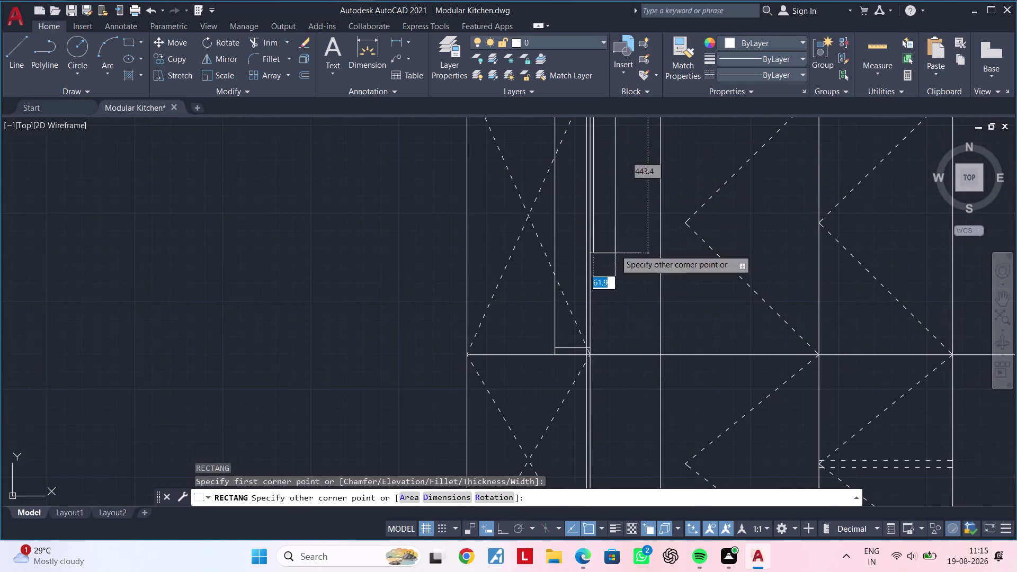
scroll(down, 3)
middle_drag(645, 345, 638, 199)
scroll(up, 3)
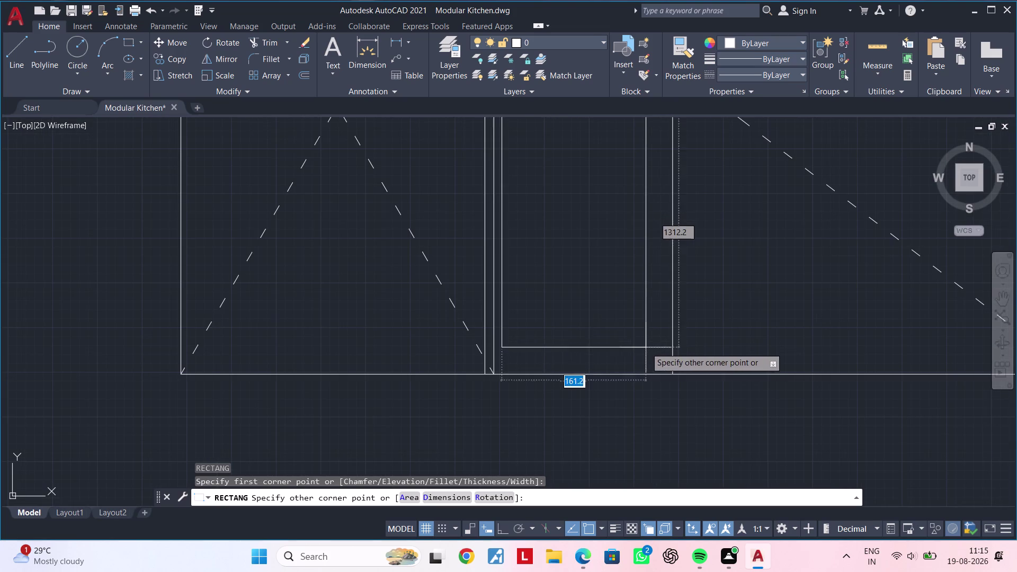
click(662, 365)
Pan around the new full-height rectangle to frame both cabinet rows, clearing leftover commands.
scroll(down, 3)
middle_drag(606, 275, 626, 399)
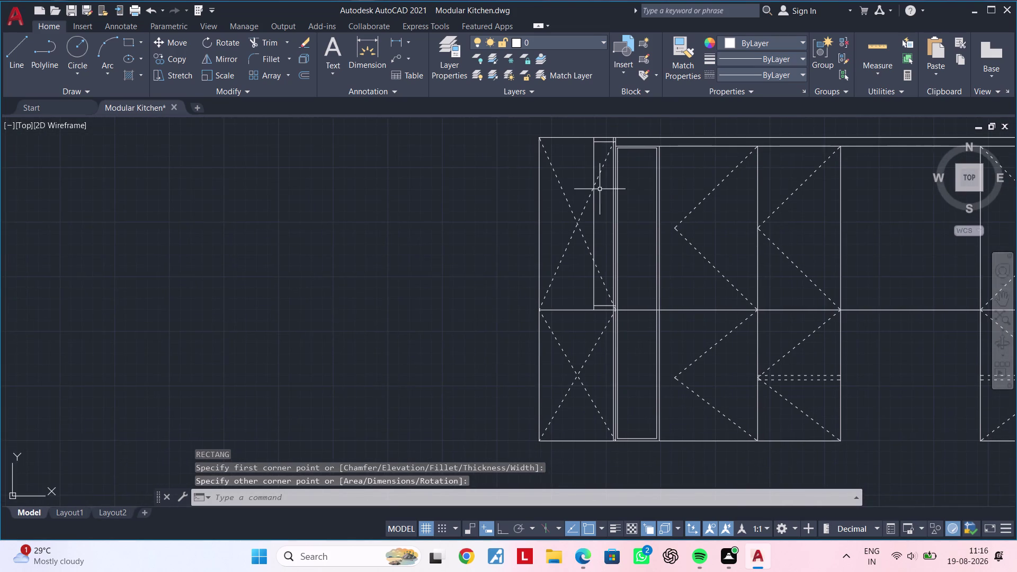
middle_drag(634, 193, 607, 265)
scroll(up, 3)
key(Escape)
key(Escape)
key(Escape)
key(Escape)
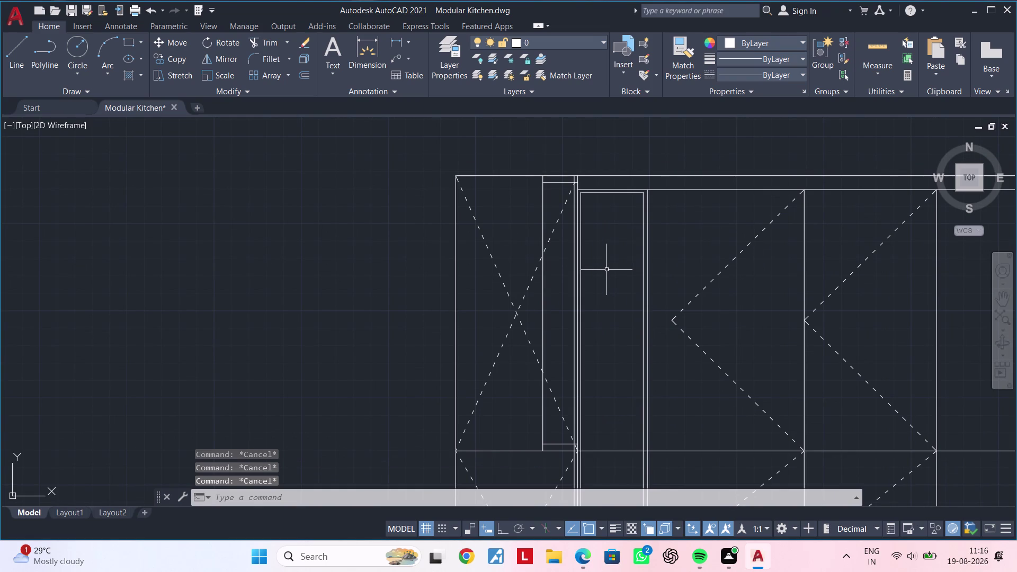
scroll(down, 3)
middle_drag(628, 270, 621, 258)
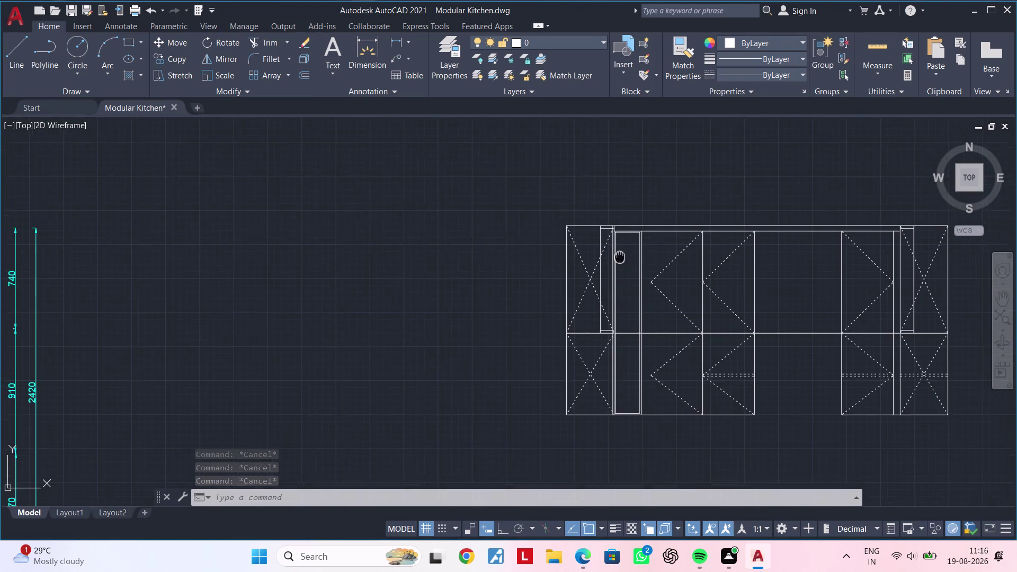
middle_drag(621, 258, 614, 249)
scroll(up, 3)
middle_drag(628, 246, 522, 297)
key(Escape)
key(Escape)
key(Escape)
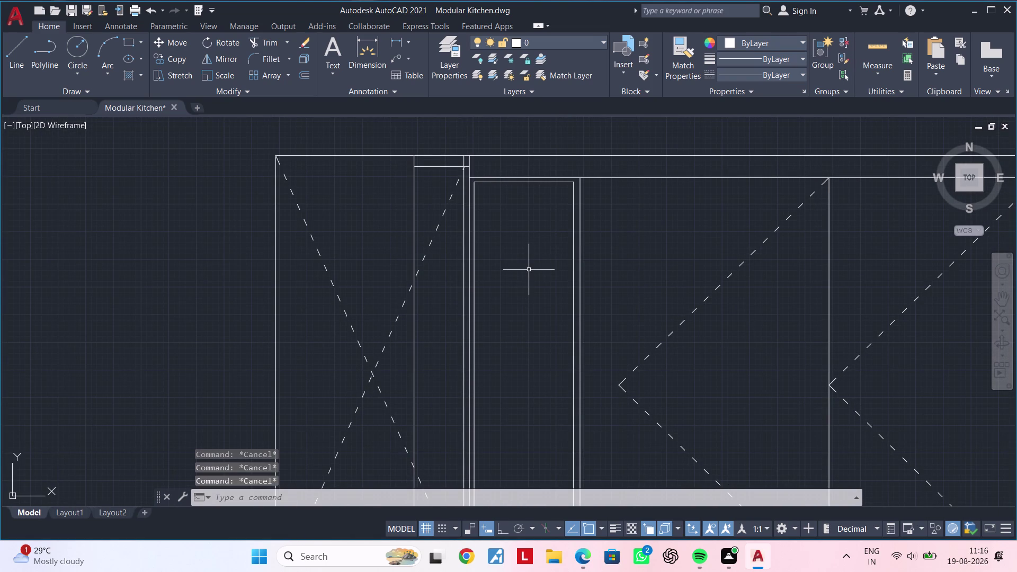
key(Escape)
key(Escape)
key(Escape)
key(Escape)
middle_drag(544, 315, 544, 314)
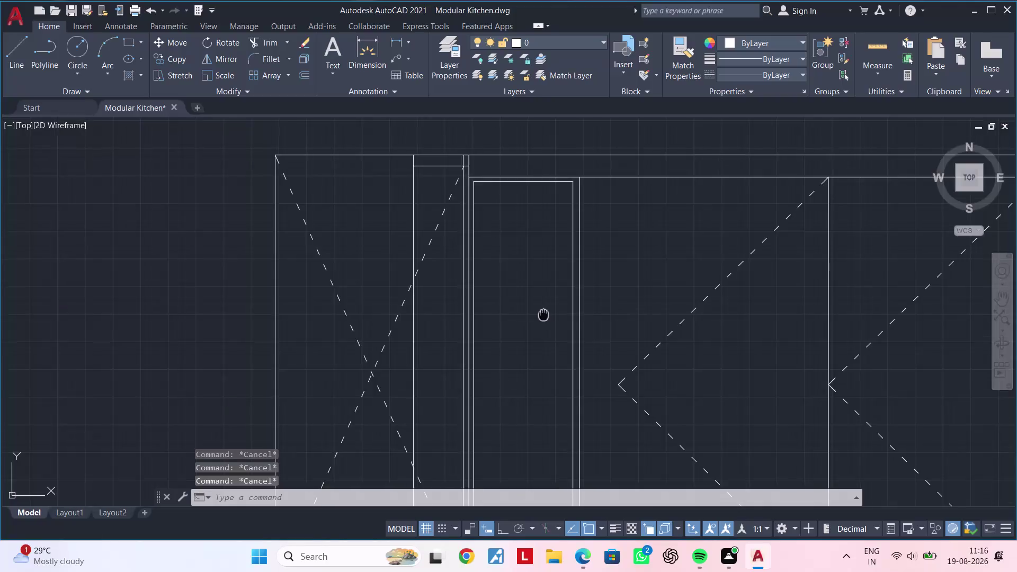
middle_drag(544, 314, 544, 240)
scroll(down, 3)
middle_drag(541, 268, 548, 222)
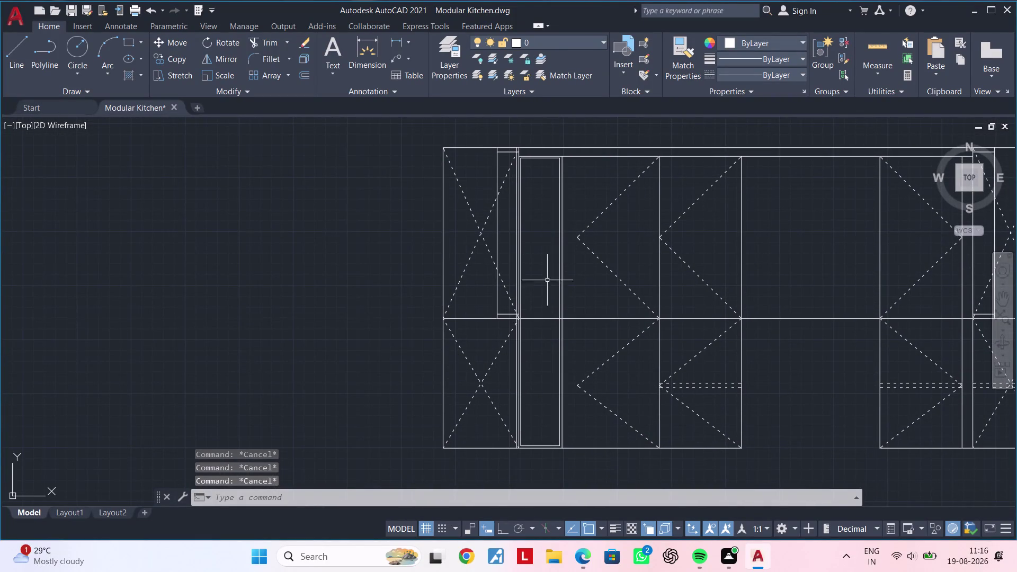
Fence-trim the horizontal divider line where it crosses the tall rectangle.
key(t)
key(r)
key(space)
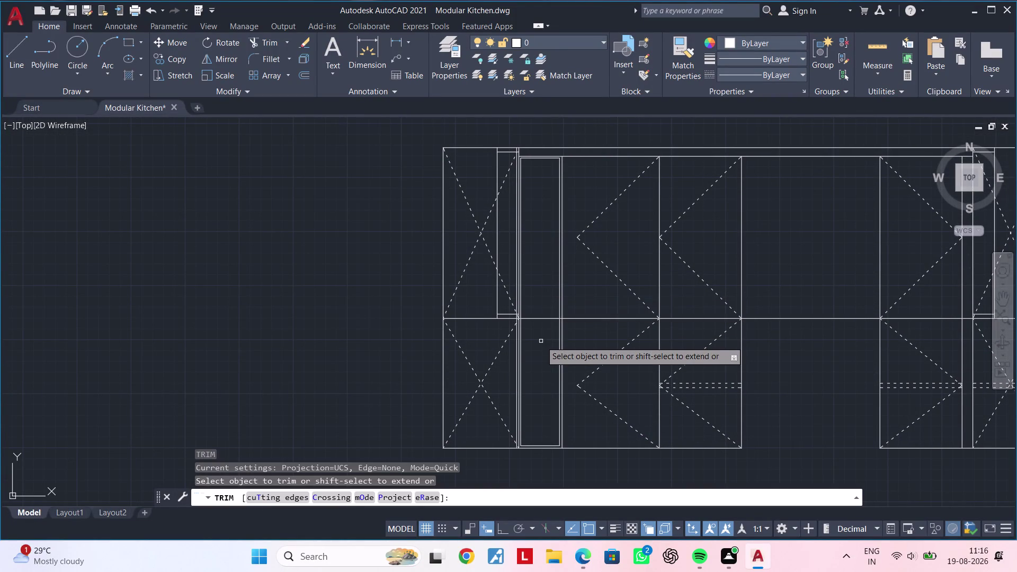
scroll(up, 3)
drag(543, 332, 539, 291)
drag(535, 230, 541, 316)
click(542, 316)
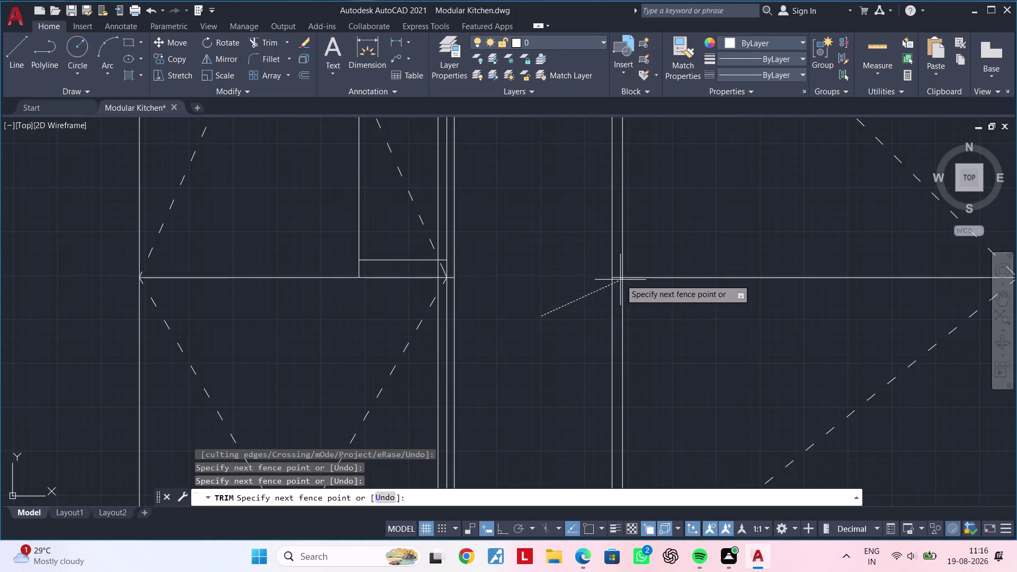
scroll(up, 3)
key(Escape)
Trim the remaining divider piece inside the rectangle and a leftover segment.
key(space)
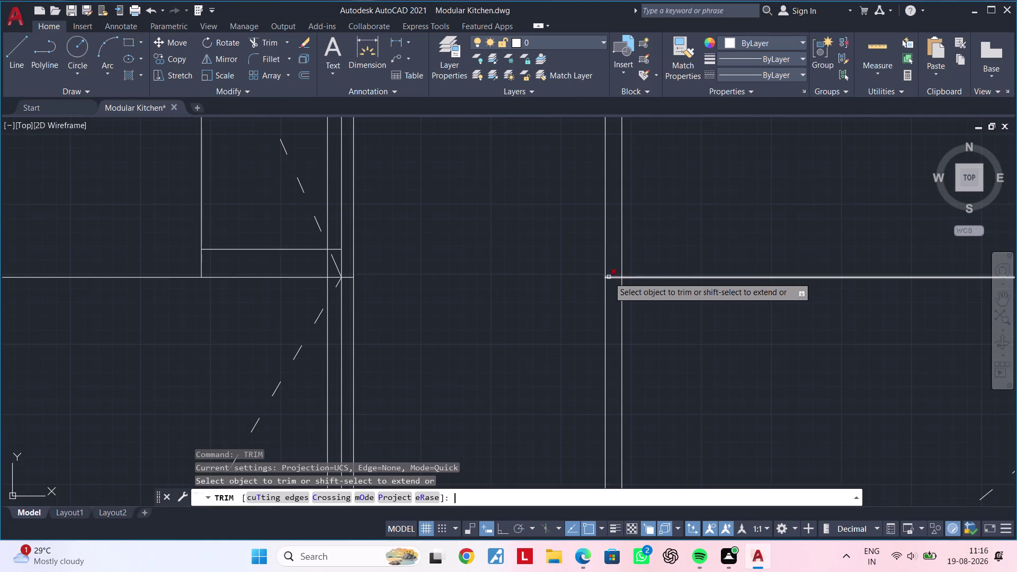
click(612, 277)
scroll(down, 3)
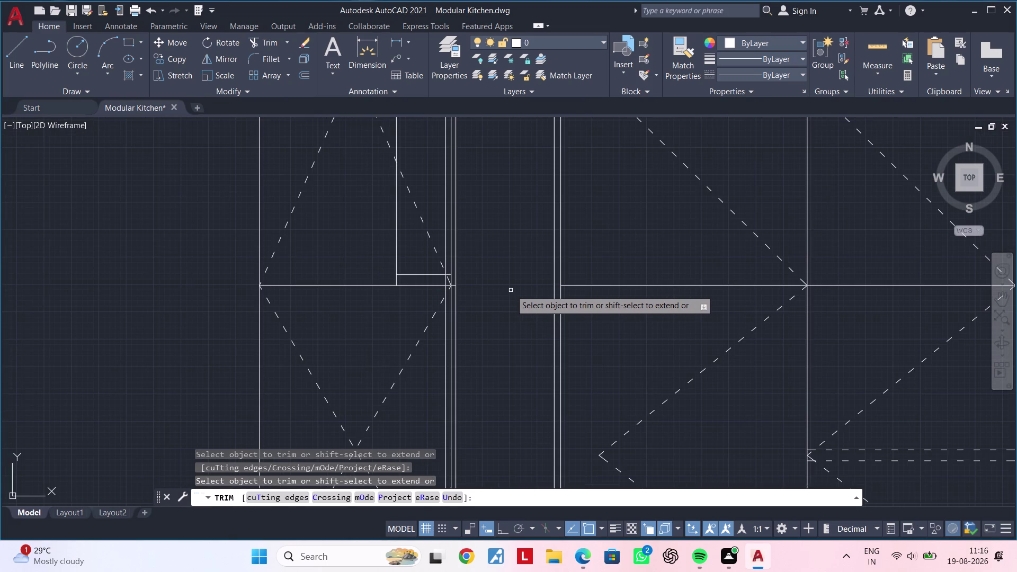
scroll(up, 3)
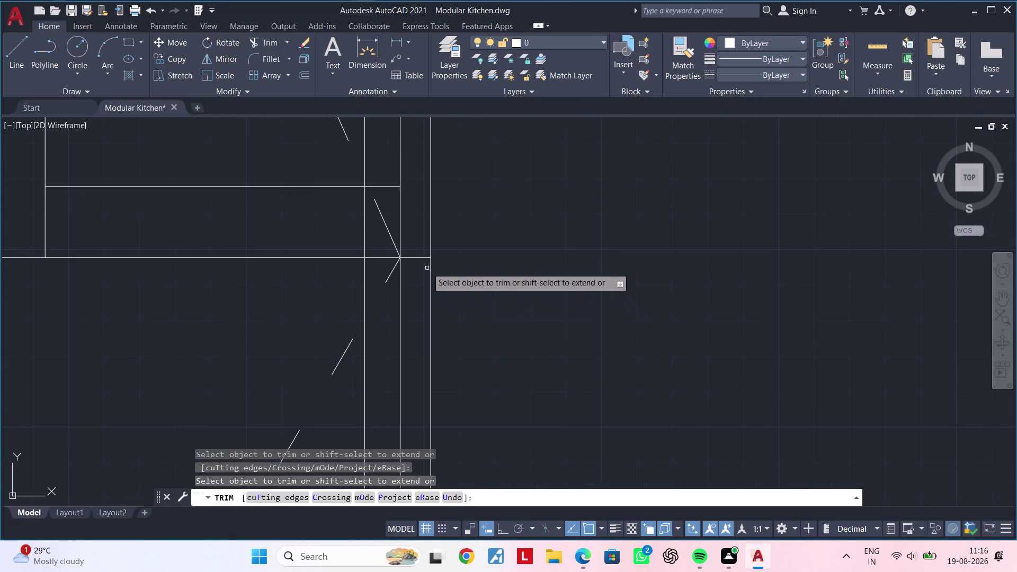
click(424, 258)
scroll(down, 3)
key(Escape)
key(Escape)
Pan to check the trimmed panel within the whole elevation.
scroll(down, 3)
middle_drag(520, 280, 500, 274)
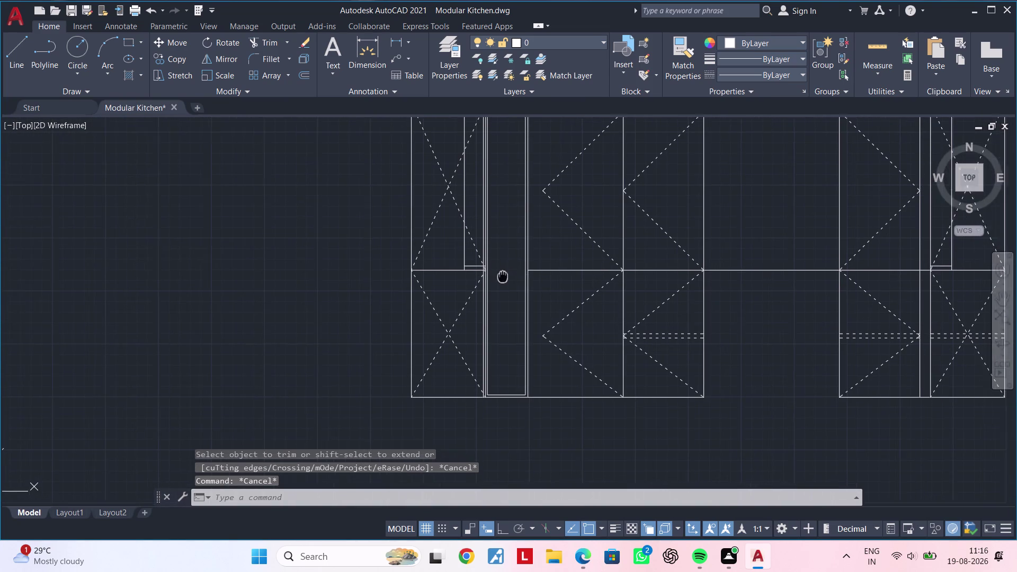
middle_drag(501, 275, 491, 274)
key(Escape)
key(Escape)
key(Escape)
scroll(down, 3)
middle_drag(497, 295, 494, 272)
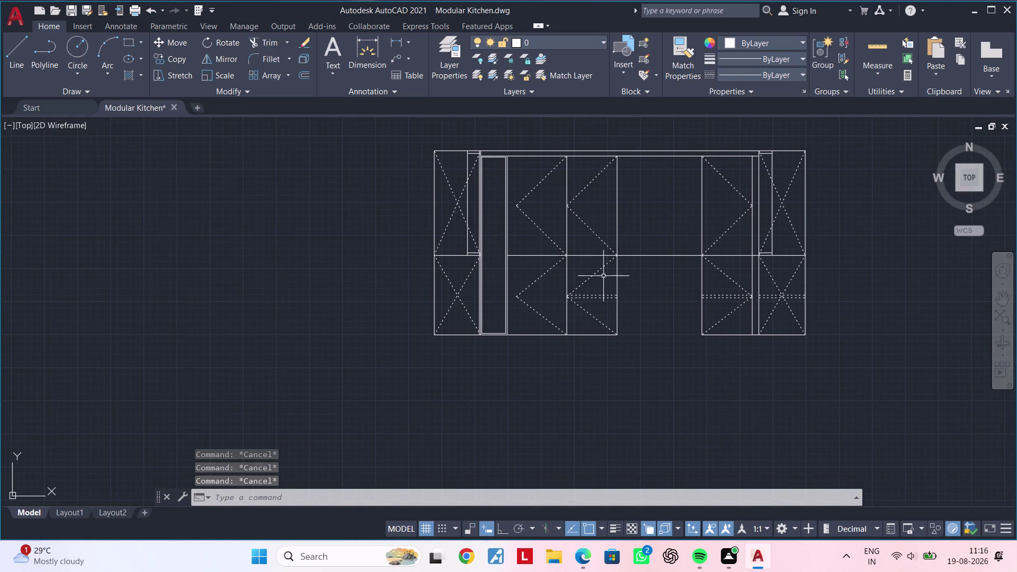
scroll(up, 3)
Start the EX extend command, then cancel it and click in the drawing.
text(e)
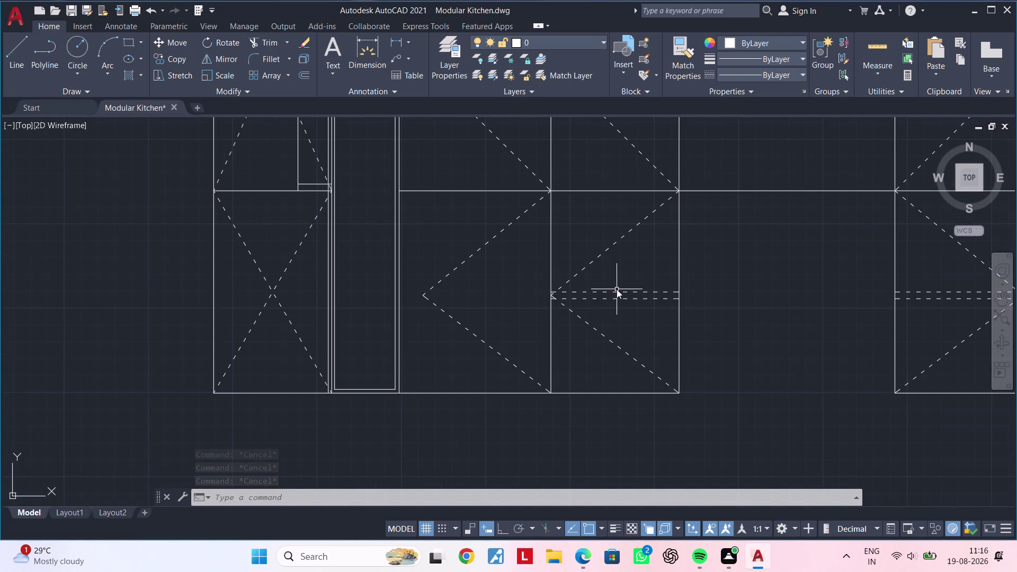
text(x)
key(space)
key(Escape)
key(Escape)
scroll(up, 3)
scroll(down, 3)
click(214, 282)
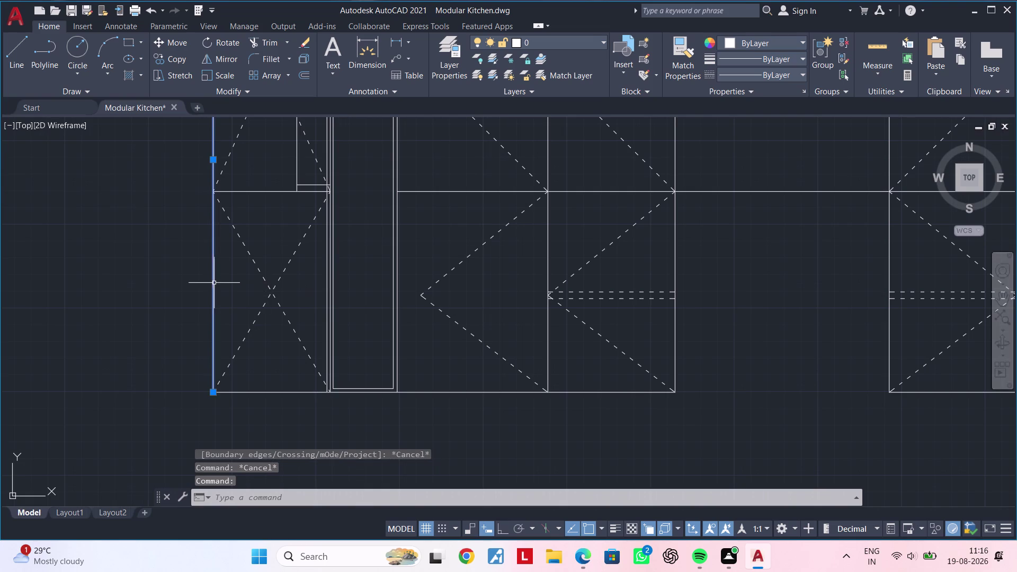
Clear the active command and select the elevation's left vertical edge as the boundary.
key(e)
key(c)
key(Escape)
key(Escape)
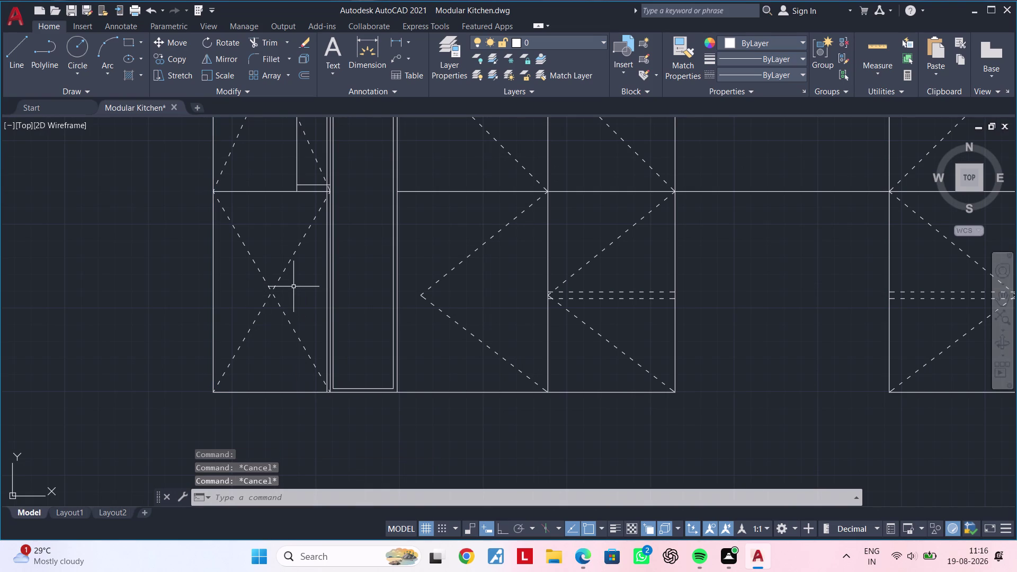
text(ex)
key(Escape)
key(Escape)
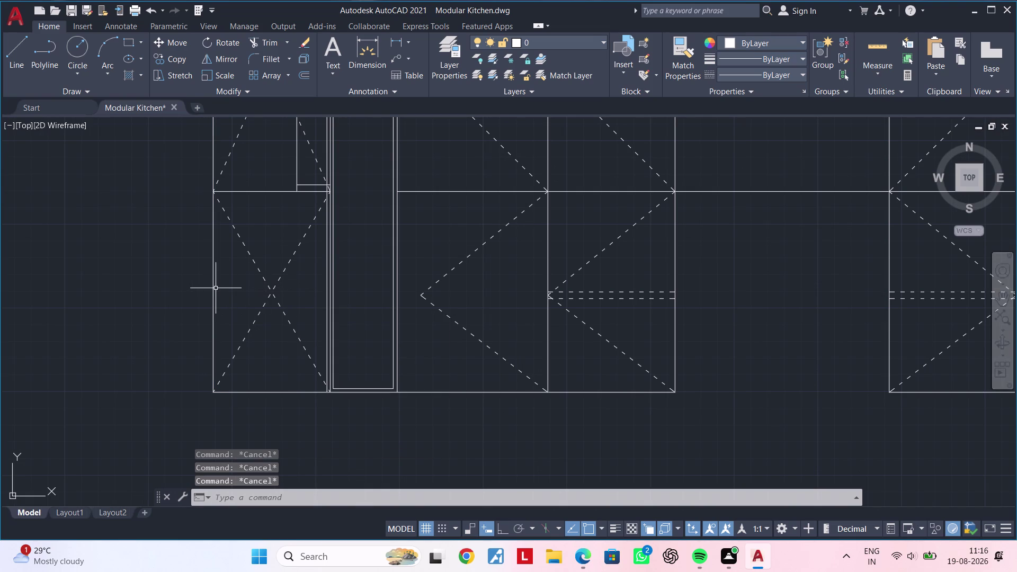
click(214, 287)
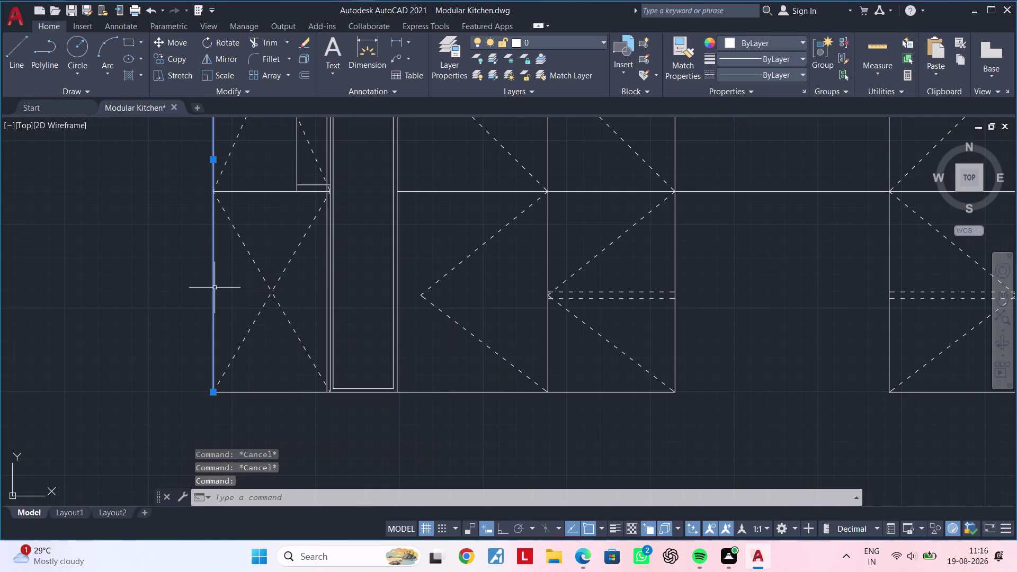
Extend both dashed handle lines leftward to that left edge using EXTEND.
text(ex)
key(space)
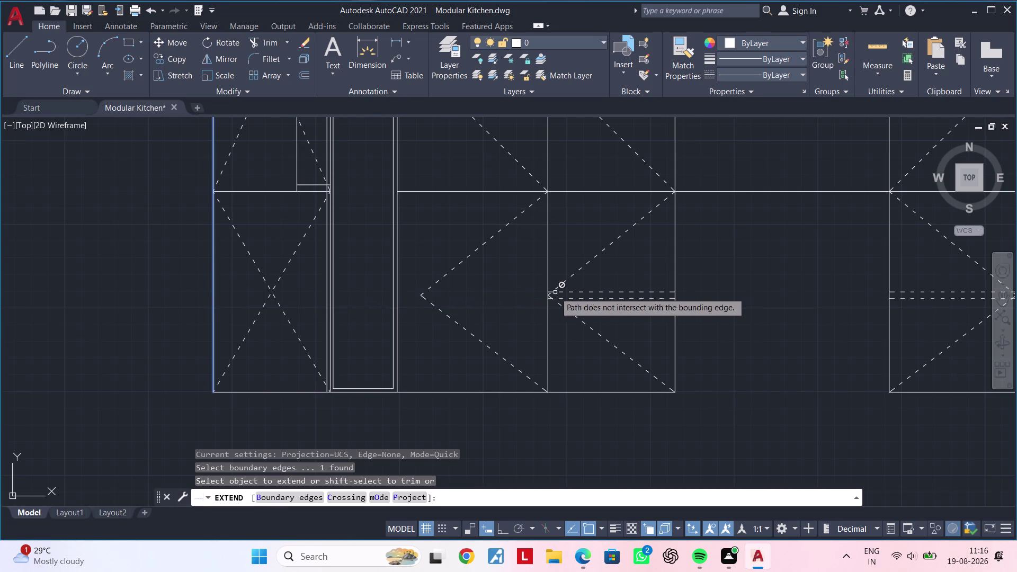
drag(620, 282, 625, 315)
click(626, 315)
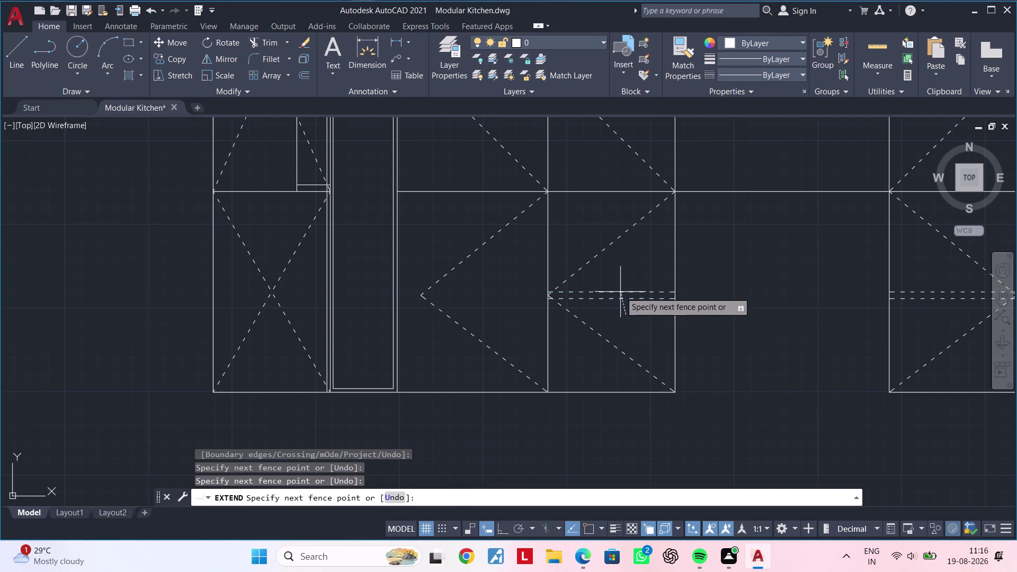
drag(623, 277, 622, 296)
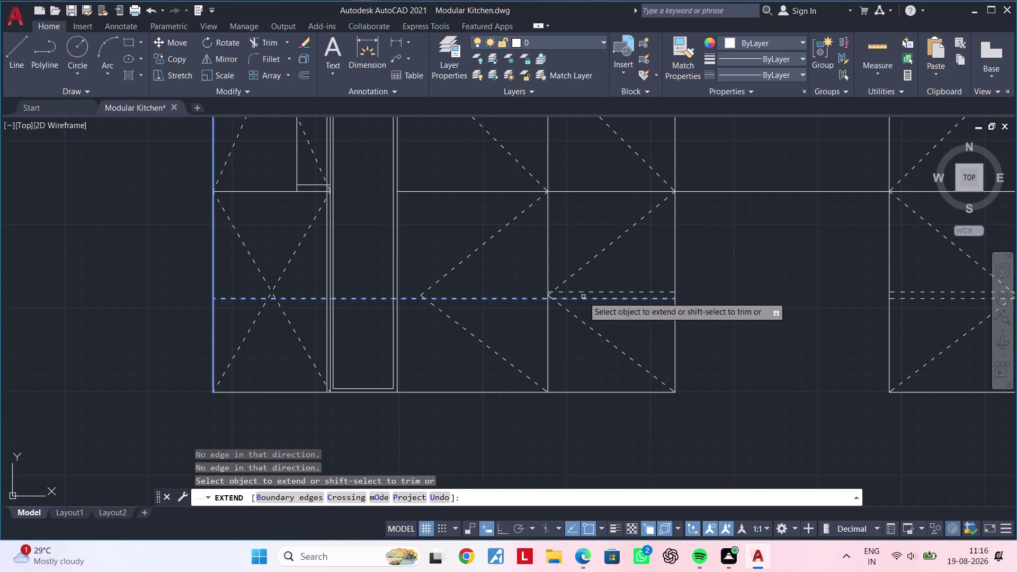
drag(583, 297, 583, 283)
drag(585, 285, 585, 302)
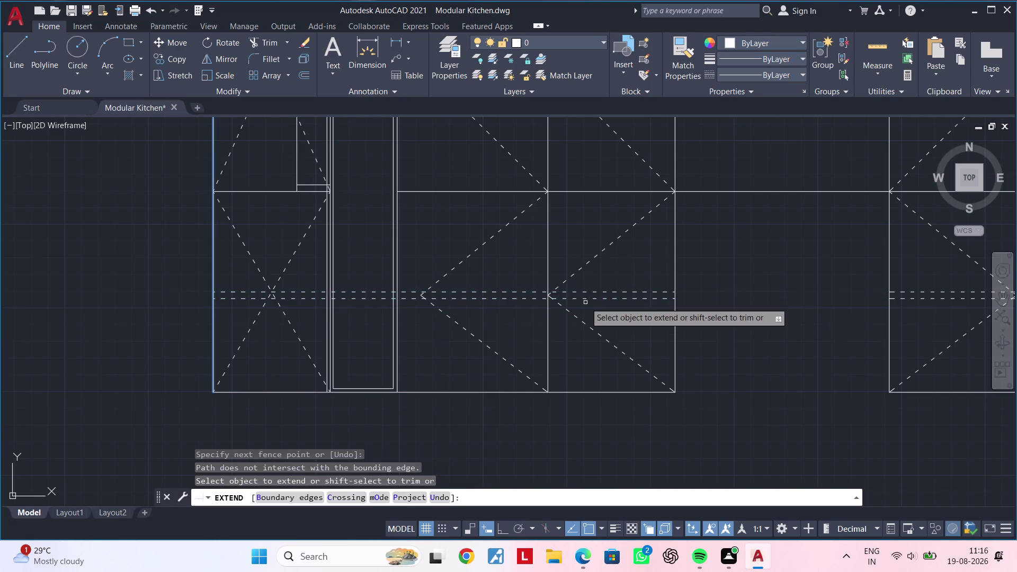
key(Escape)
key(Escape)
key(Escape)
Trim two dashed line segments lying between the vertical lines.
key(t)
text(r)
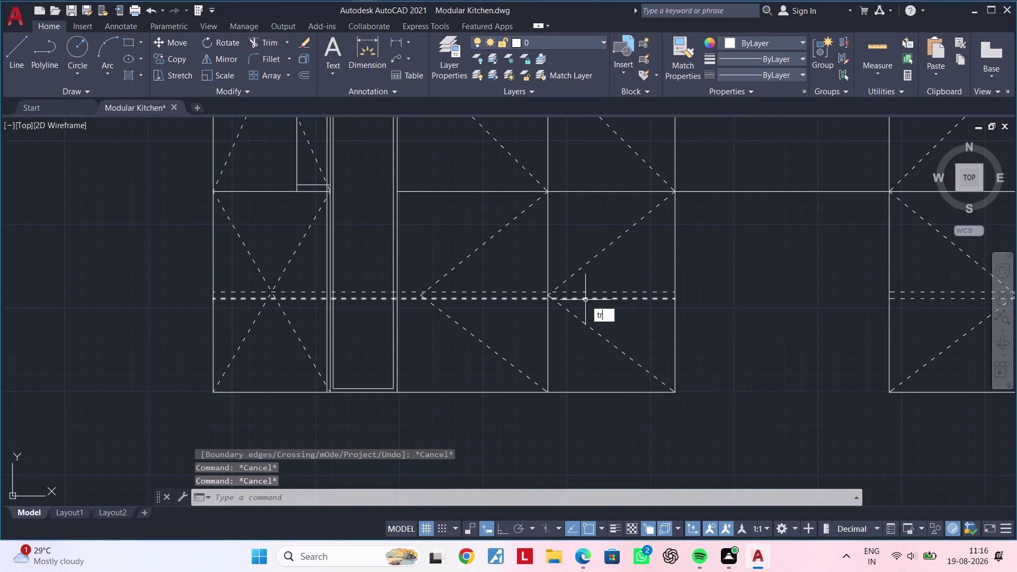
key(space)
scroll(up, 3)
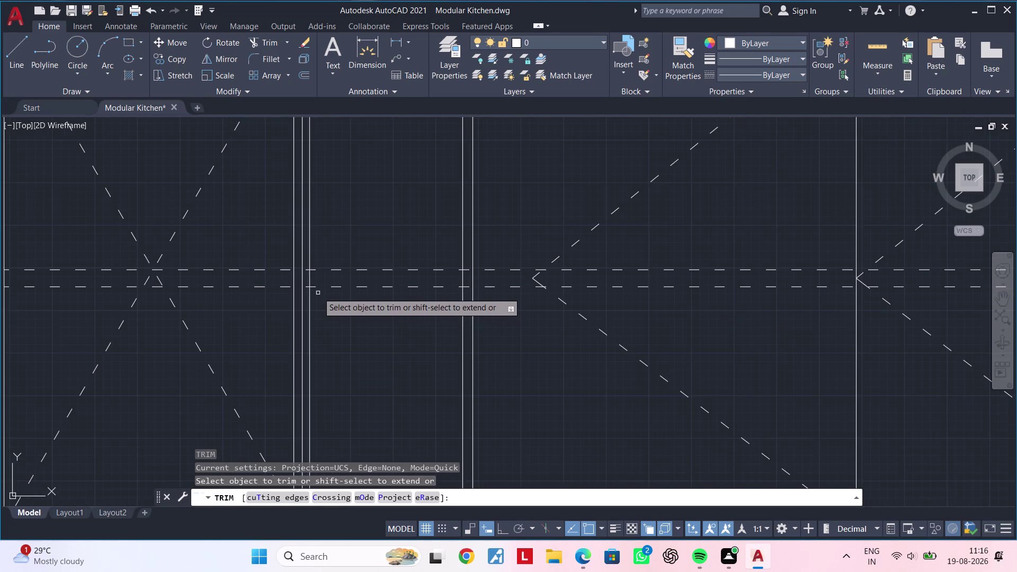
scroll(up, 3)
scroll(down, 3)
middle_drag(275, 227, 405, 260)
scroll(up, 3)
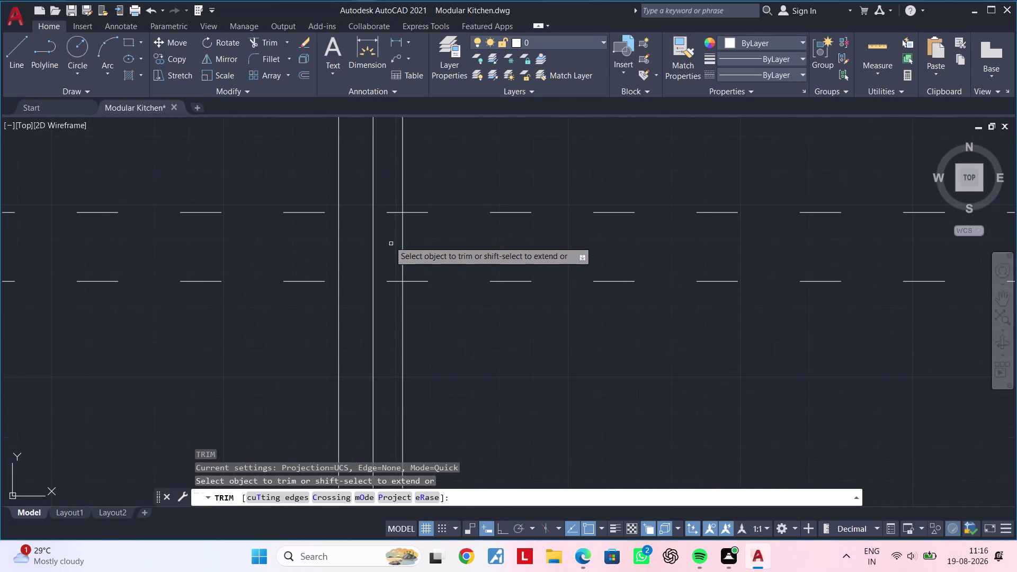
click(351, 213)
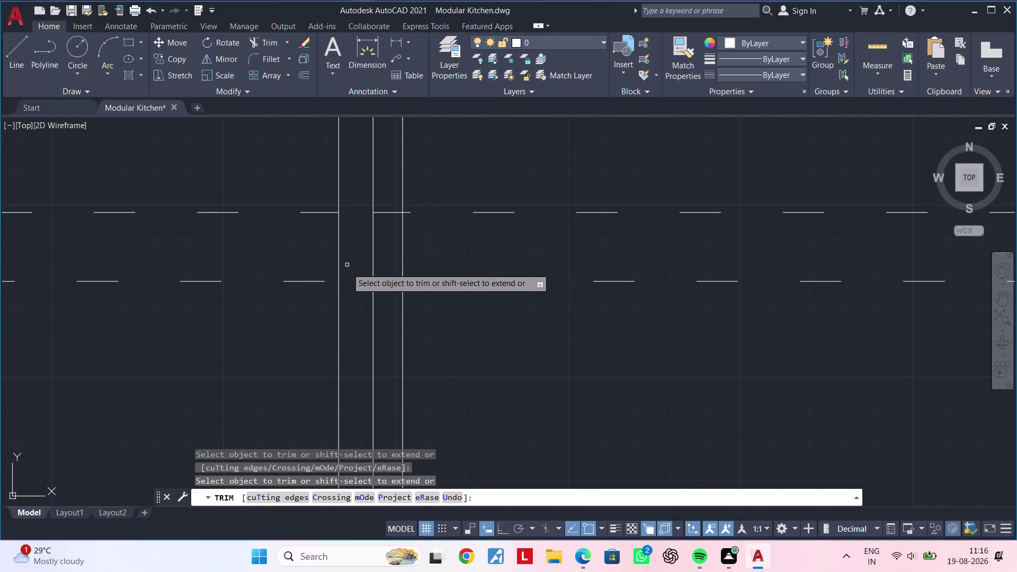
click(353, 285)
key(Escape)
key(Escape)
click(495, 309)
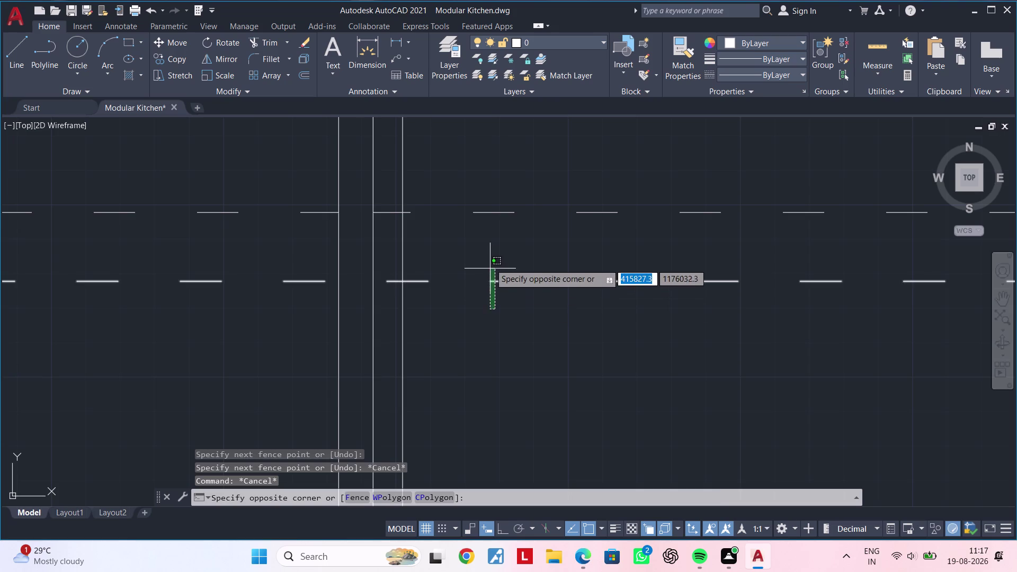
scroll(down, 3)
middle_drag(538, 273, 389, 295)
key(Escape)
key(Escape)
Trim three more dashed segments inside the tall narrow unit.
key(t)
key(r)
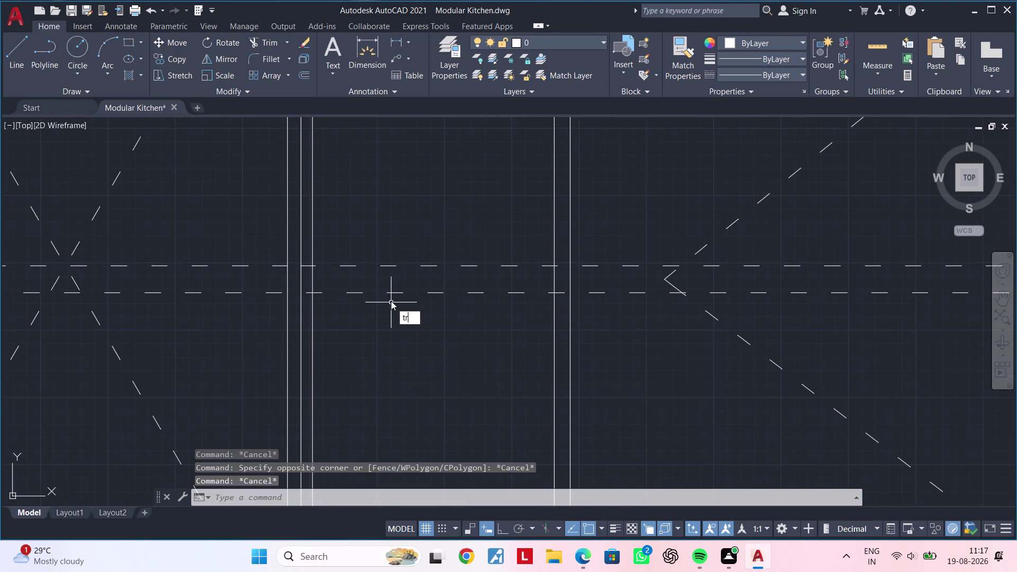
key(space)
scroll(up, 3)
click(297, 255)
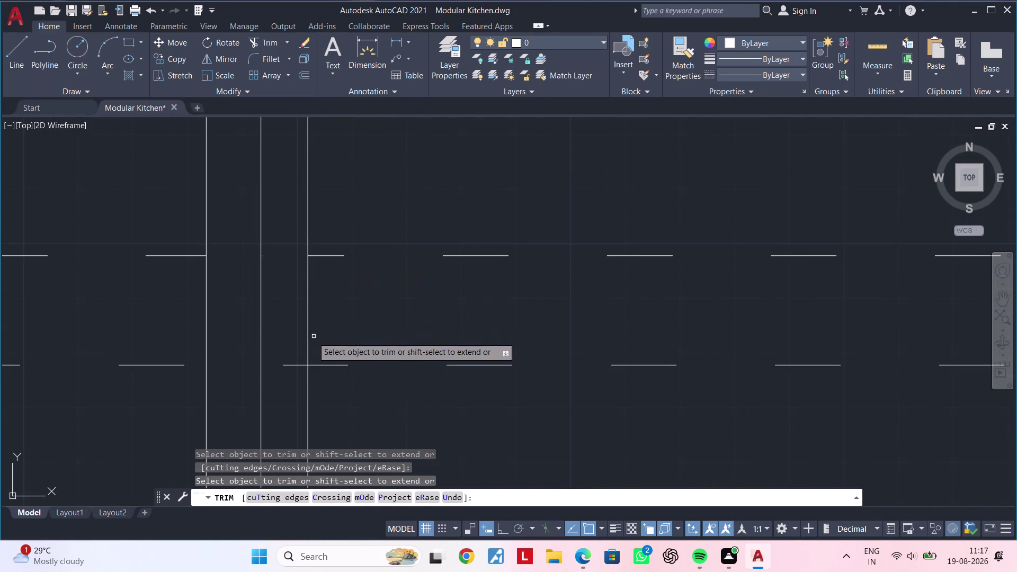
click(293, 366)
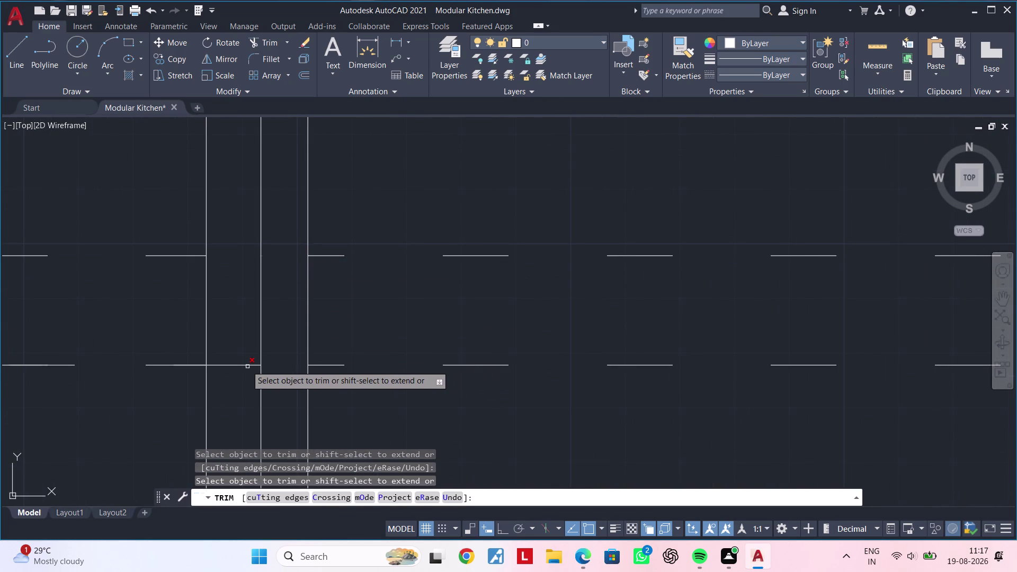
click(245, 364)
scroll(down, 3)
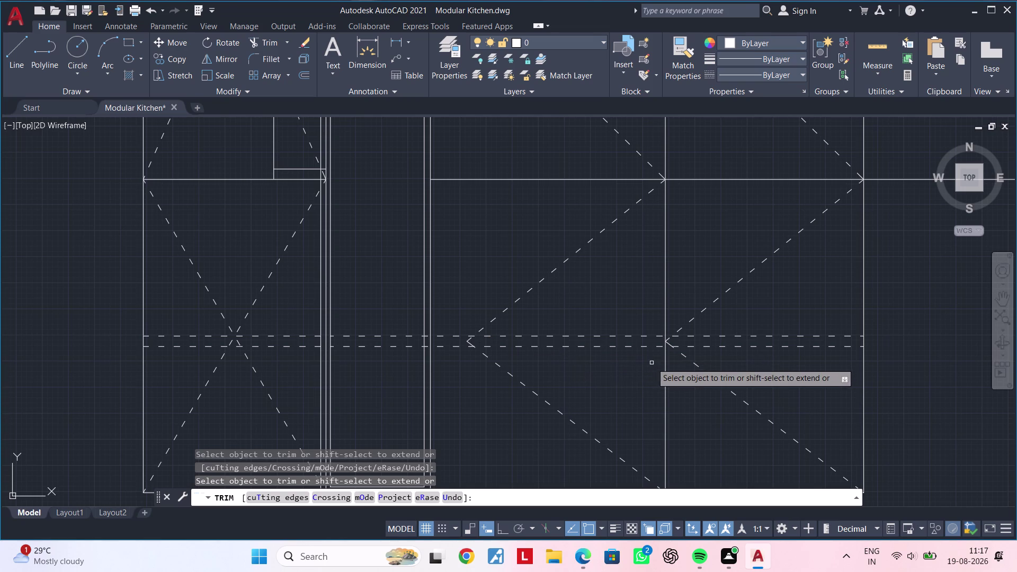
scroll(up, 3)
Fence-trim the remaining dashed lines left of the cabinet edge.
click(649, 292)
drag(652, 311, 648, 381)
click(649, 381)
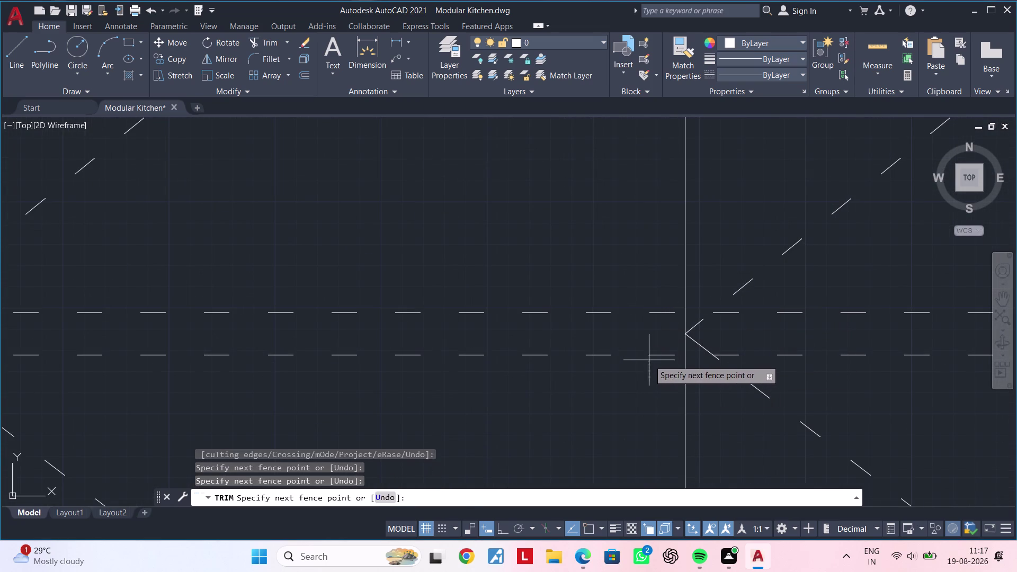
click(658, 356)
click(656, 309)
click(653, 357)
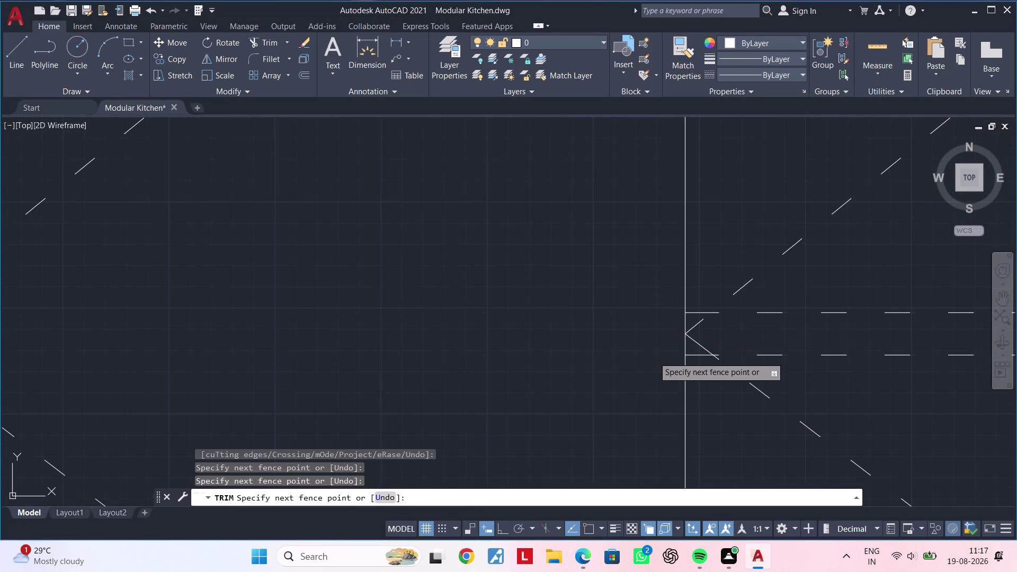
scroll(down, 3)
middle_drag(599, 351, 659, 319)
key(Escape)
key(Escape)
scroll(down, 3)
middle_drag(655, 326, 598, 345)
key(Escape)
key(Escape)
key(Escape)
key(Escape)
key(Escape)
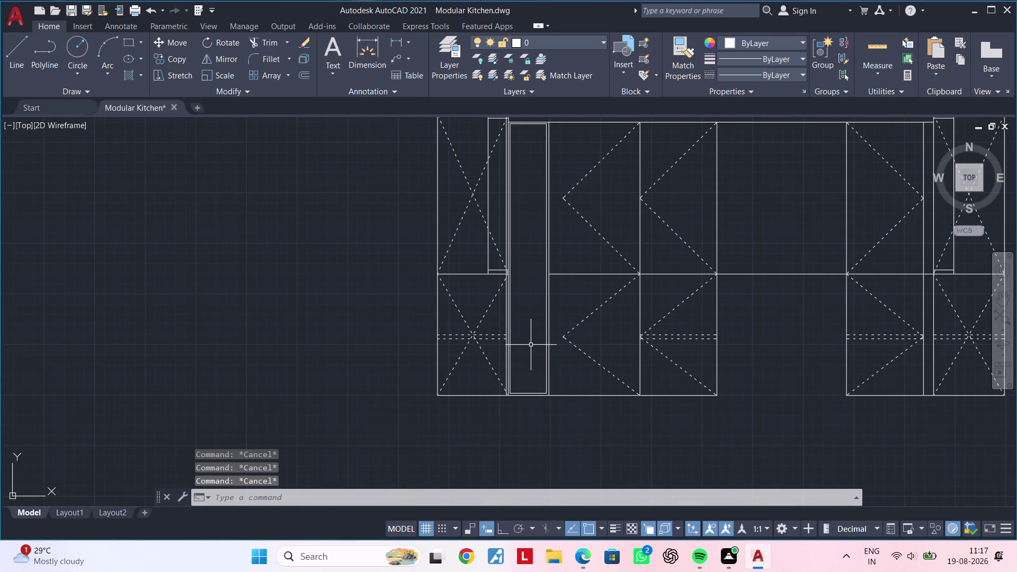
Draw a horizontal line across the tall narrow unit from right to left side.
middle_drag(530, 239, 522, 318)
scroll(up, 3)
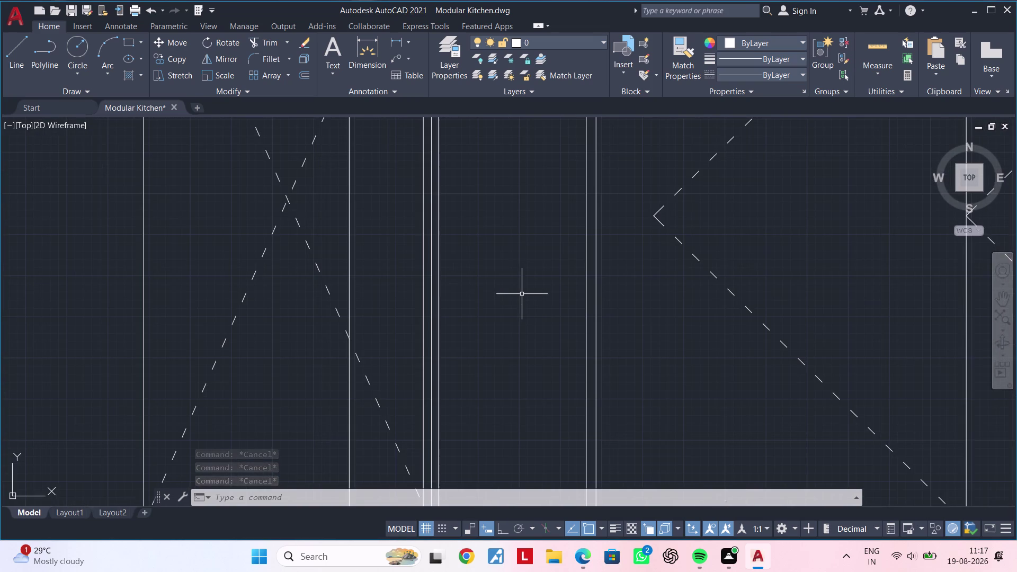
scroll(down, 3)
middle_click(501, 398)
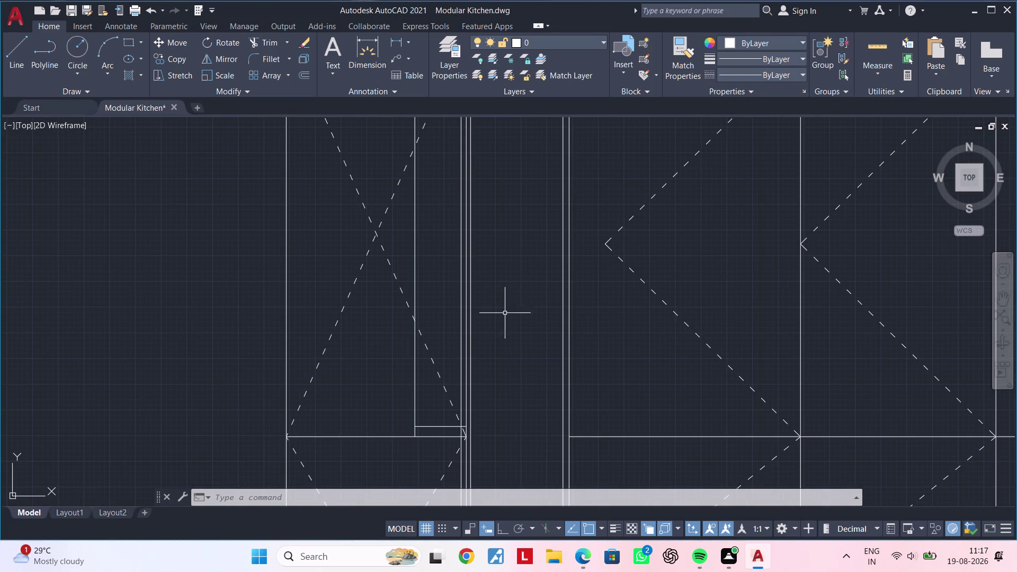
scroll(down, 3)
middle_drag(505, 305, 495, 355)
middle_drag(508, 335, 476, 366)
scroll(up, 3)
key(Escape)
key(l)
key(space)
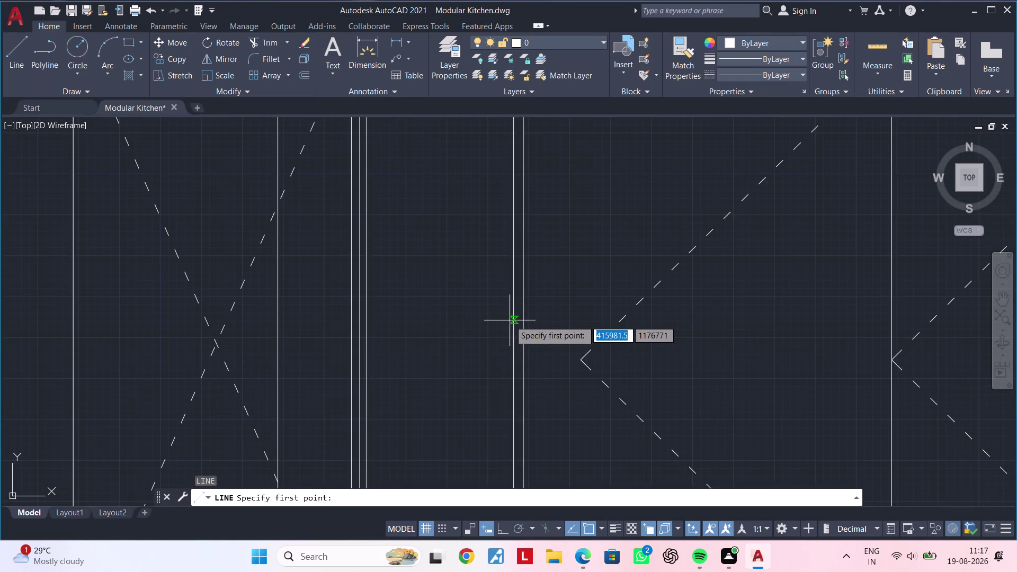
click(513, 315)
click(365, 316)
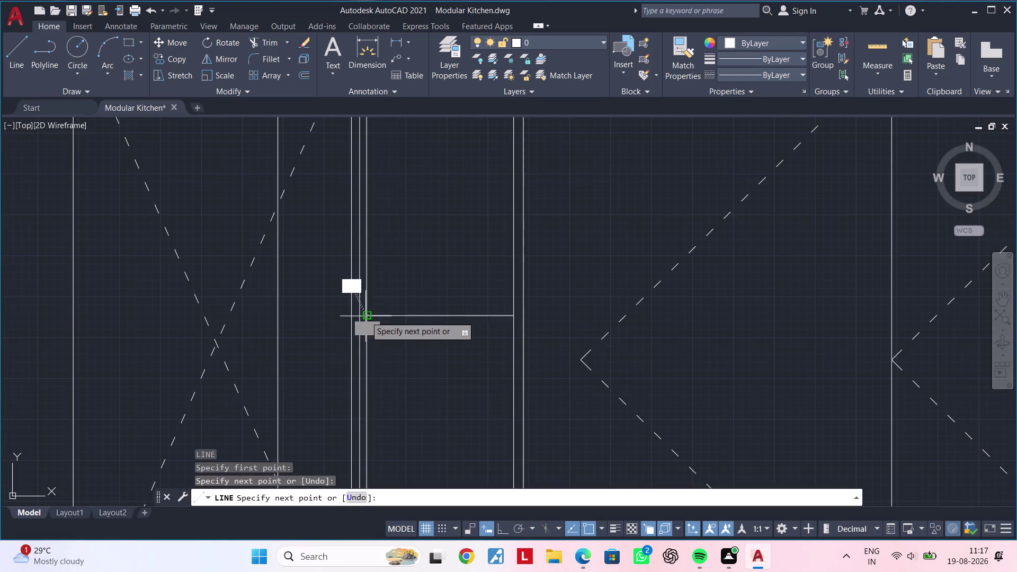
key(Escape)
middle_drag(447, 335, 467, 330)
key(Escape)
Offset the new line 20 units downward to form a double divider.
key(Escape)
text(of)
key(space)
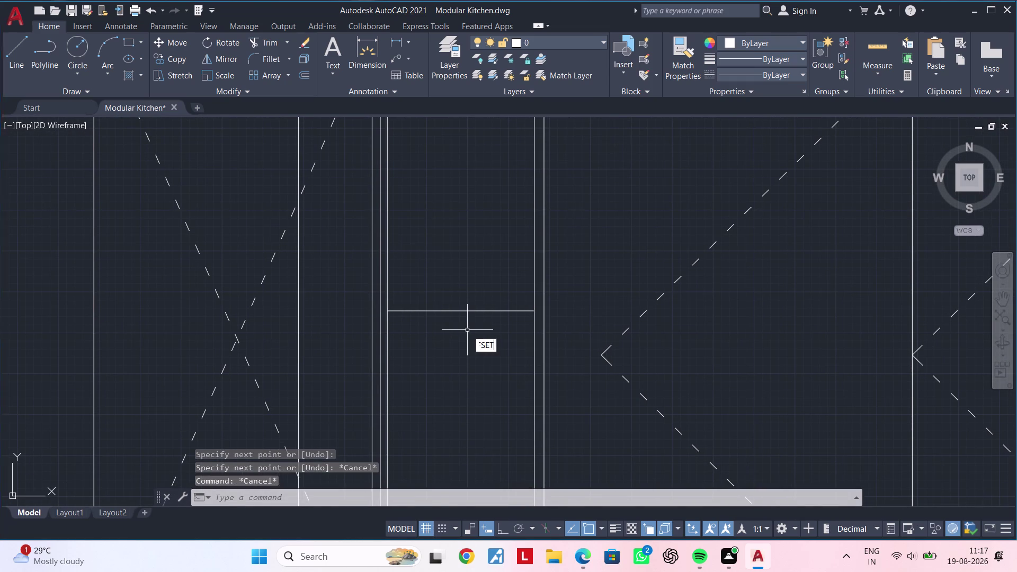
text(20)
key(Return)
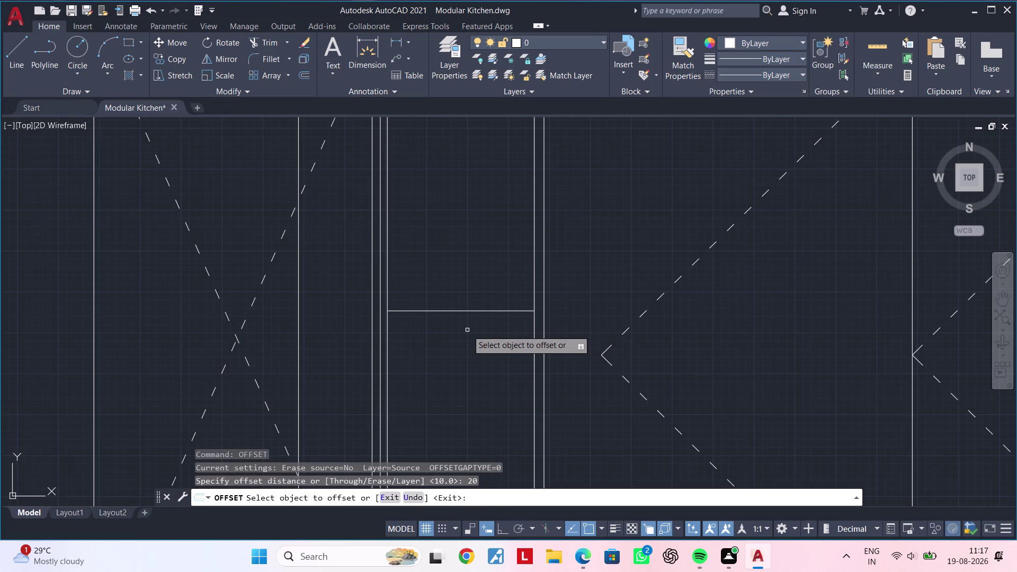
click(470, 311)
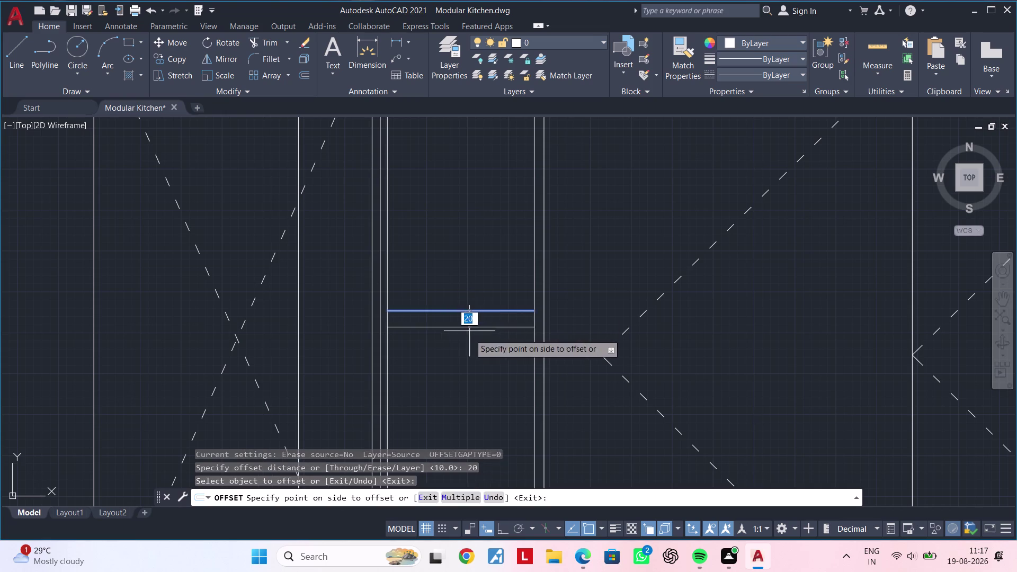
click(471, 342)
scroll(down, 3)
middle_drag(482, 407, 478, 295)
scroll(up, 3)
scroll(down, 3)
middle_drag(465, 303, 464, 287)
key(Escape)
key(Escape)
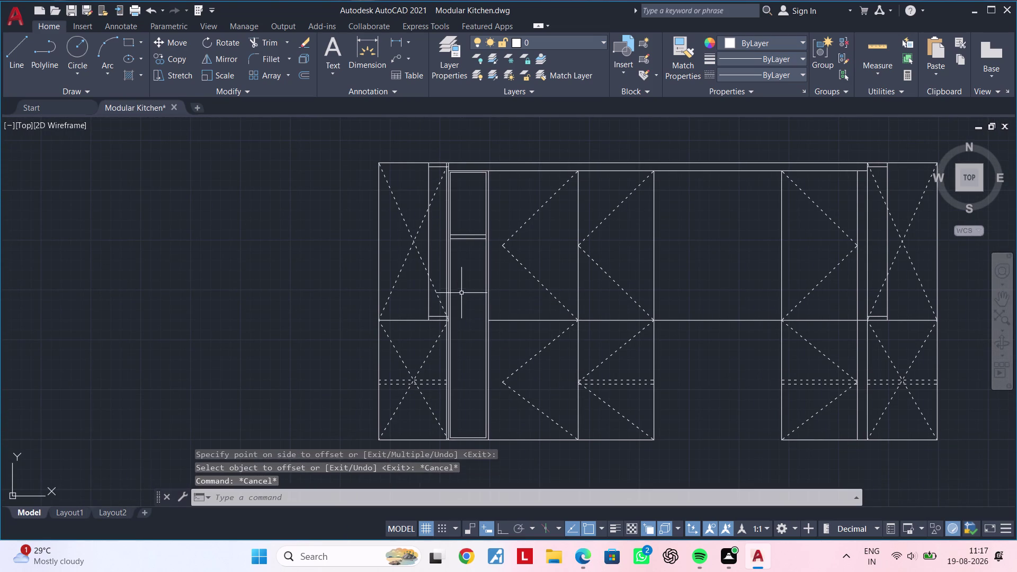
Select the two divider lines in the tall unit.
middle_drag(461, 287, 453, 341)
scroll(up, 3)
drag(449, 268, 453, 288)
double_click(475, 310)
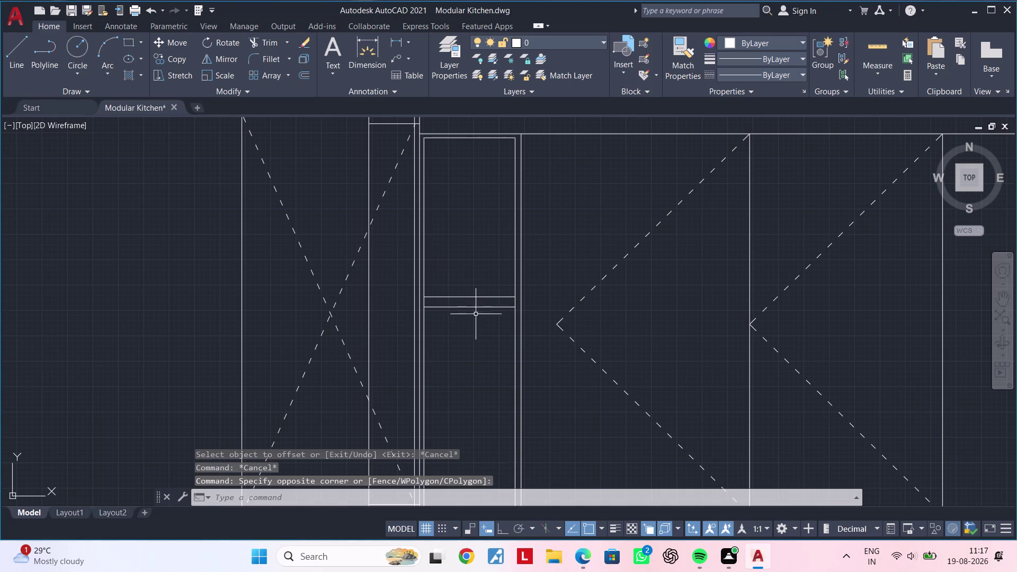
drag(480, 280, 480, 285)
click(445, 327)
key(m)
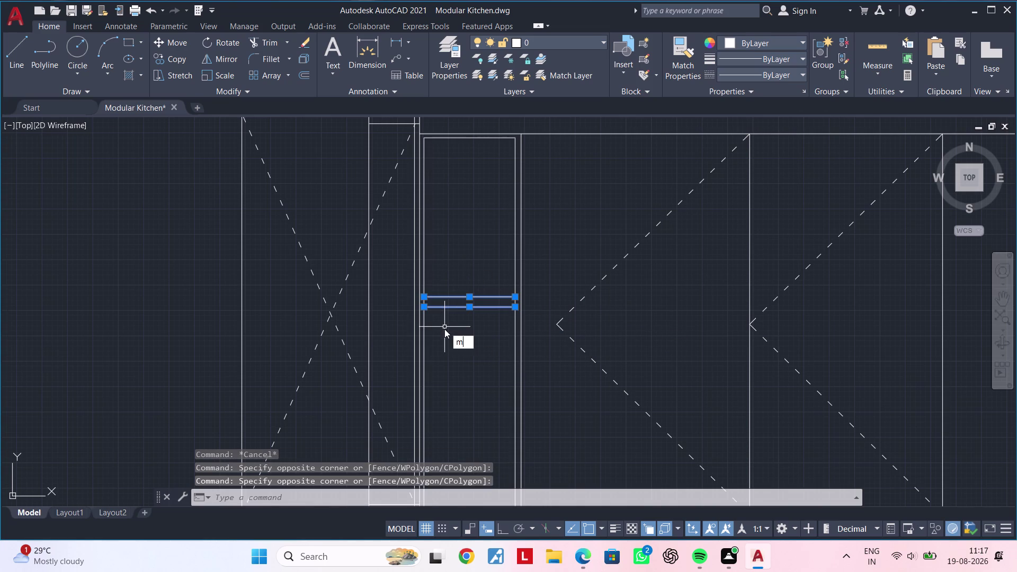
key(Escape)
key(Escape)
drag(484, 265, 483, 272)
click(455, 329)
Copy the divider pair from a base point to a lower position in the tall unit.
key(c)
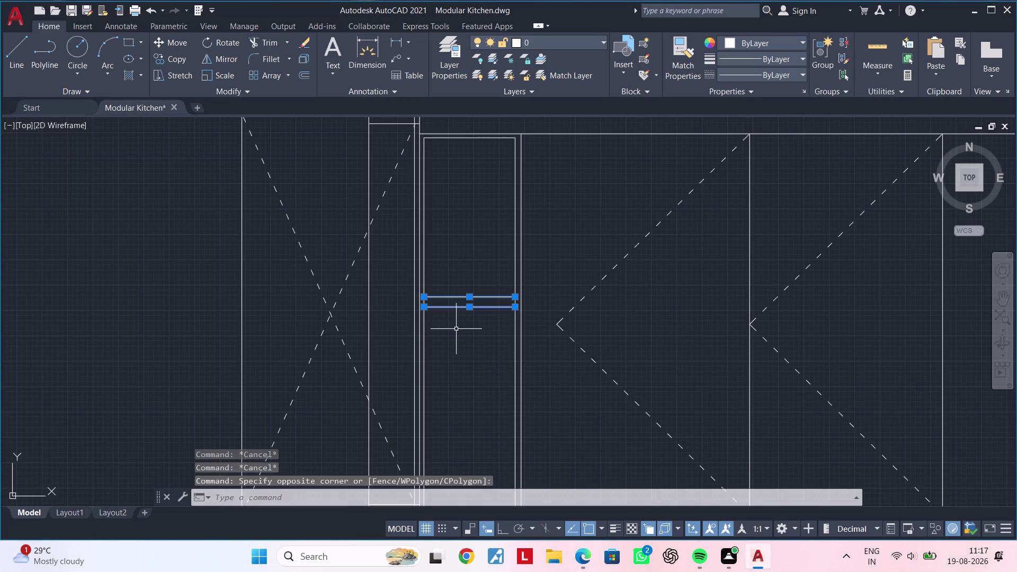
key(o)
key(space)
scroll(up, 3)
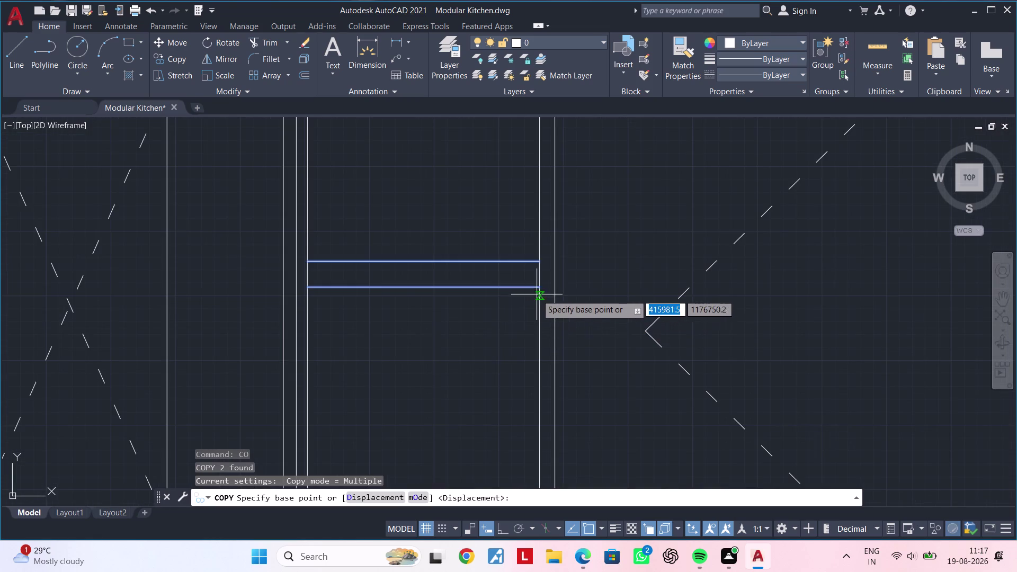
click(538, 291)
scroll(down, 3)
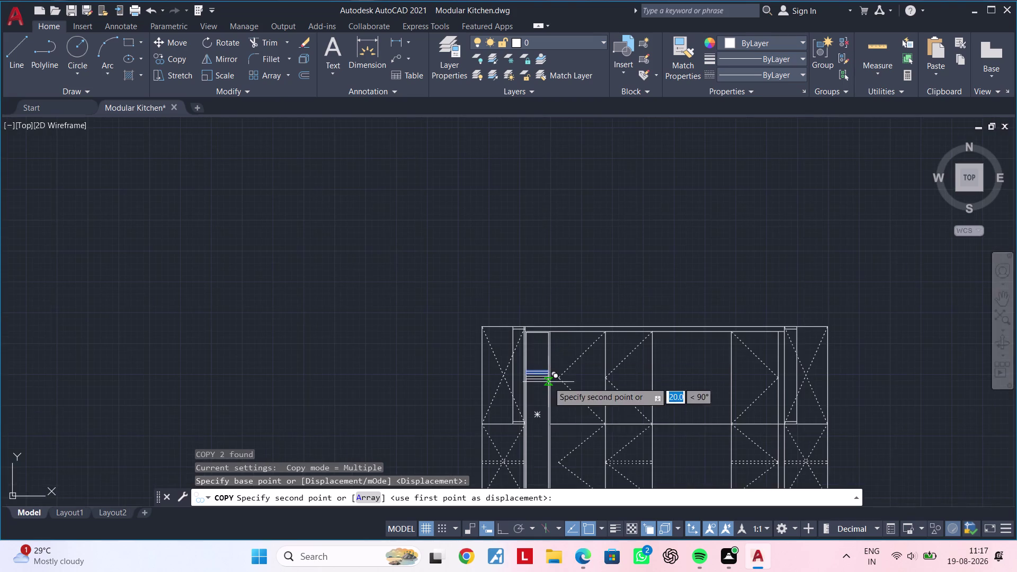
middle_drag(548, 413, 548, 366)
scroll(up, 3)
scroll(up, 3)
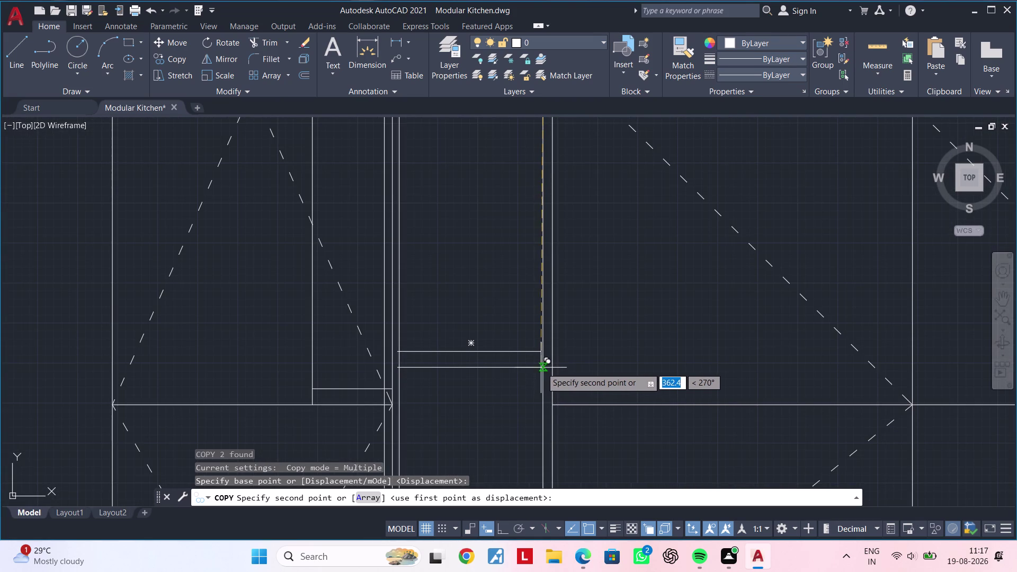
click(541, 367)
Place another copy of the divider pair further down the tall cabinet.
scroll(down, 3)
middle_drag(545, 425, 552, 270)
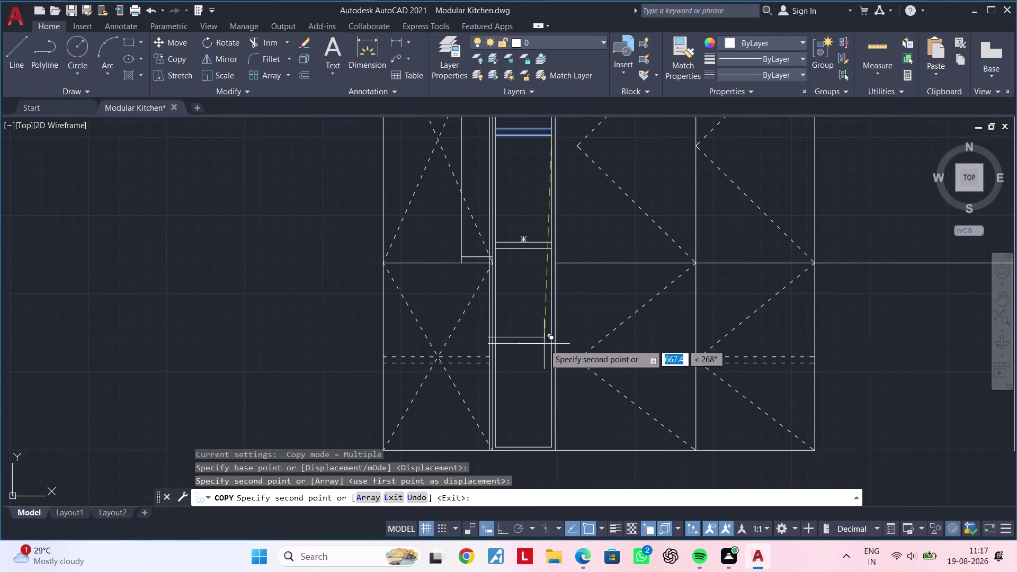
scroll(up, 3)
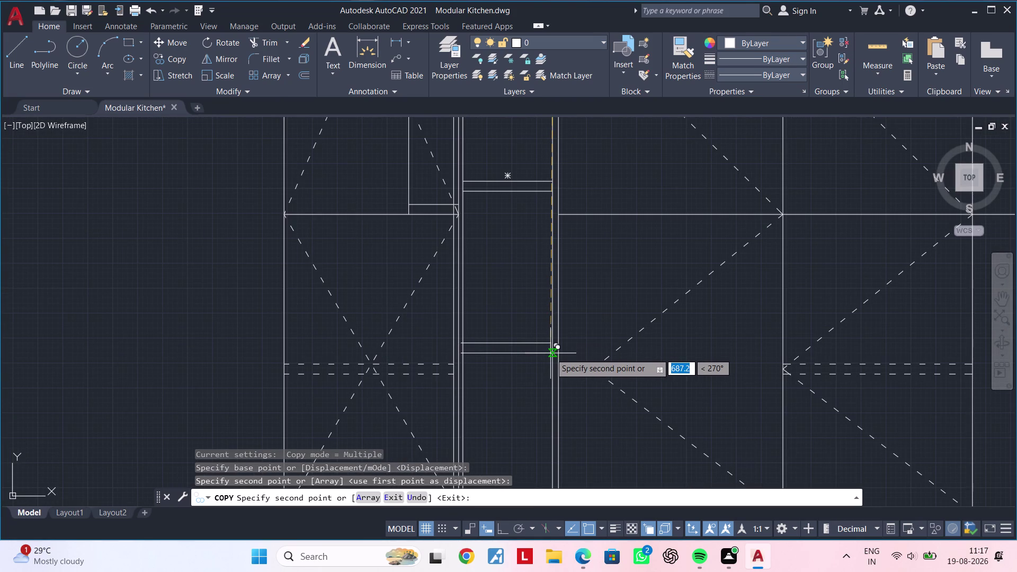
scroll(down, 3)
scroll(up, 3)
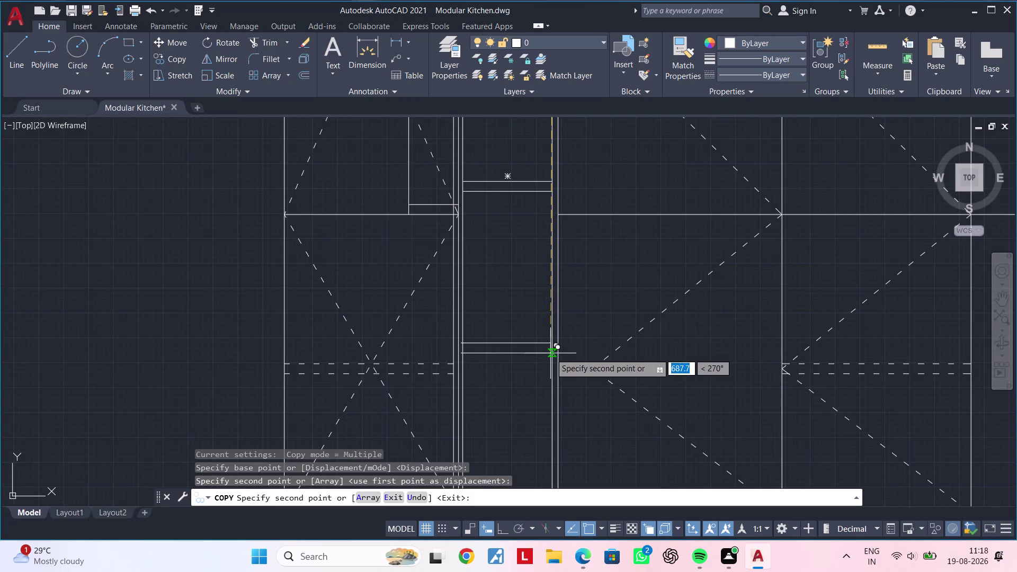
click(553, 353)
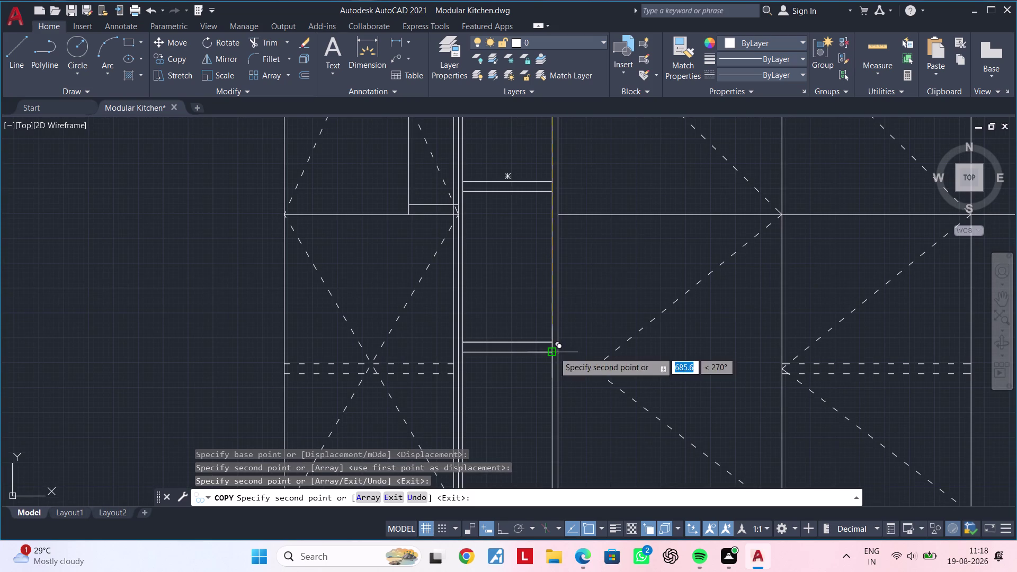
key(Escape)
key(Escape)
key(Escape)
scroll(down, 3)
middle_drag(630, 320, 561, 360)
key(Escape)
key(Escape)
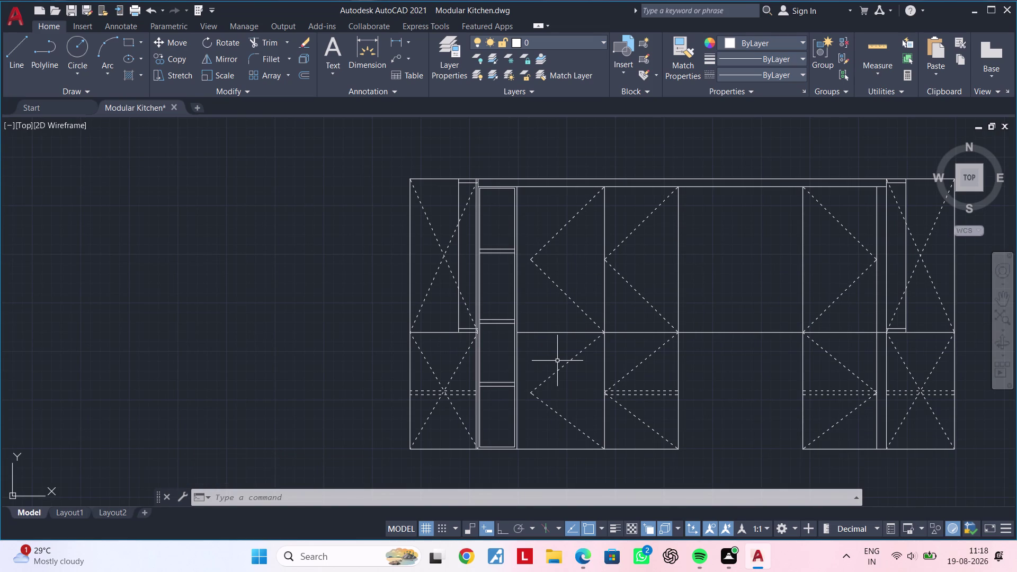
key(Escape)
key(Escape)
key(Escape)
key(Escape)
key(Escape)
key(Escape)
key(Escape)
key(Escape)
key(Escape)
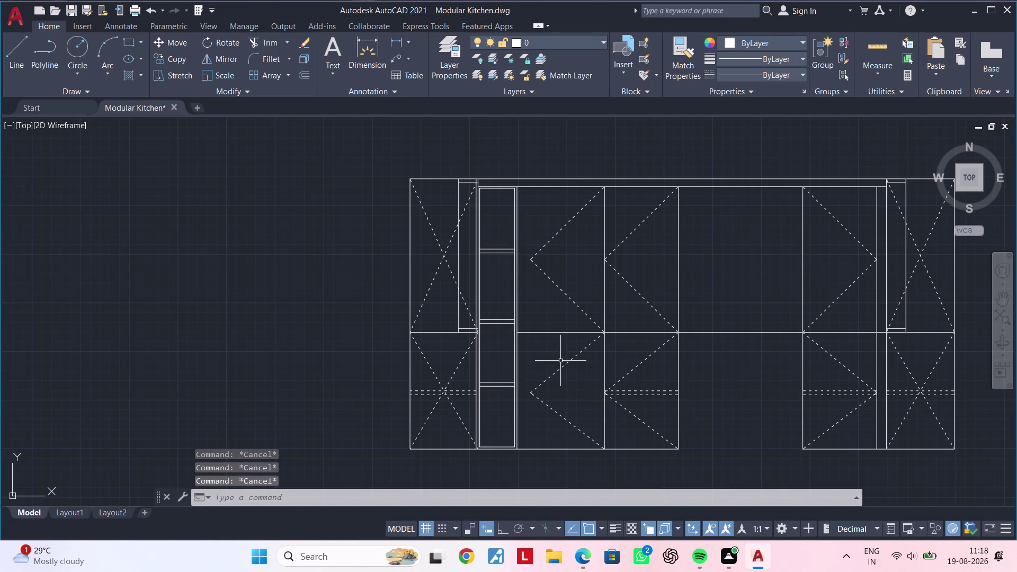
scroll(down, 3)
middle_drag(714, 420, 547, 391)
scroll(up, 3)
middle_drag(564, 365, 528, 363)
key(Escape)
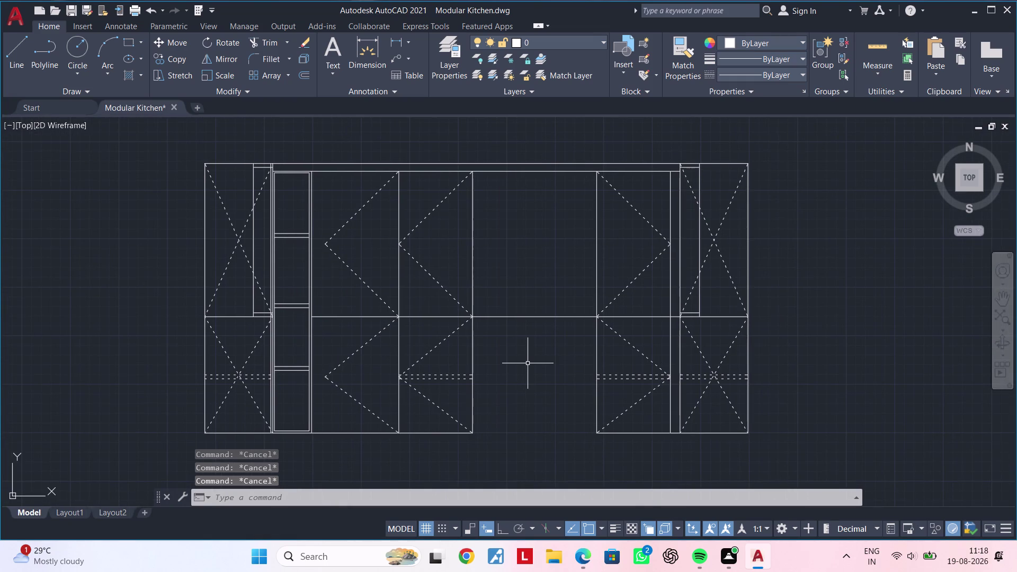
key(Escape)
key(Escape)
middle_drag(528, 363, 601, 328)
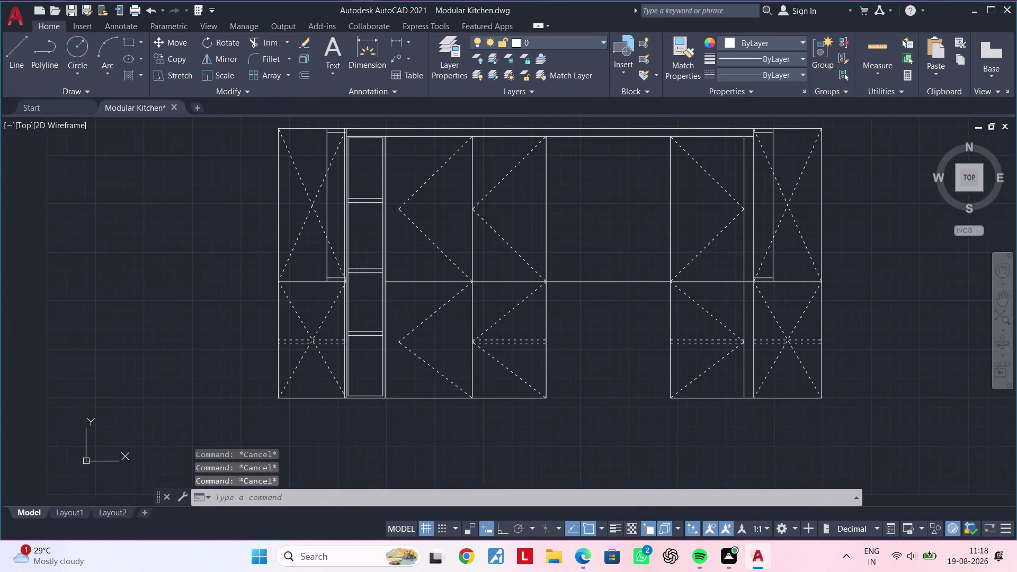
middle_drag(601, 328, 556, 341)
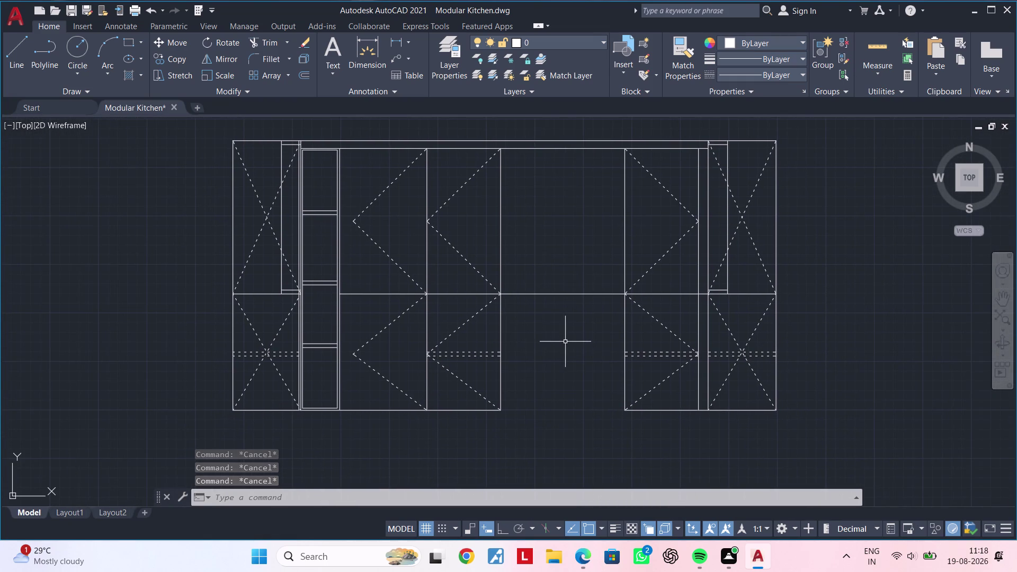
middle_drag(549, 339, 525, 339)
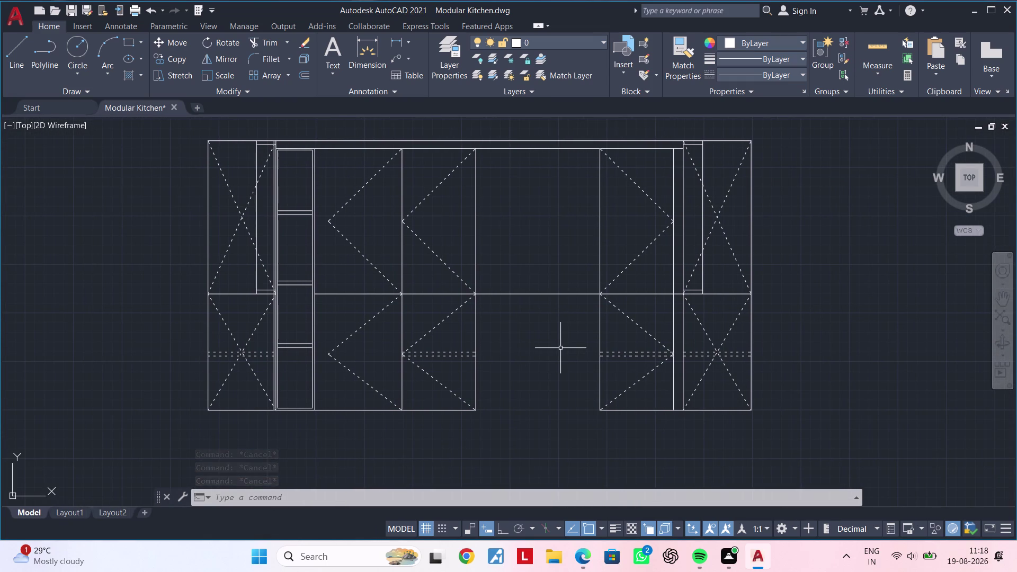
key(Escape)
key(Escape)
key(Escape)
key(Escape)
key(Escape)
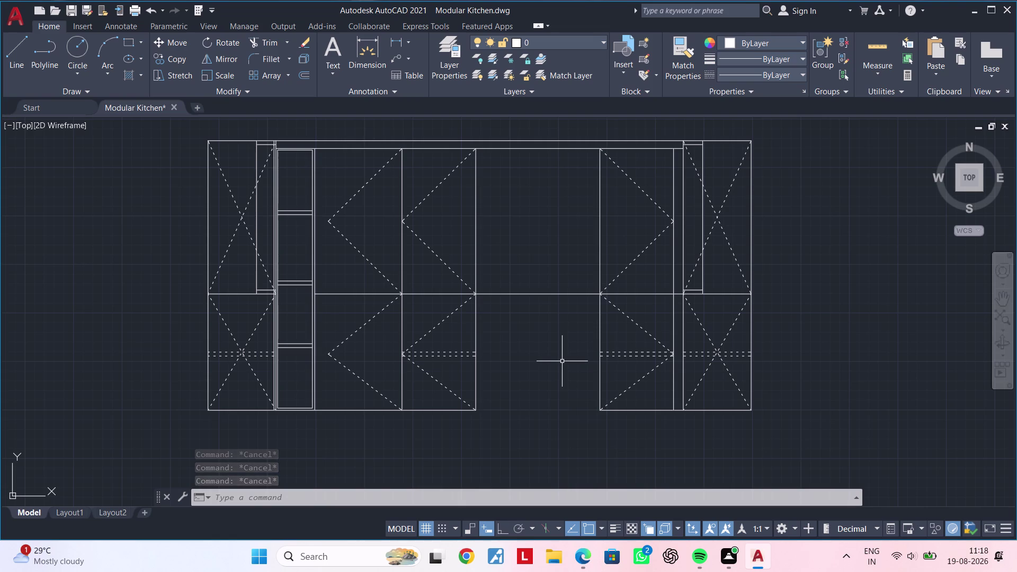
scroll(up, 3)
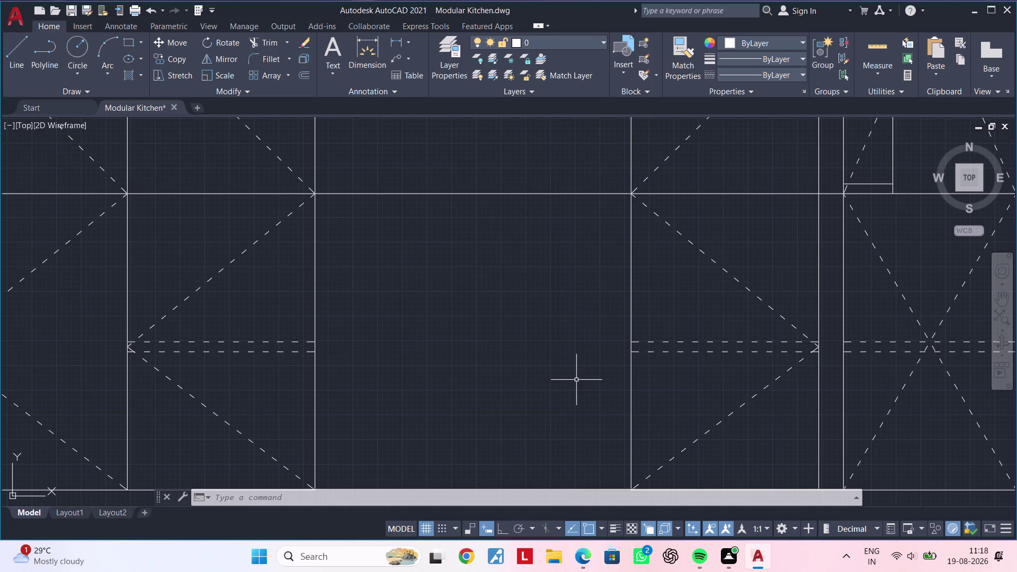
Draw a horizontal line across the middle bay from the drawer line's end, with Ortho on.
key(Escape)
key(Escape)
key(Escape)
text(l)
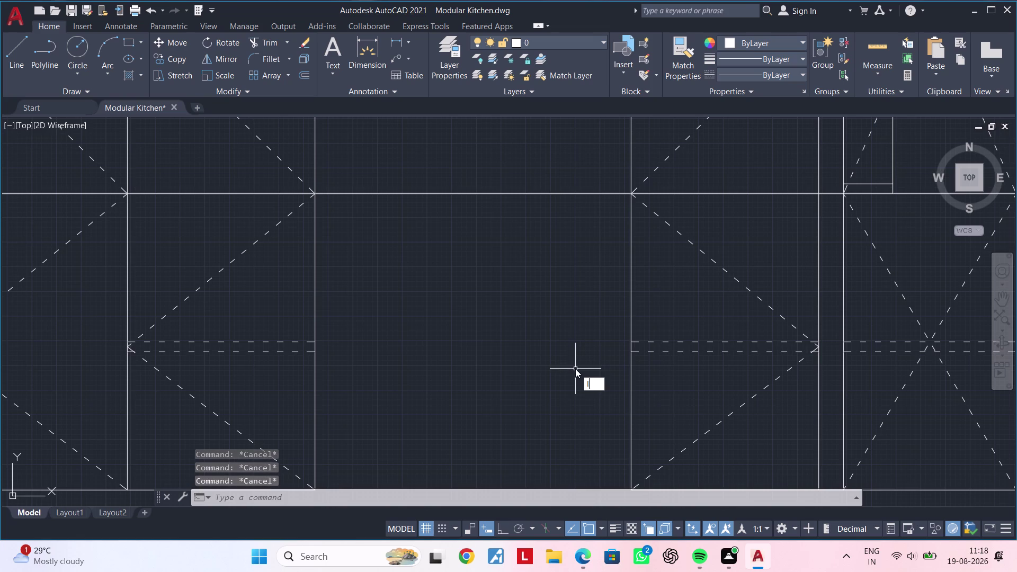
key(space)
key(Escape)
key(Escape)
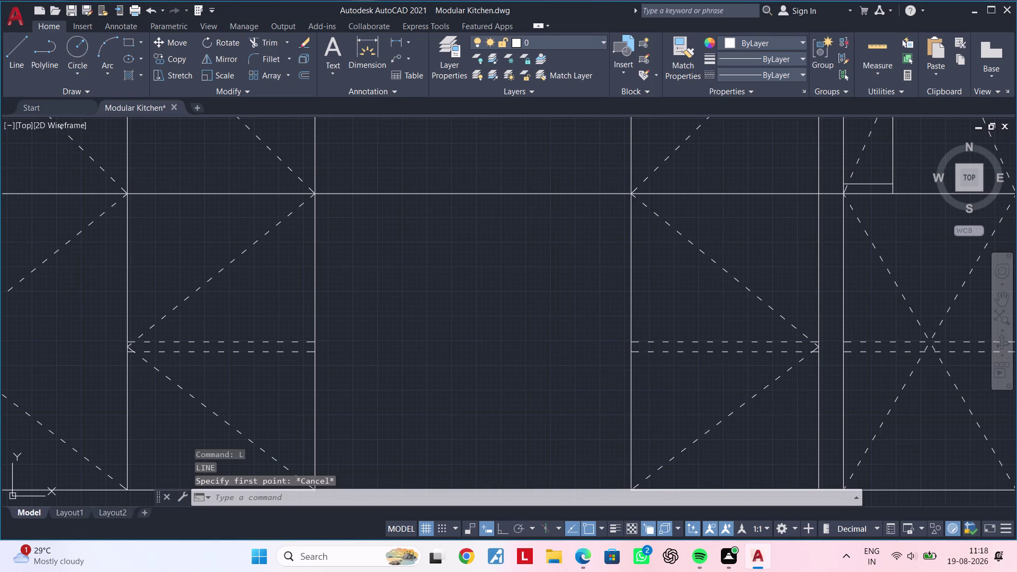
key(space)
scroll(up, 3)
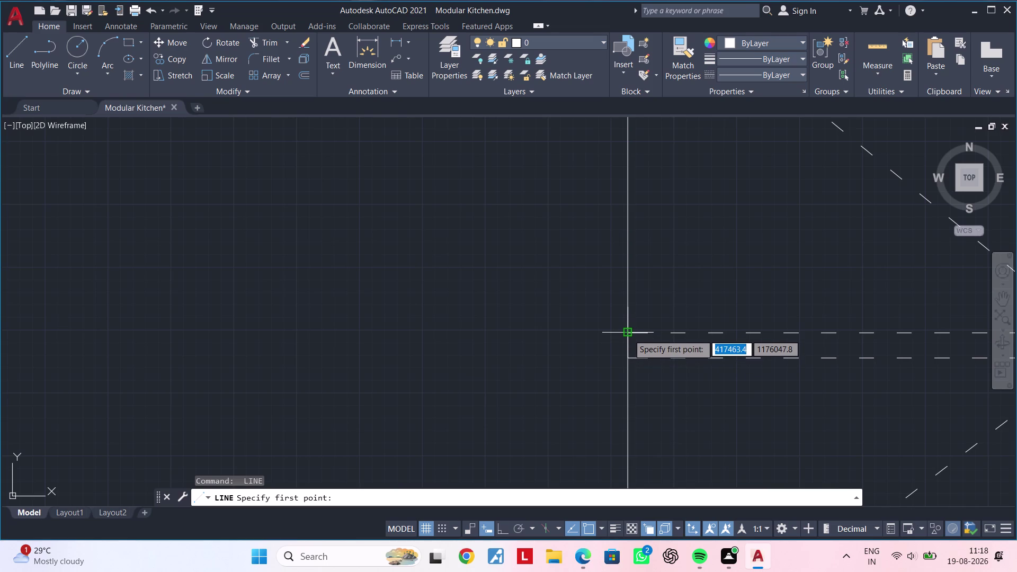
click(628, 334)
scroll(down, 3)
middle_drag(340, 328, 647, 305)
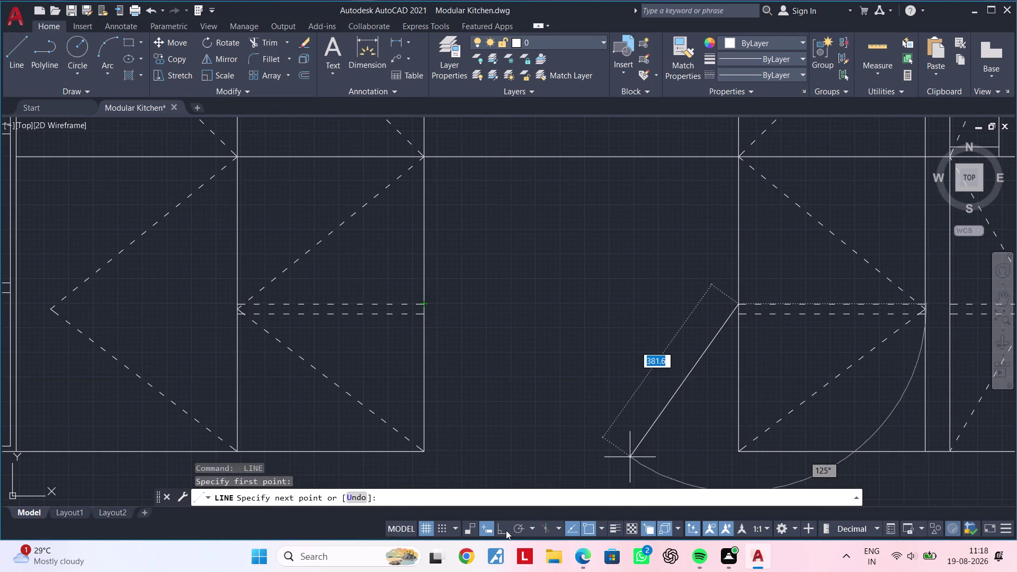
click(504, 530)
click(422, 306)
key(Escape)
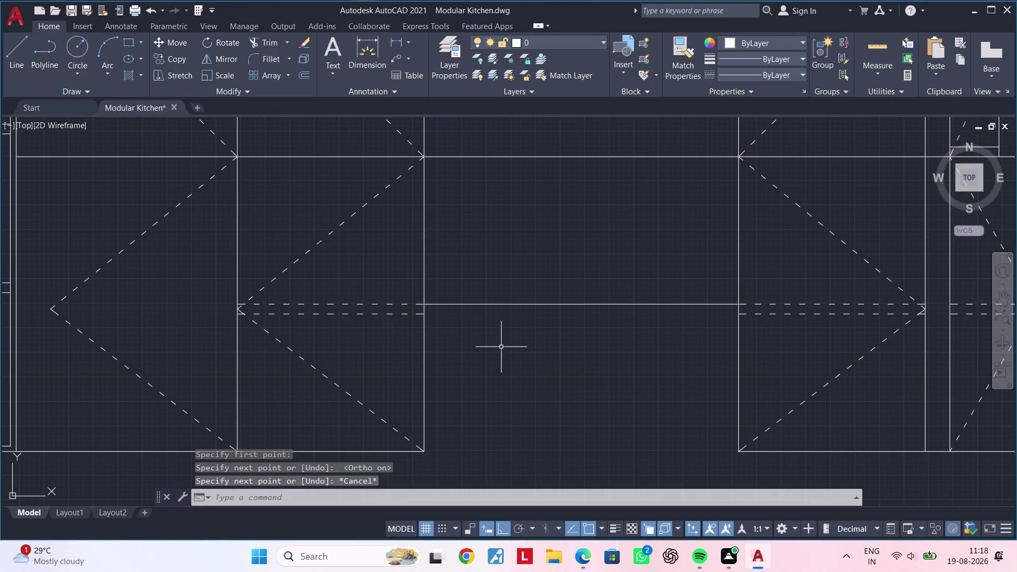
key(Escape)
Offset the new middle-bay line 10 units downward.
middle_drag(525, 342, 521, 391)
scroll(down, 3)
key(Escape)
key(Escape)
key(Escape)
text(o)
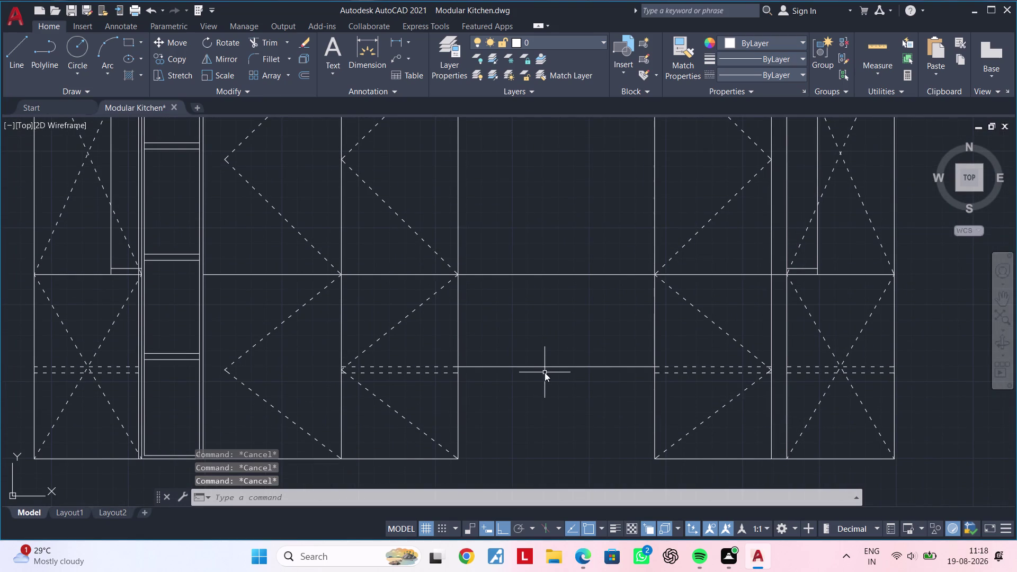
text(f 10)
key(Return)
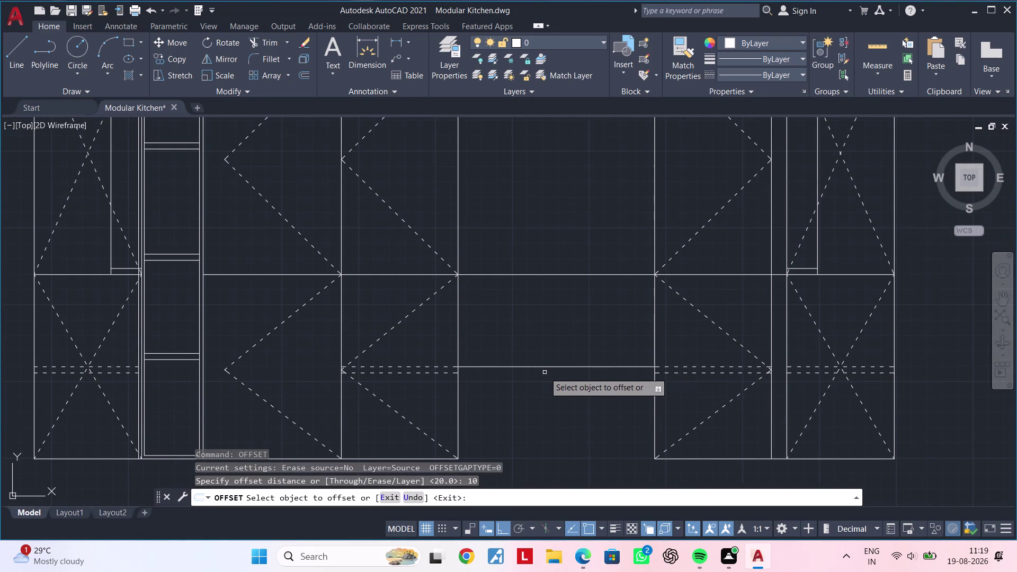
click(571, 365)
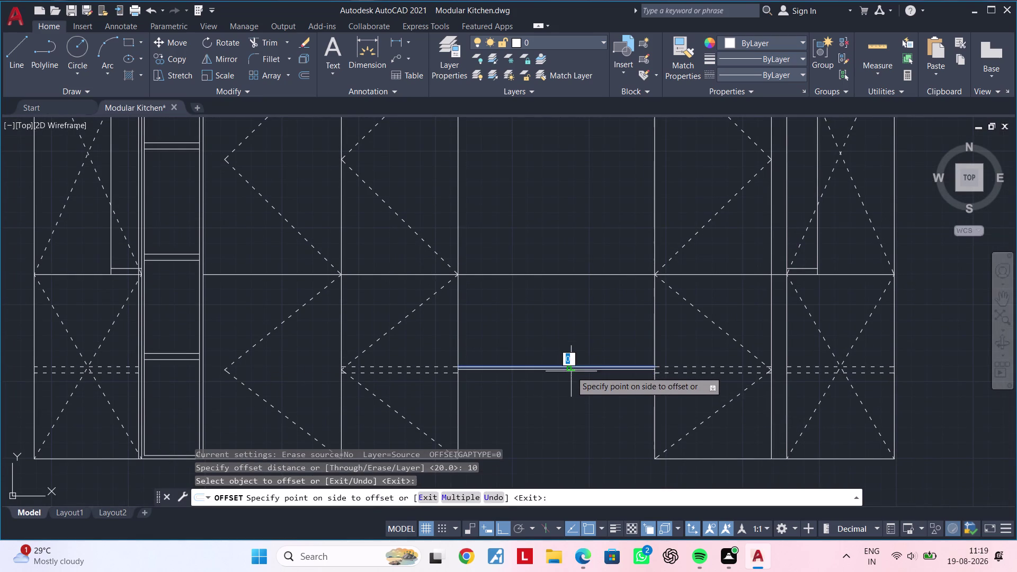
click(571, 372)
scroll(up, 3)
key(Escape)
key(Escape)
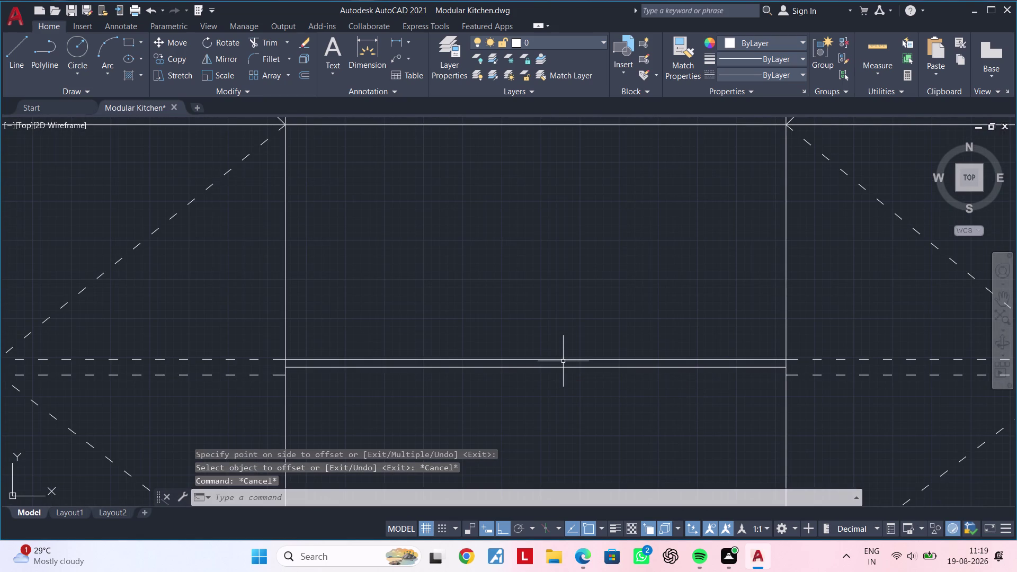
Delete the extra middle-bay line, leaving only the lowered copy.
click(563, 358)
key(Delete)
scroll(down, 3)
middle_drag(572, 402, 572, 401)
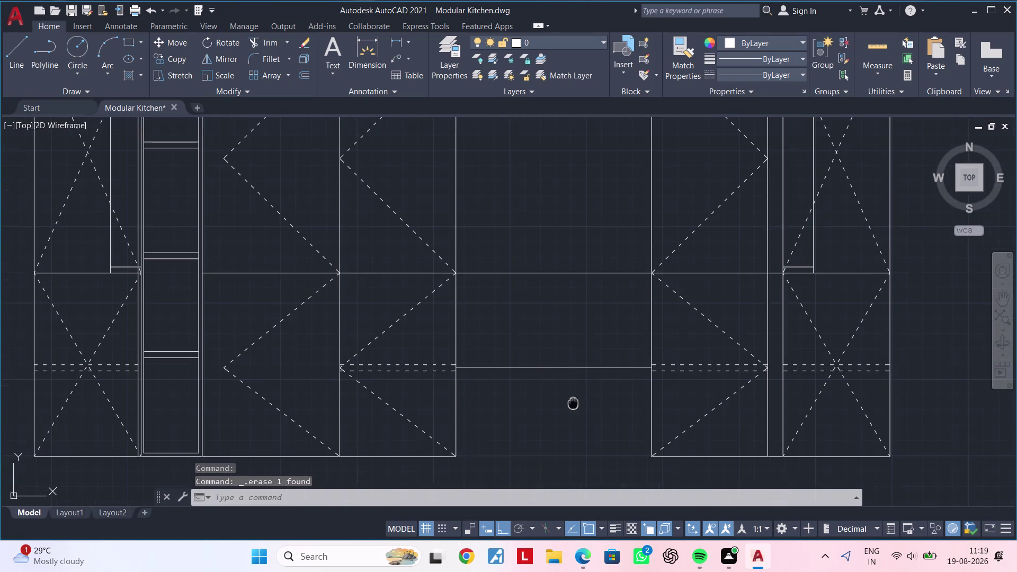
middle_drag(573, 402, 574, 378)
key(Escape)
key(Escape)
key(Escape)
key(Escape)
key(Escape)
middle_drag(560, 390, 636, 347)
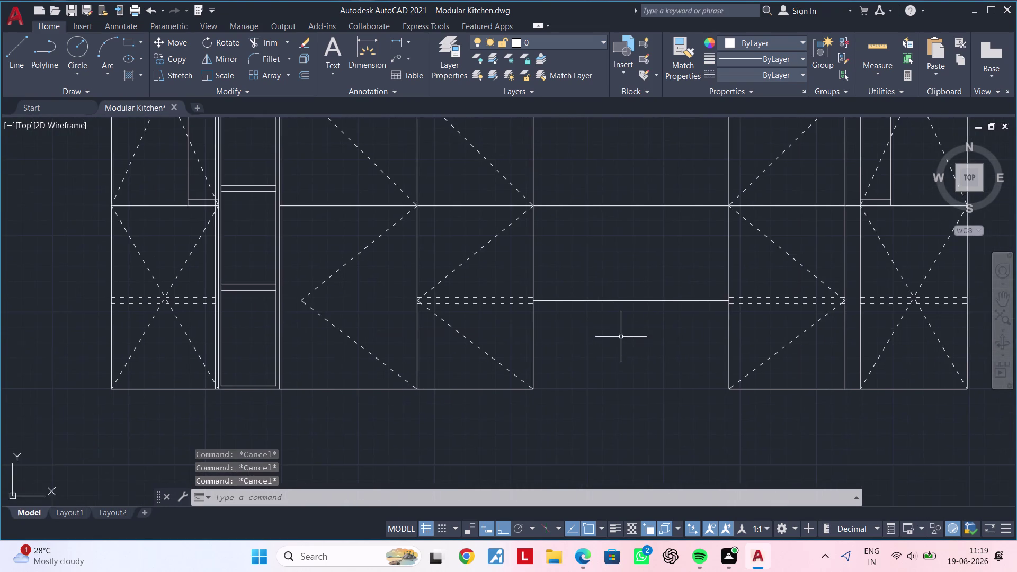
middle_drag(616, 329, 584, 399)
key(Escape)
middle_drag(599, 388, 556, 404)
key(Escape)
key(Escape)
key(Escape)
key(Escape)
key(Escape)
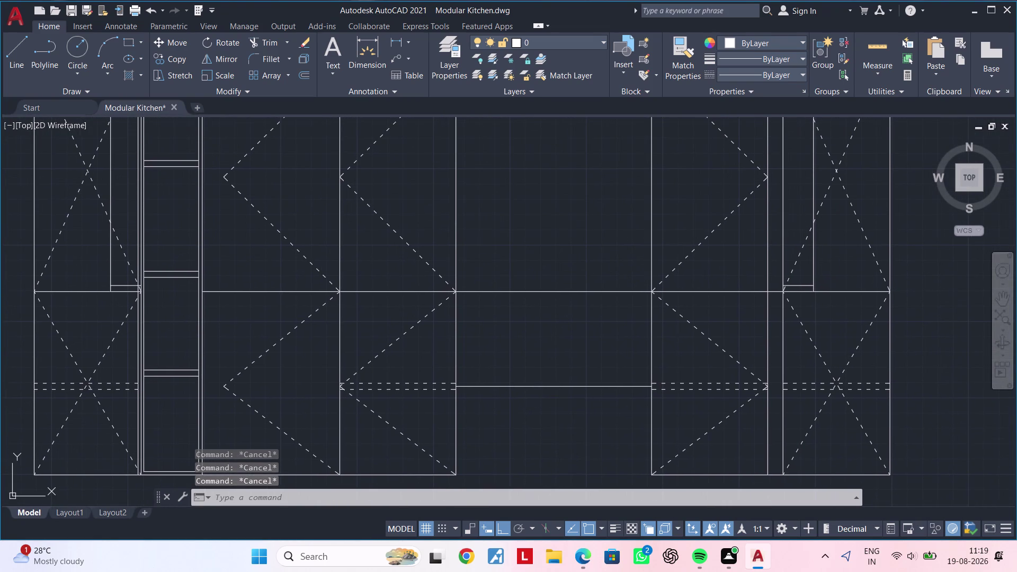
key(Escape)
key(Escape)
key(Escape)
key(Escape)
key(Escape)
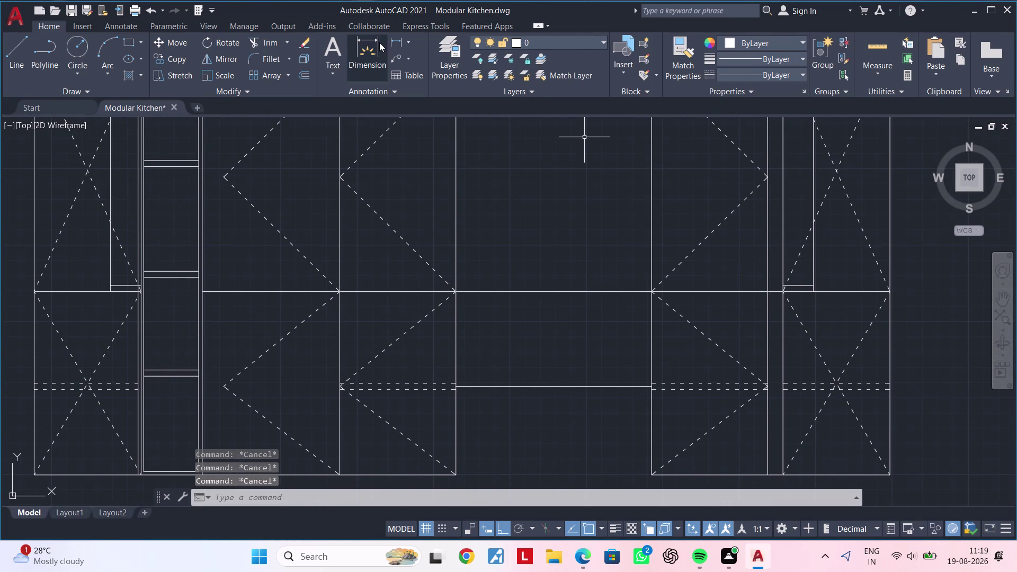
click(402, 38)
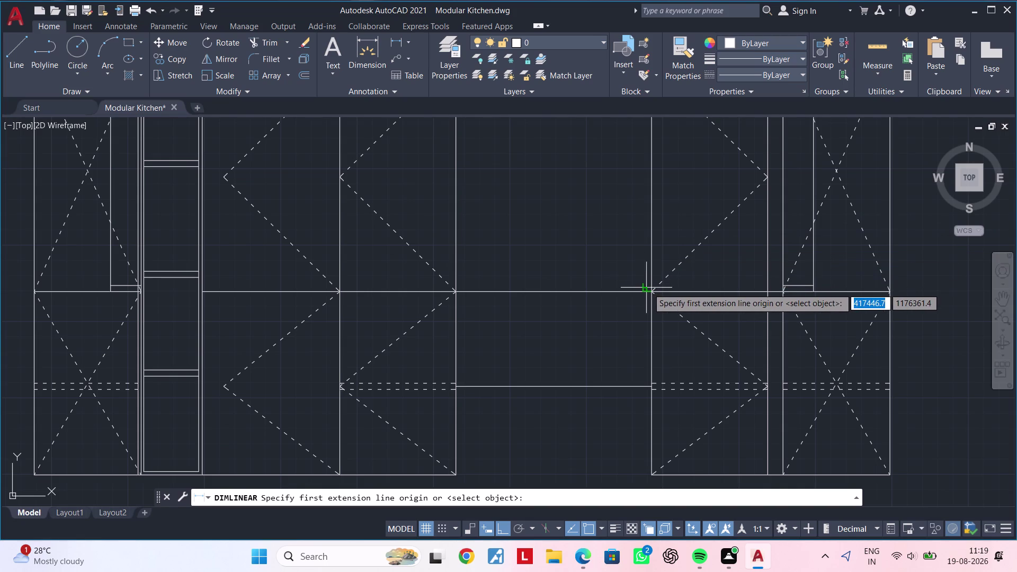
click(653, 294)
scroll(up, 3)
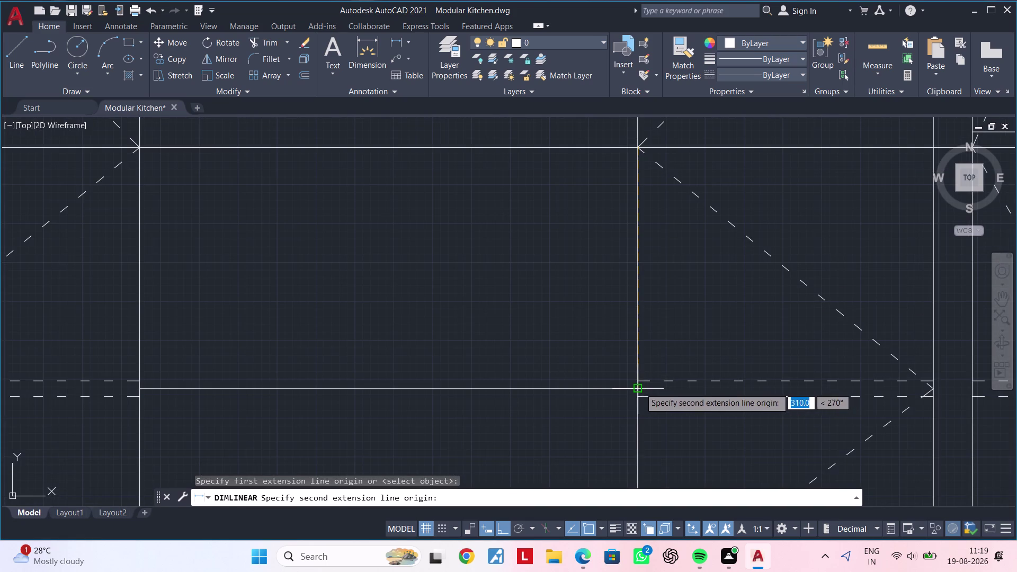
click(639, 386)
key(Escape)
key(Escape)
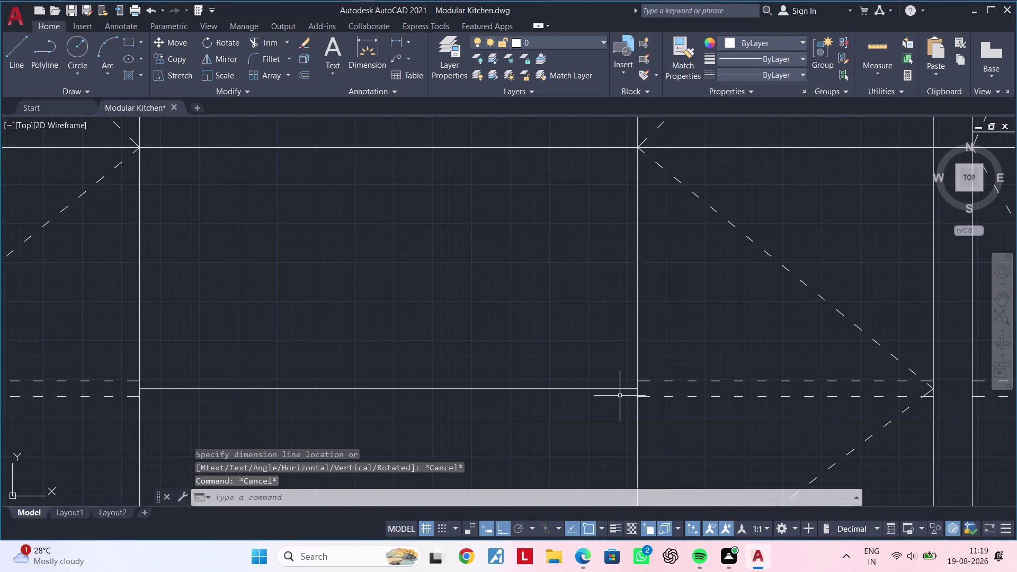
scroll(down, 3)
scroll(down, 3)
middle_drag(595, 401, 669, 344)
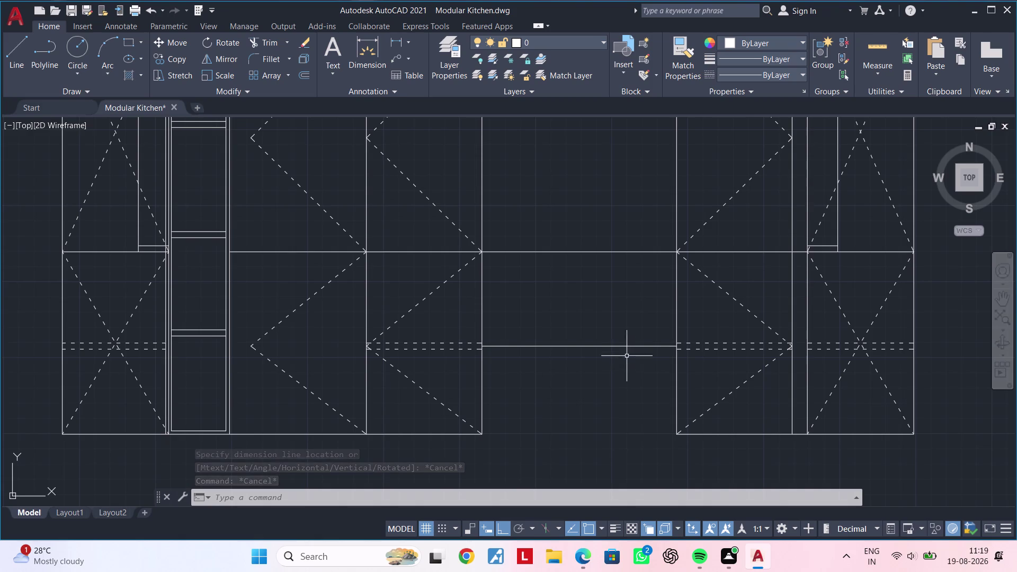
click(625, 347)
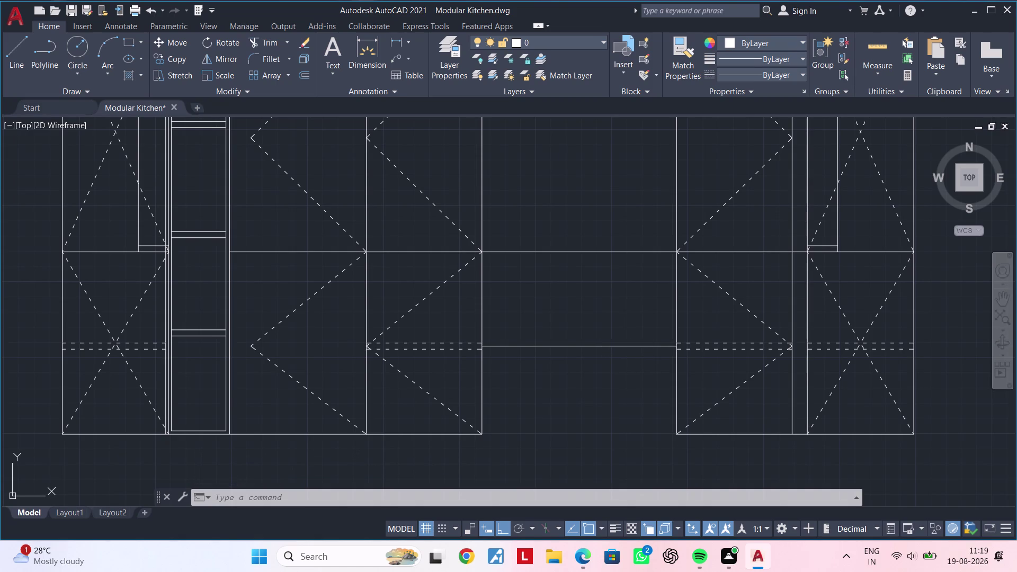
text(m)
key(space)
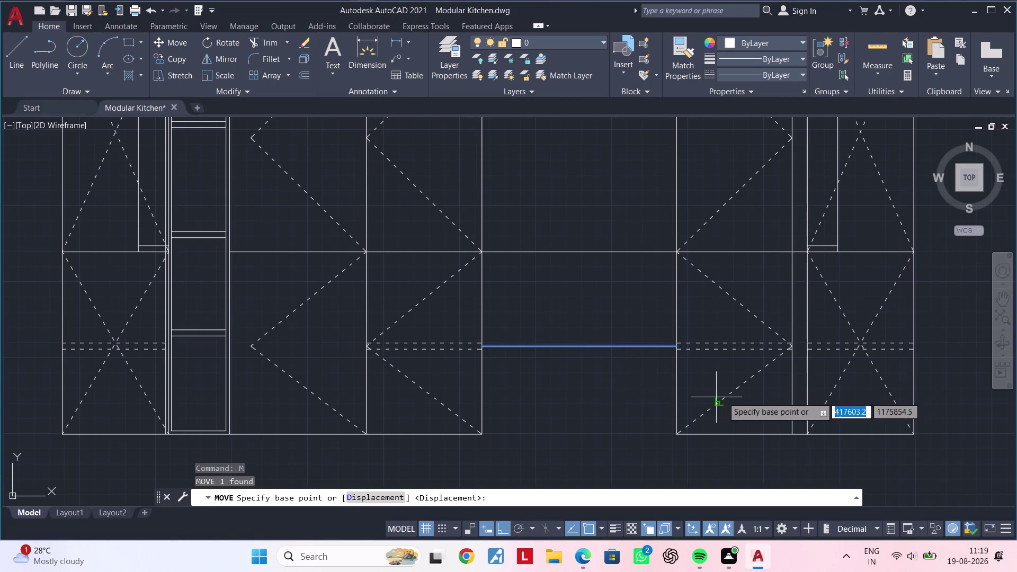
scroll(up, 3)
click(697, 318)
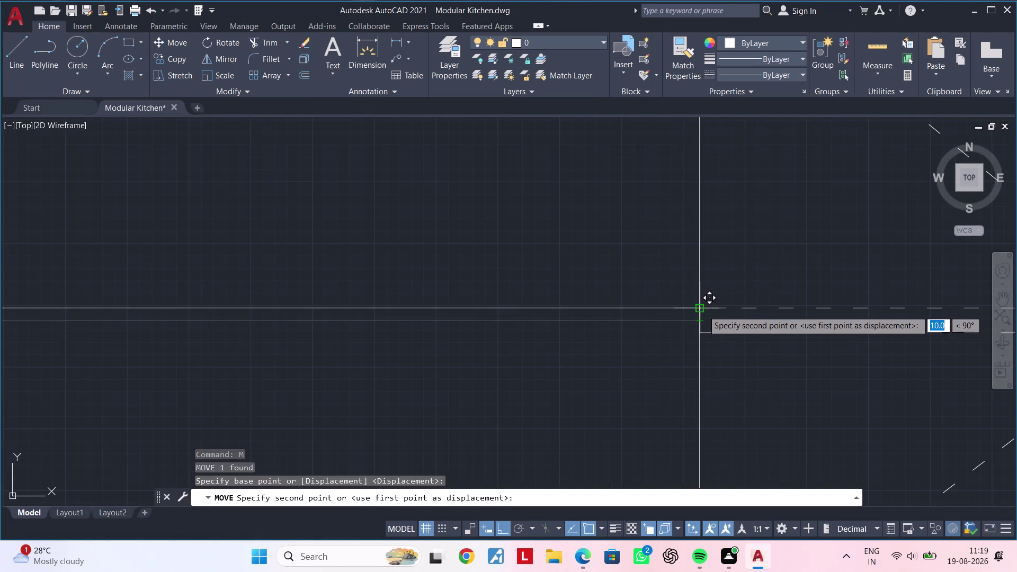
click(702, 310)
scroll(down, 3)
middle_drag(653, 389, 737, 388)
key(Escape)
key(Escape)
key(Escape)
key(Escape)
key(Escape)
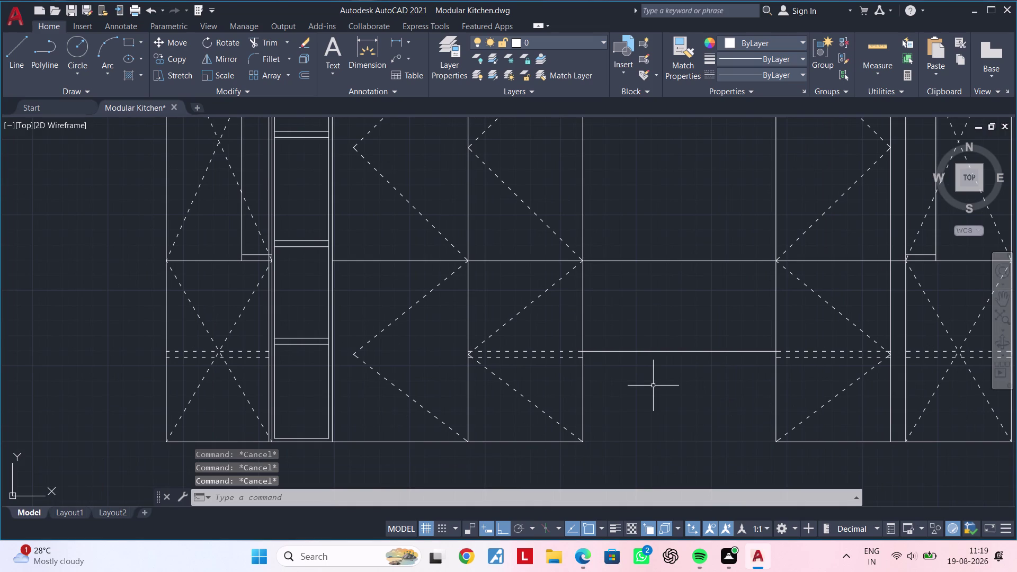
middle_drag(661, 381, 627, 351)
key(Escape)
key(Escape)
key(Escape)
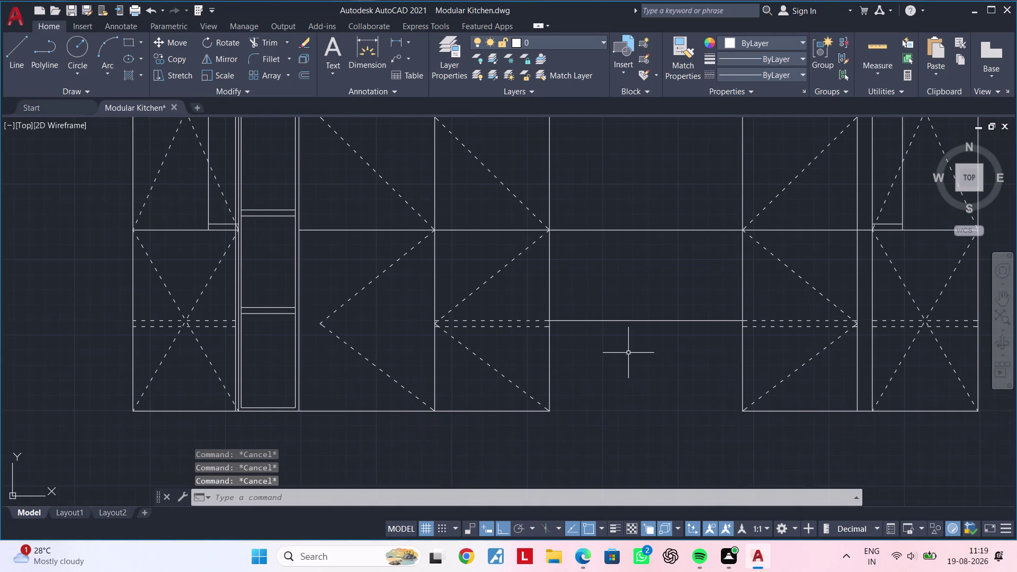
key(Escape)
key(Escape)
key(Escape)
middle_drag(628, 368, 622, 317)
key(Escape)
key(Escape)
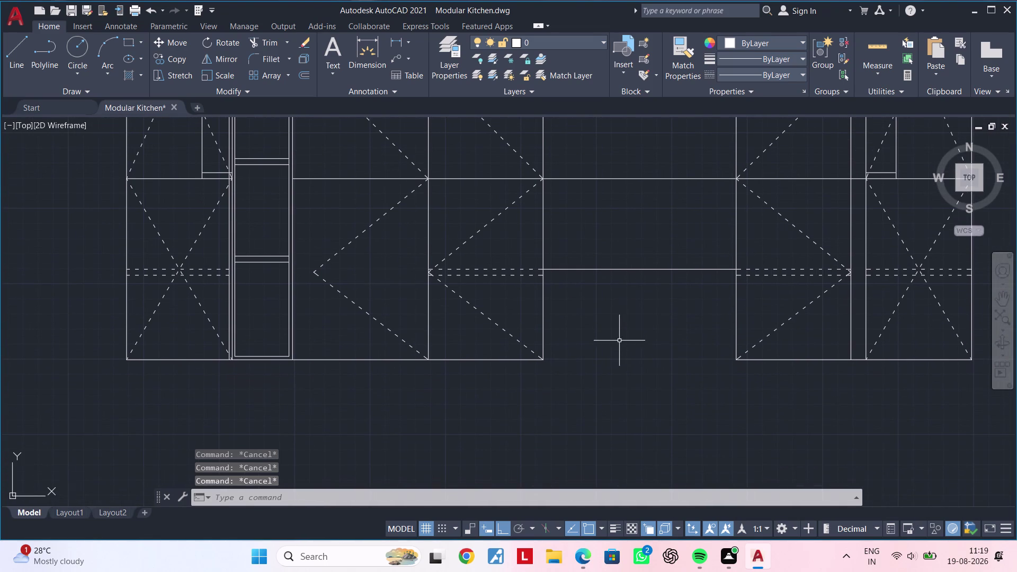
key(Escape)
key(l)
key(space)
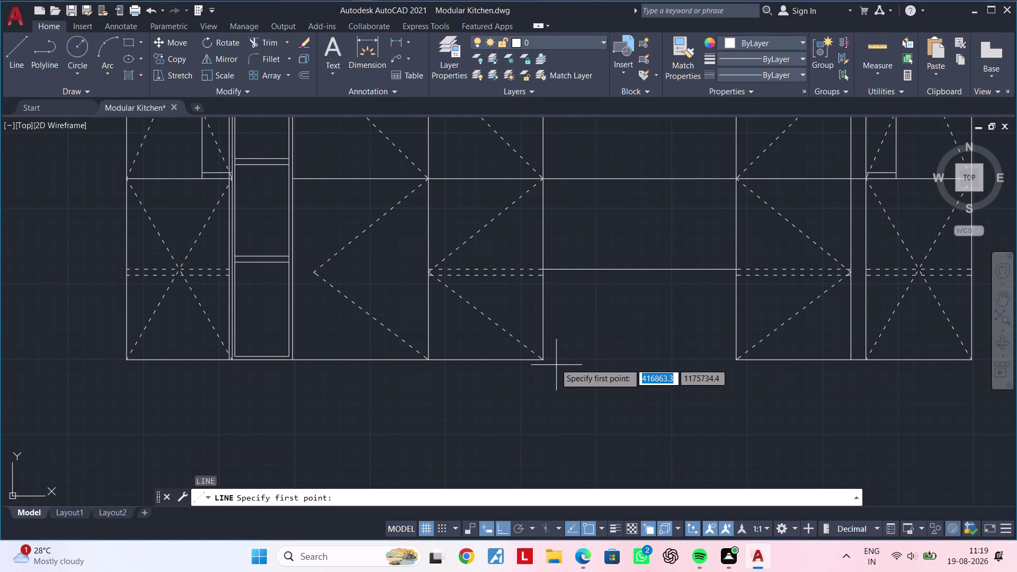
scroll(up, 3)
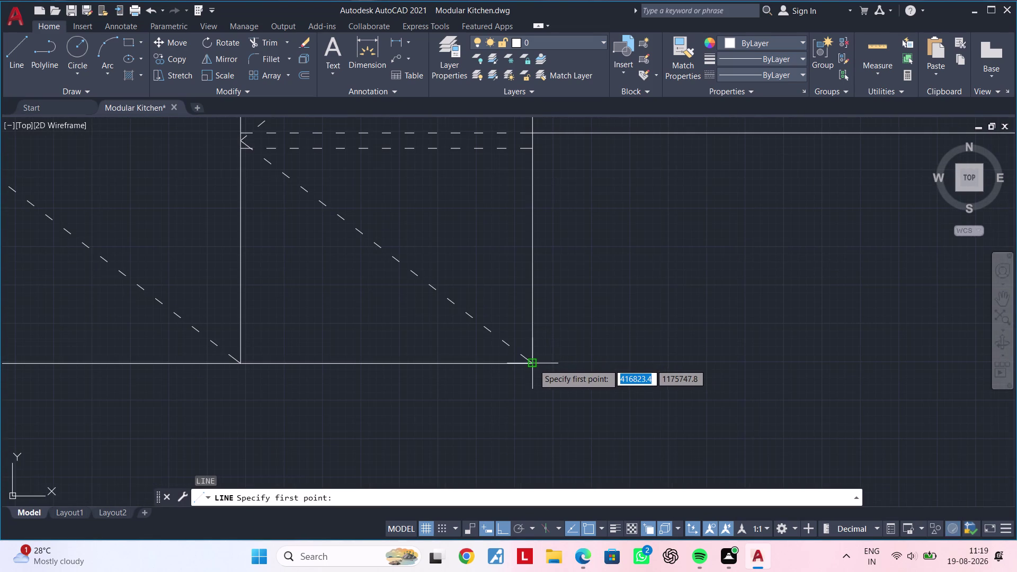
click(533, 364)
middle_drag(832, 367, 543, 365)
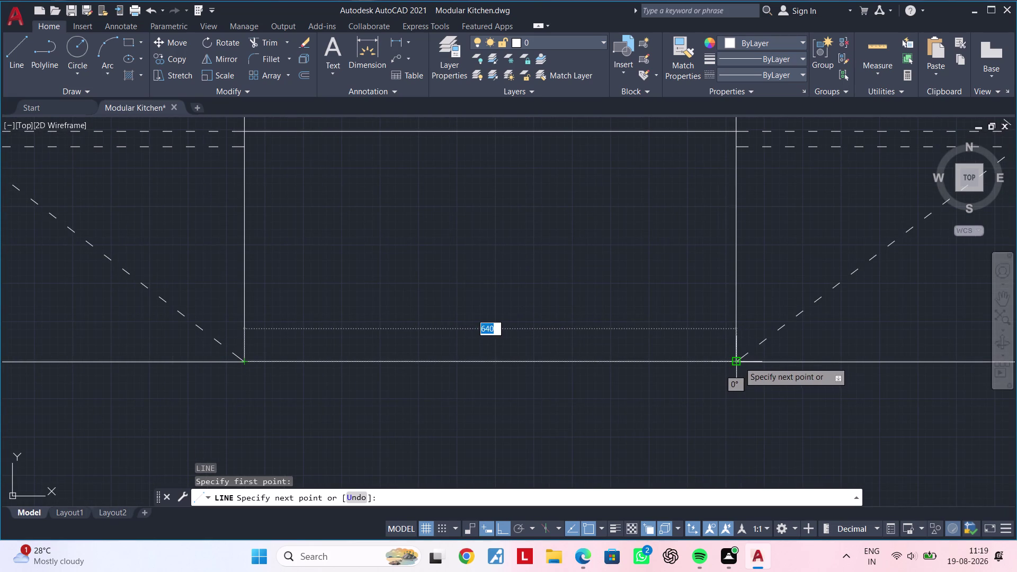
click(738, 361)
key(Escape)
scroll(down, 3)
middle_drag(637, 363, 662, 348)
key(Escape)
key(Escape)
key(Escape)
middle_click(645, 340)
key(Escape)
key(Escape)
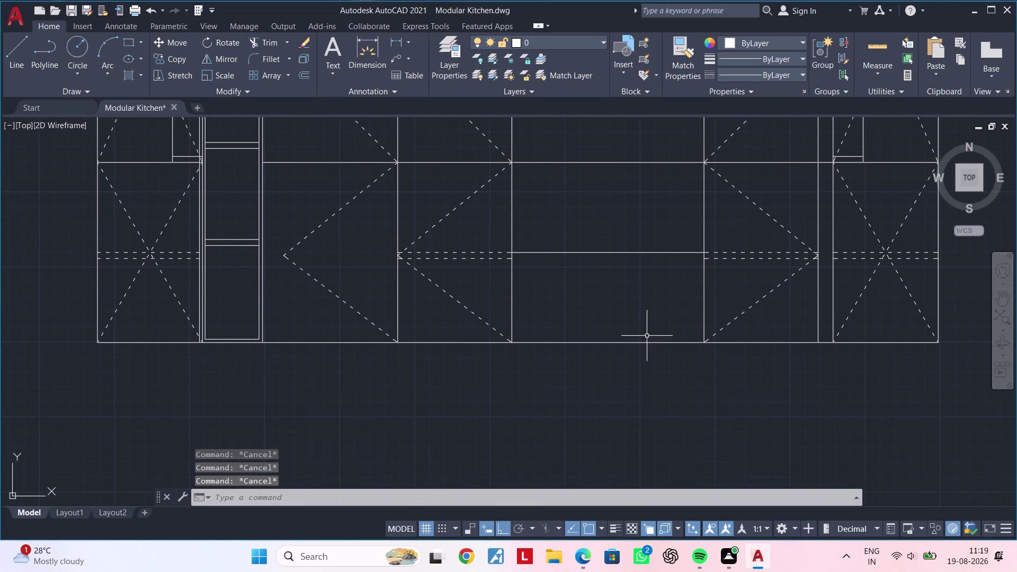
key(Escape)
key(Escape)
key(Escape)
key(Escape)
key(Escape)
key(Escape)
key(Escape)
key(Escape)
key(Escape)
key(Escape)
key(Escape)
key(o)
text(f)
key(space)
key(Escape)
key(Escape)
key(Escape)
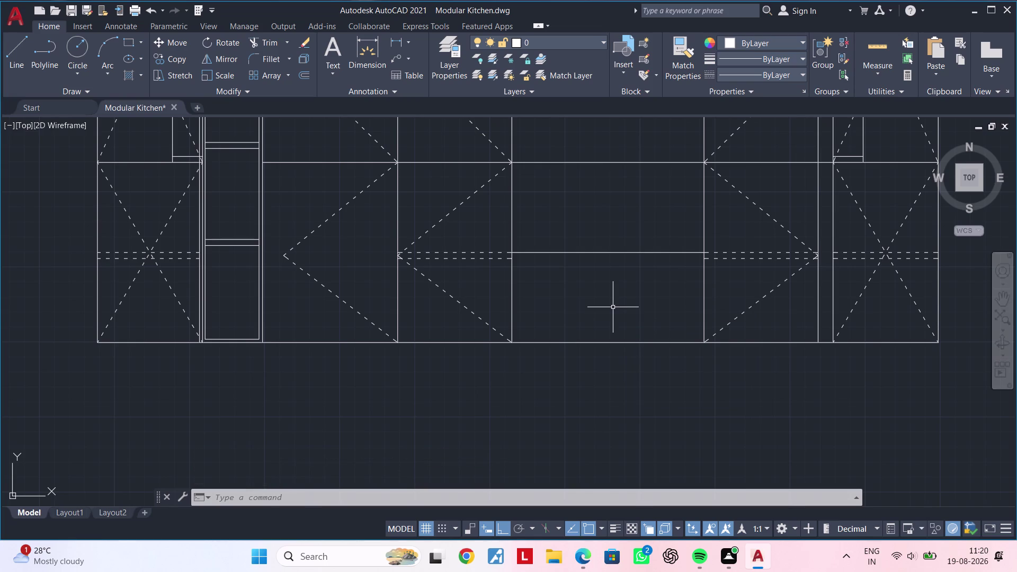
text(of)
key(space)
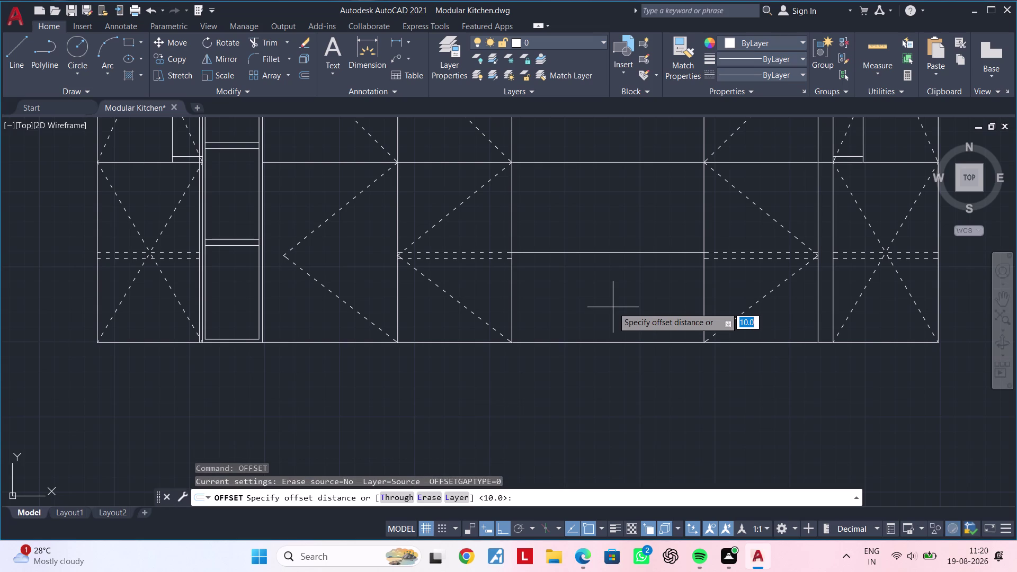
text(20)
key(Return)
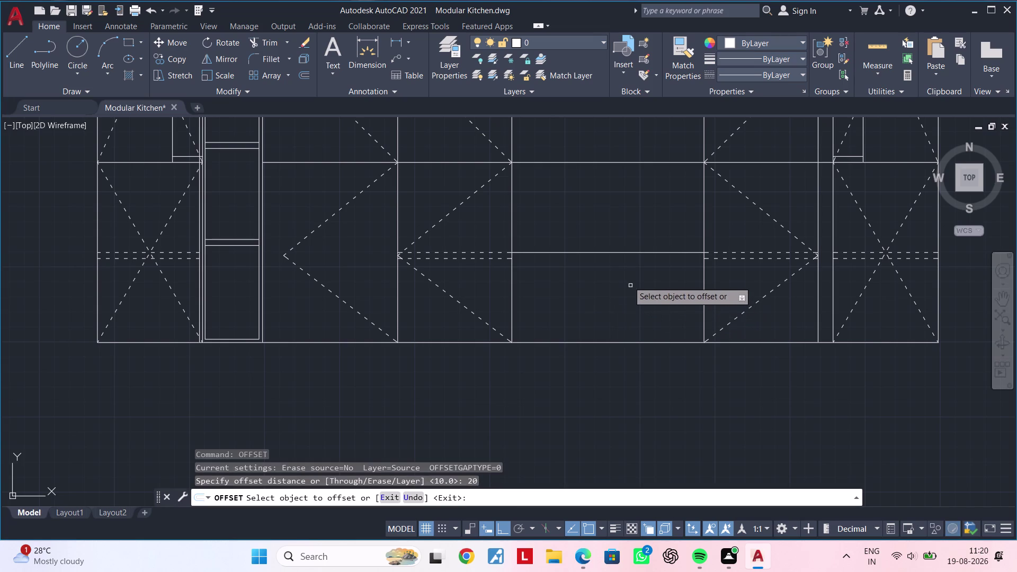
click(621, 251)
click(617, 279)
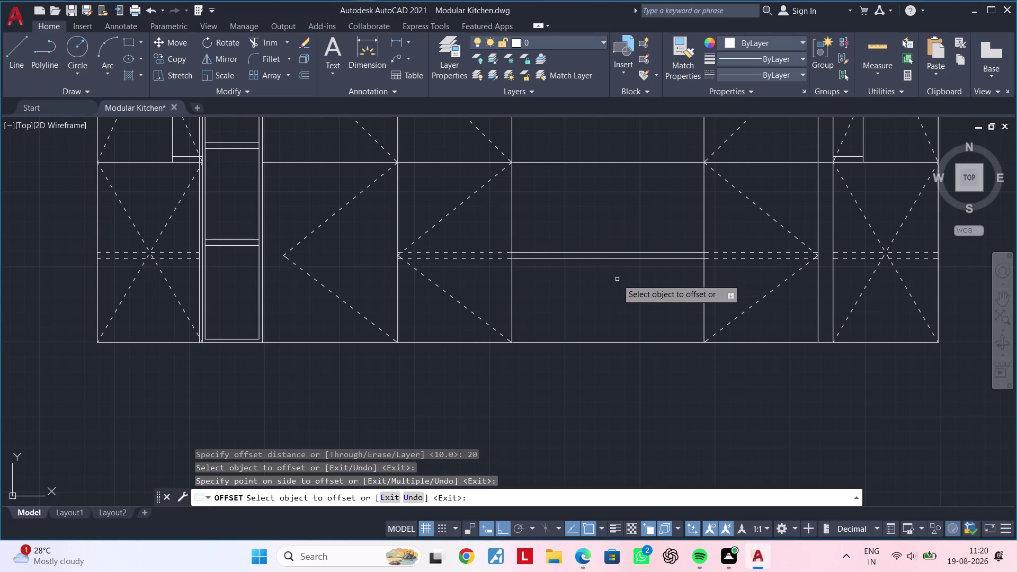
click(601, 258)
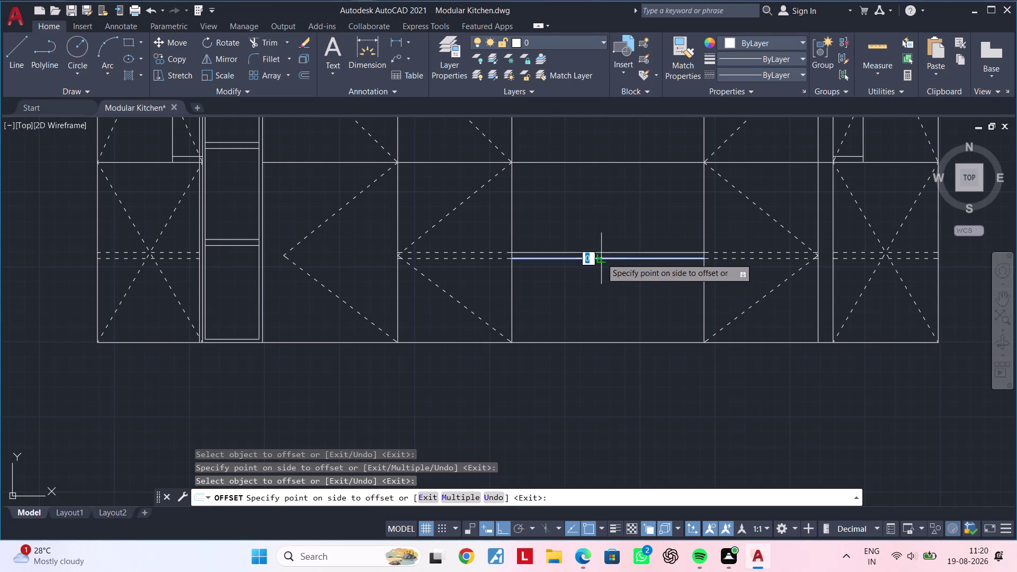
click(605, 291)
scroll(down, 3)
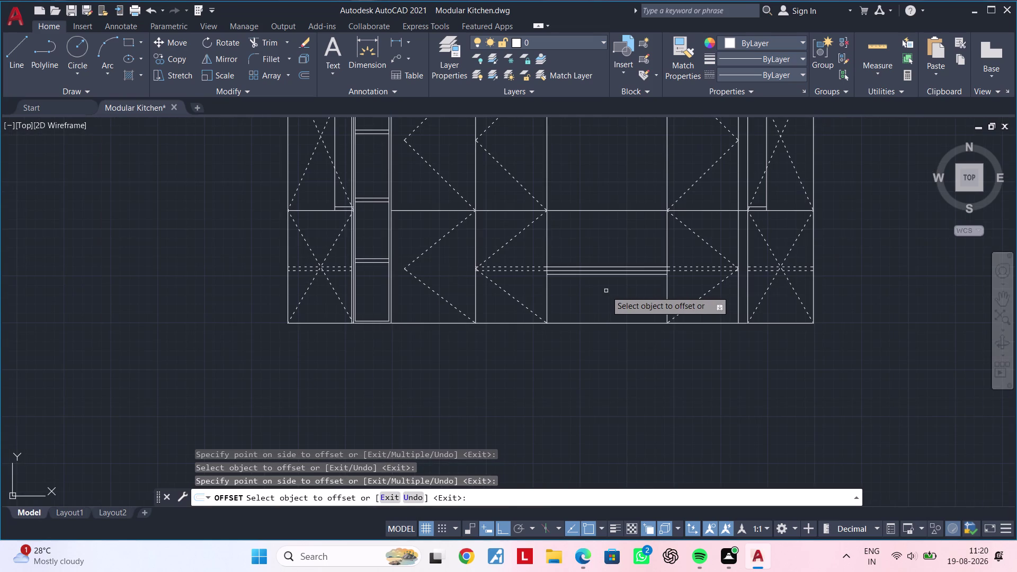
scroll(up, 3)
middle_drag(606, 291, 604, 330)
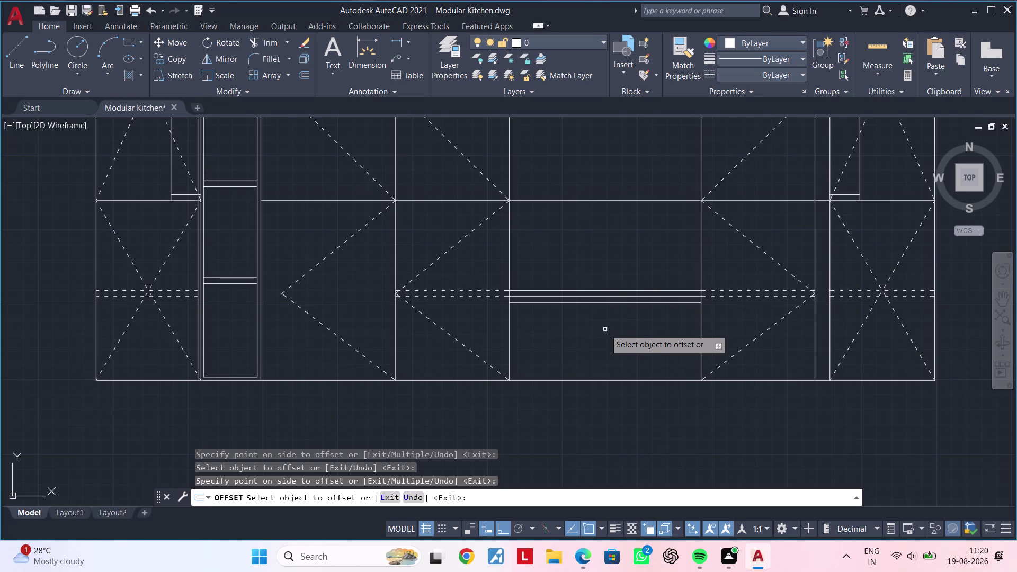
scroll(down, 3)
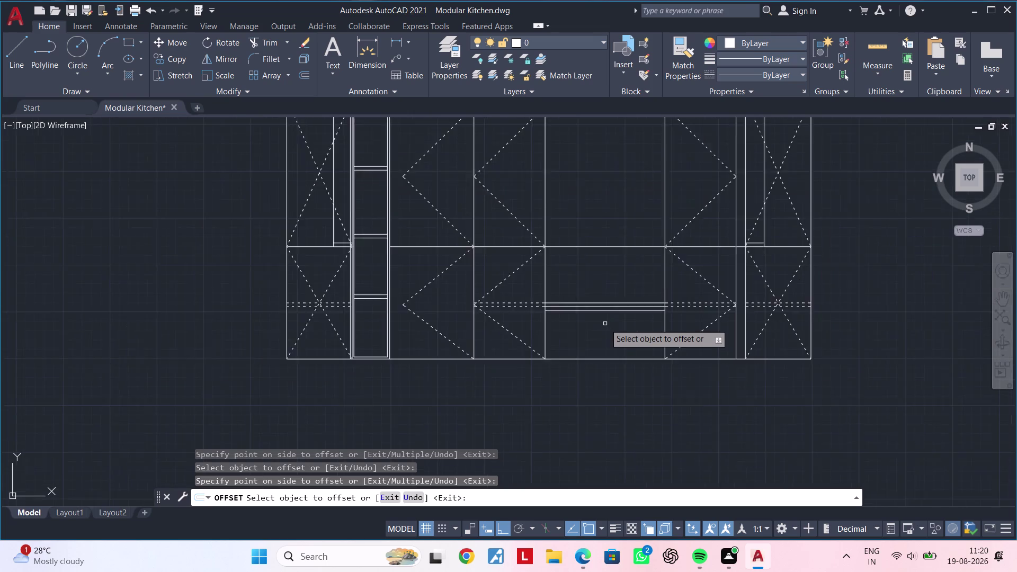
scroll(up, 3)
middle_drag(606, 323, 643, 309)
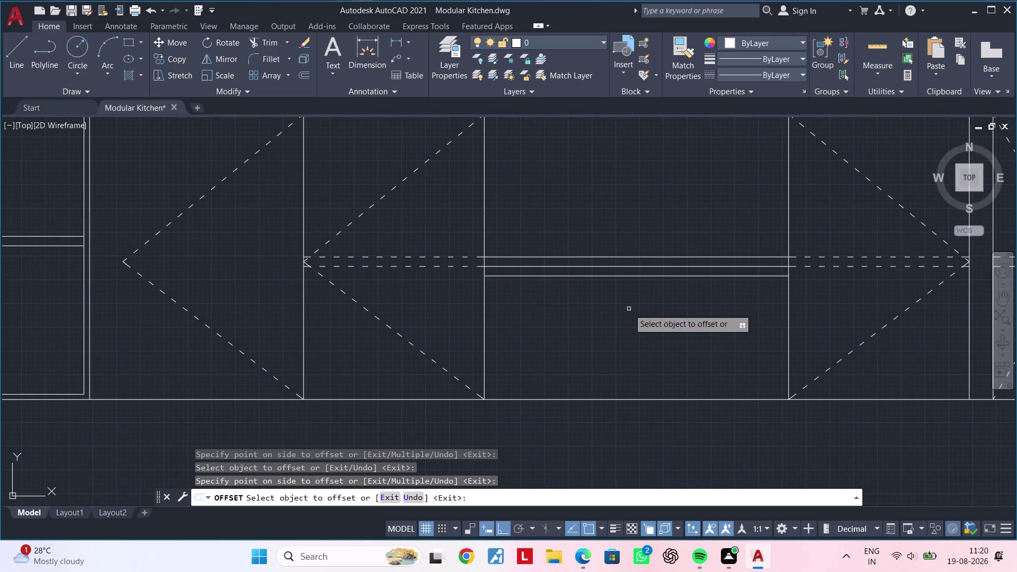
key(Escape)
key(Escape)
key(Escape)
click(624, 290)
click(621, 265)
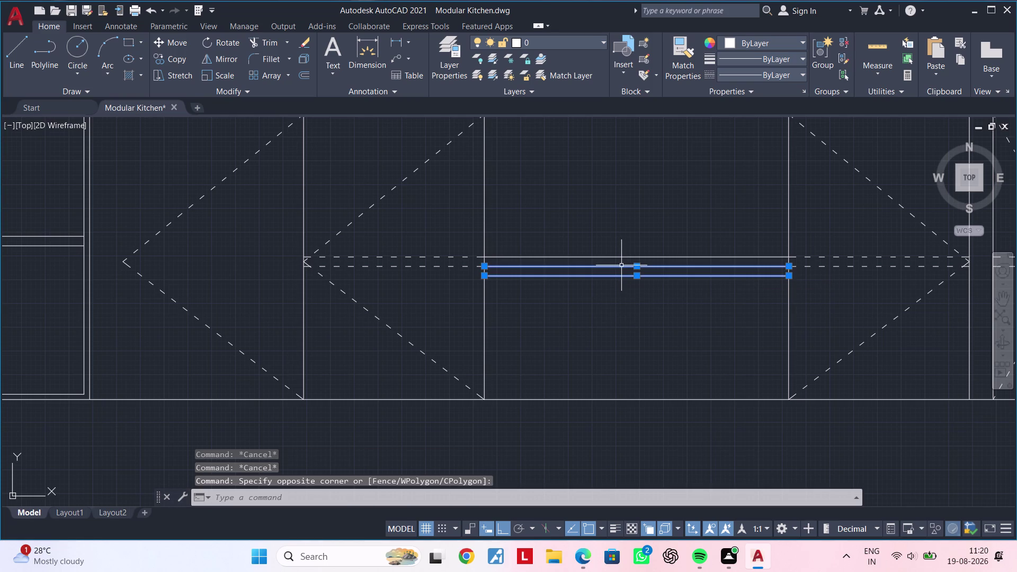
key(Delete)
key(Escape)
key(Escape)
key(Escape)
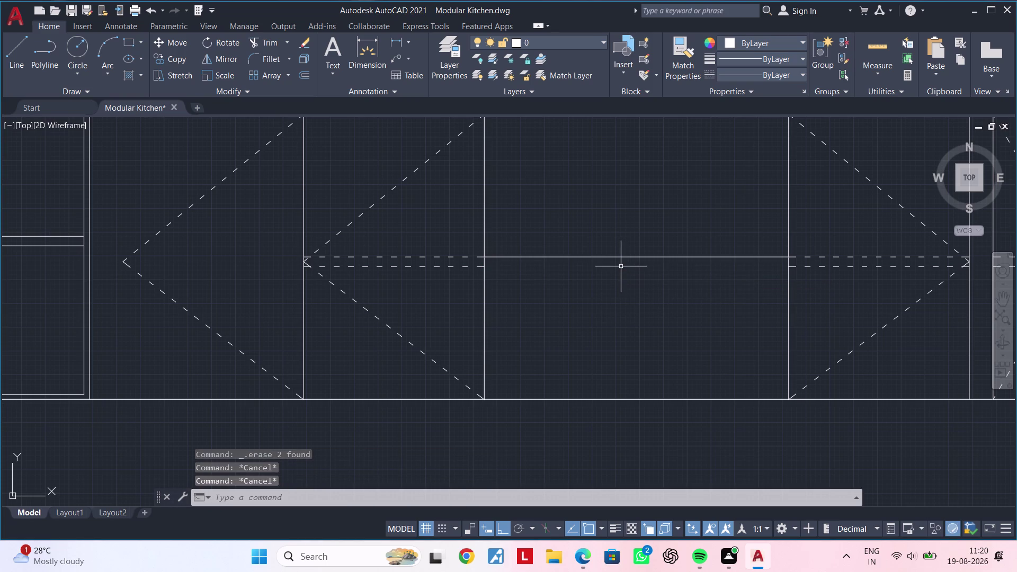
text(of)
key(space)
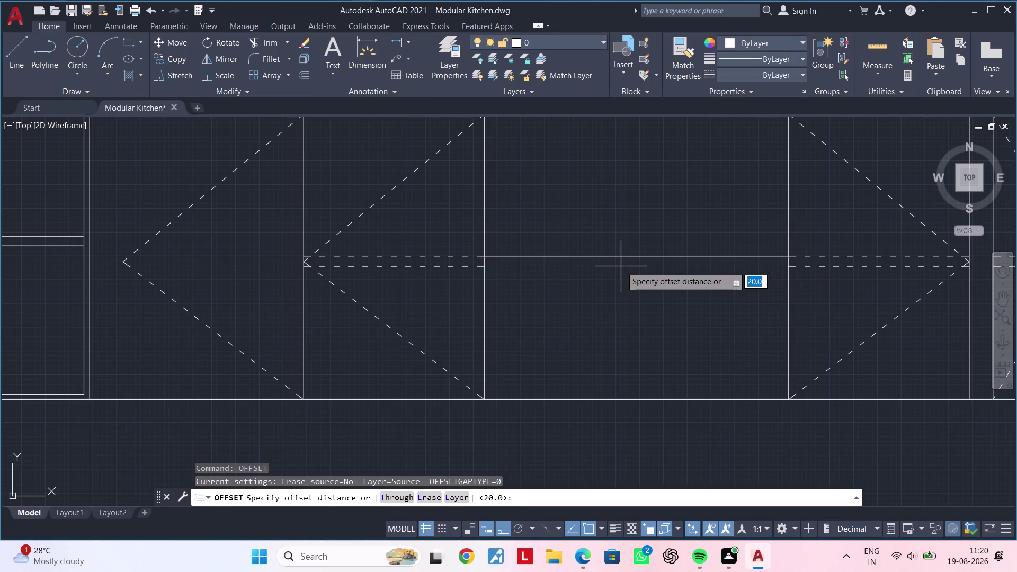
text(30)
key(Return)
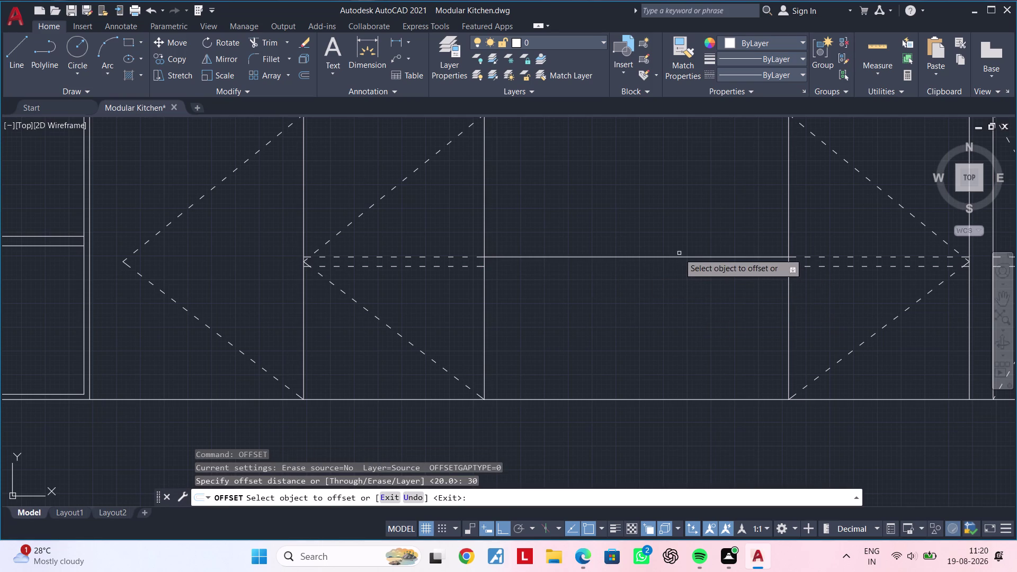
click(678, 258)
click(665, 294)
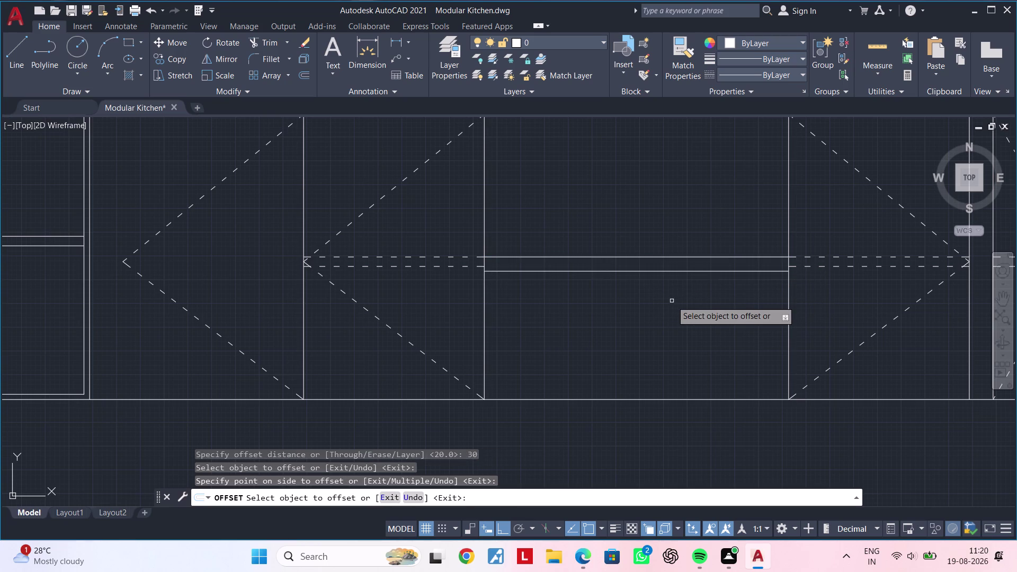
click(661, 271)
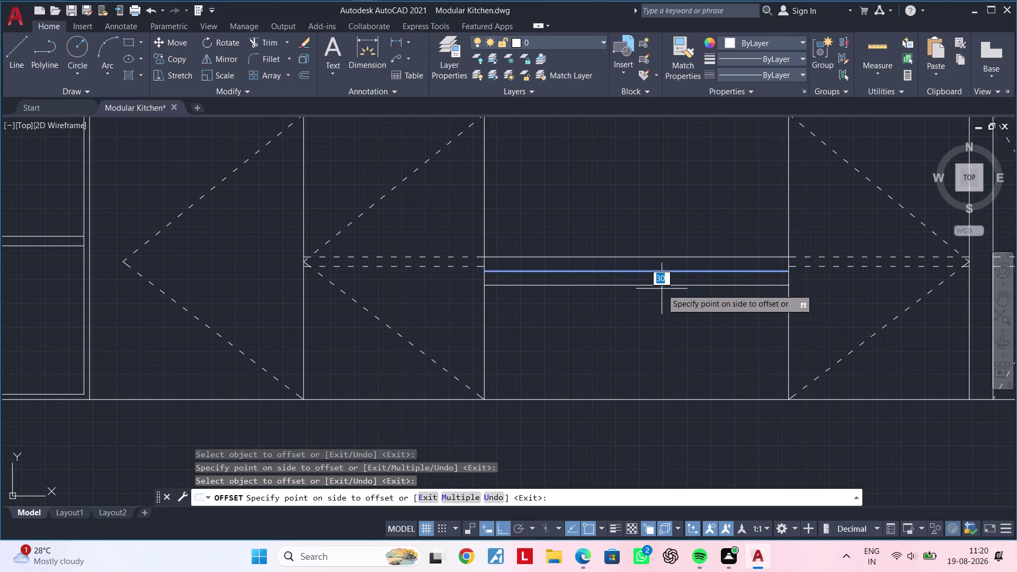
click(662, 300)
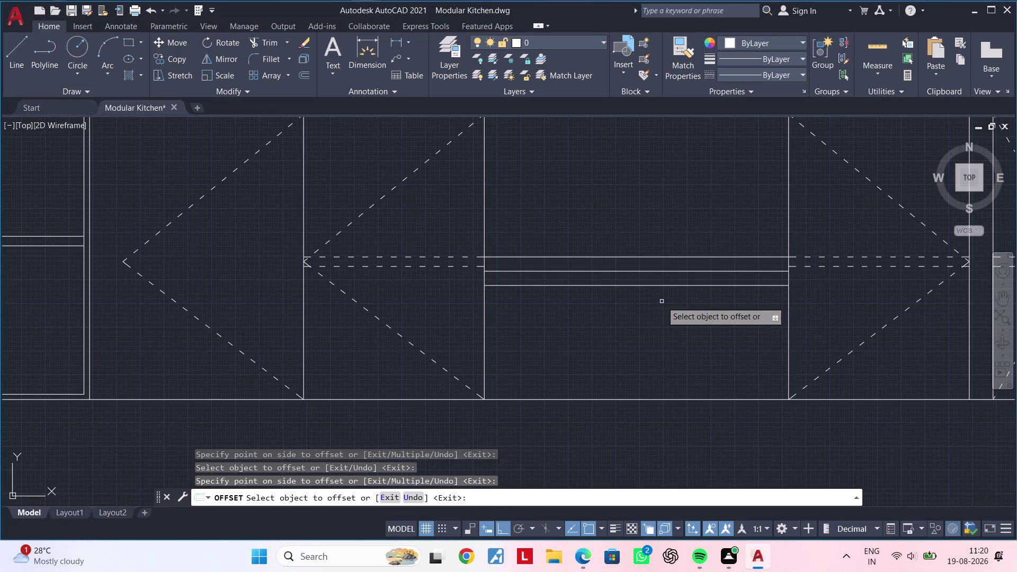
key(space)
key(space)
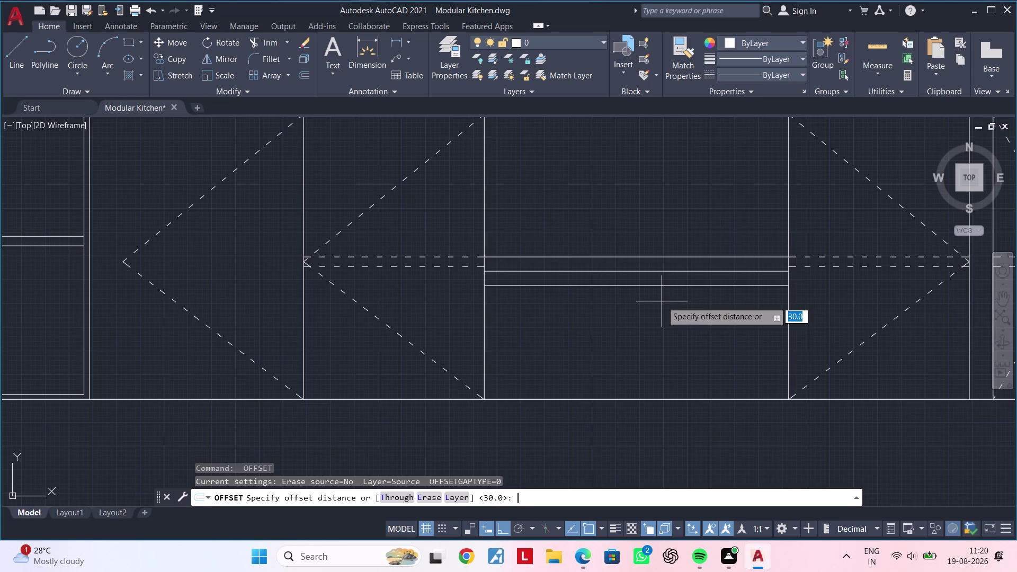
text(150)
key(Return)
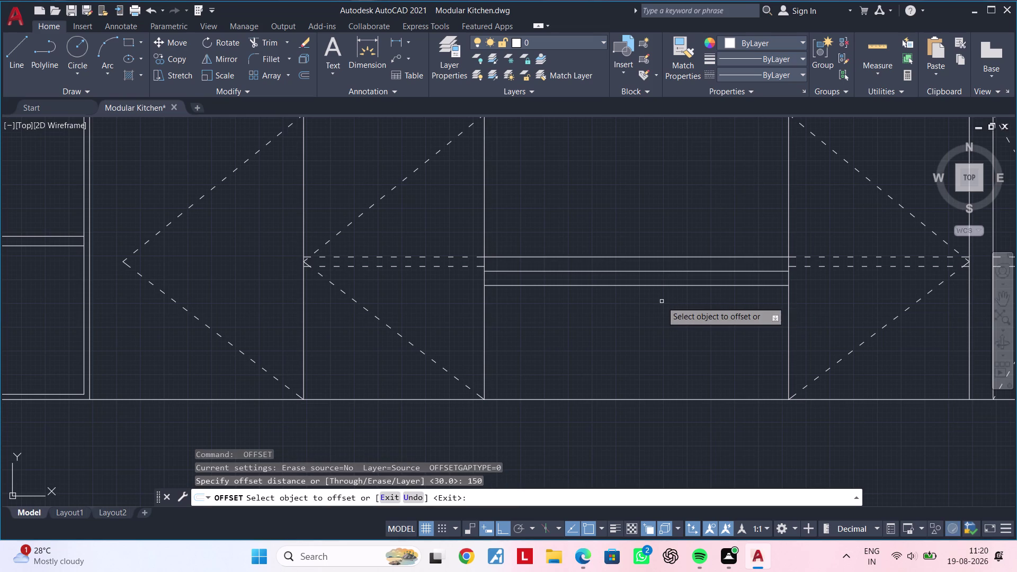
click(649, 285)
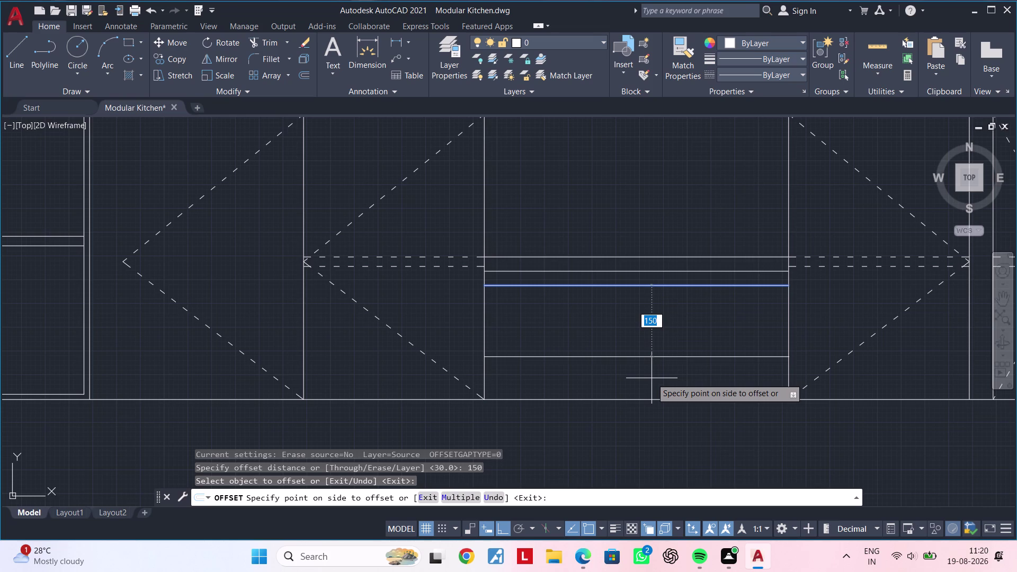
key(Escape)
middle_drag(661, 378, 649, 335)
key(space)
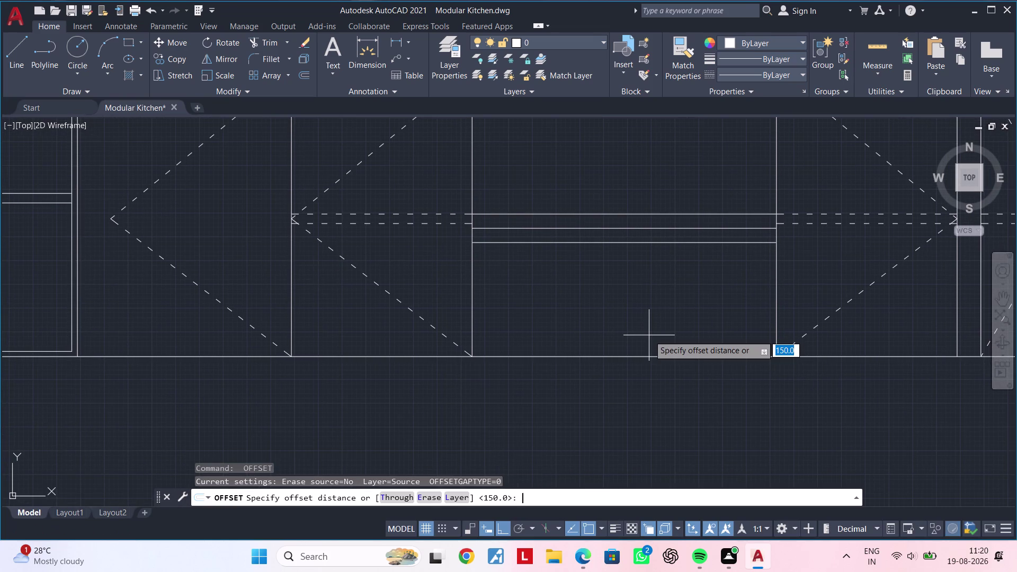
text(30)
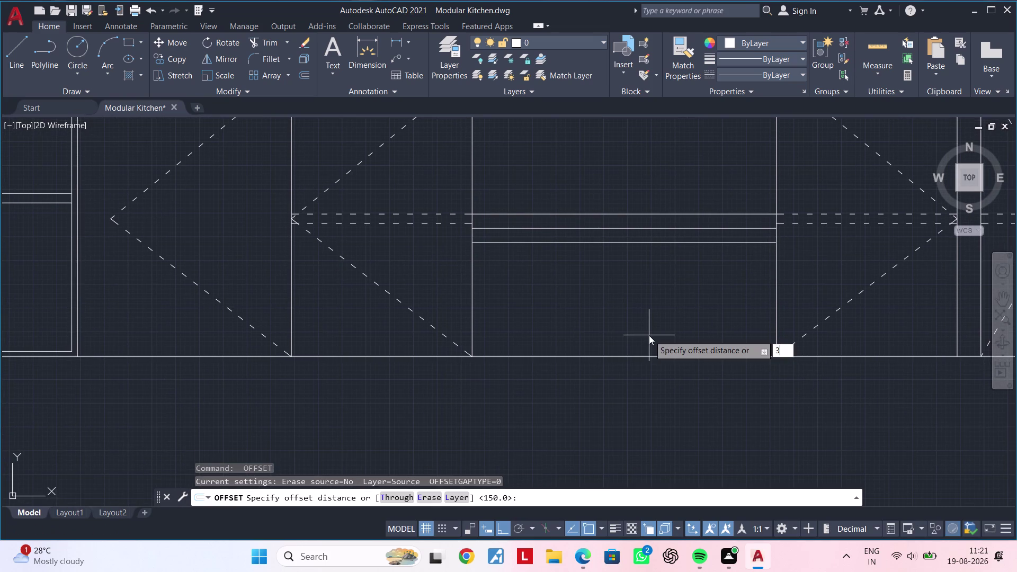
key(Return)
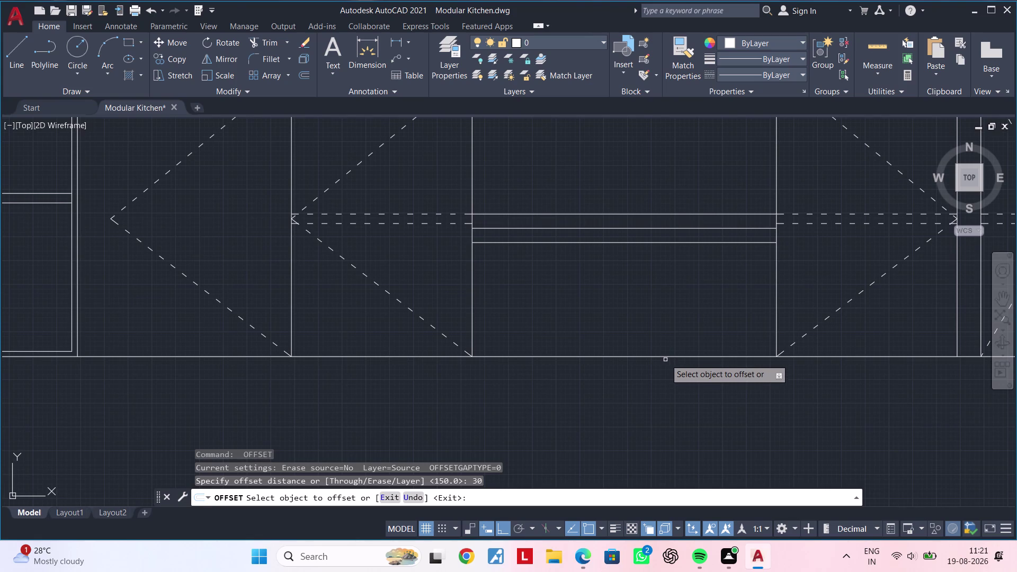
click(665, 356)
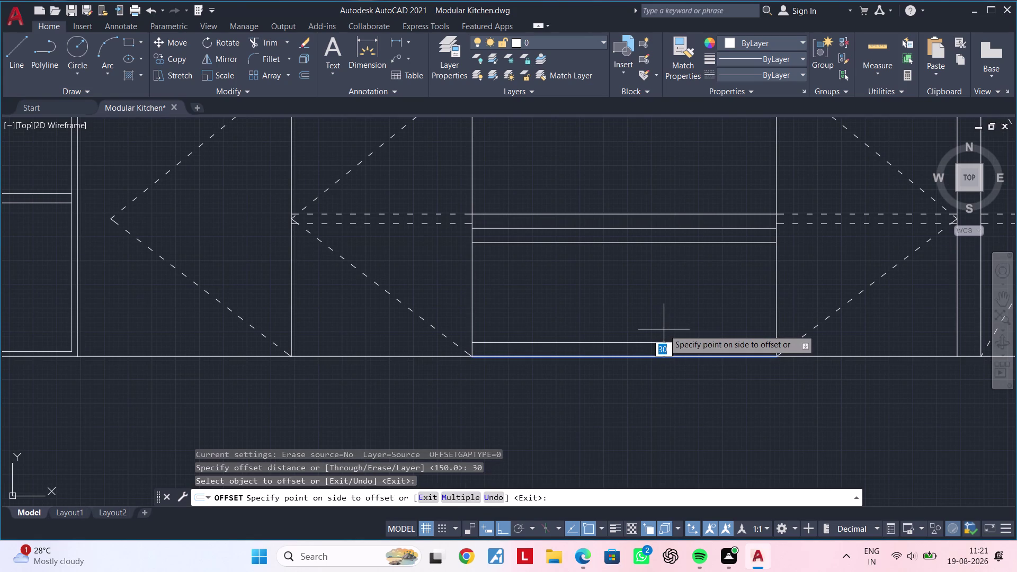
key(Escape)
text(20)
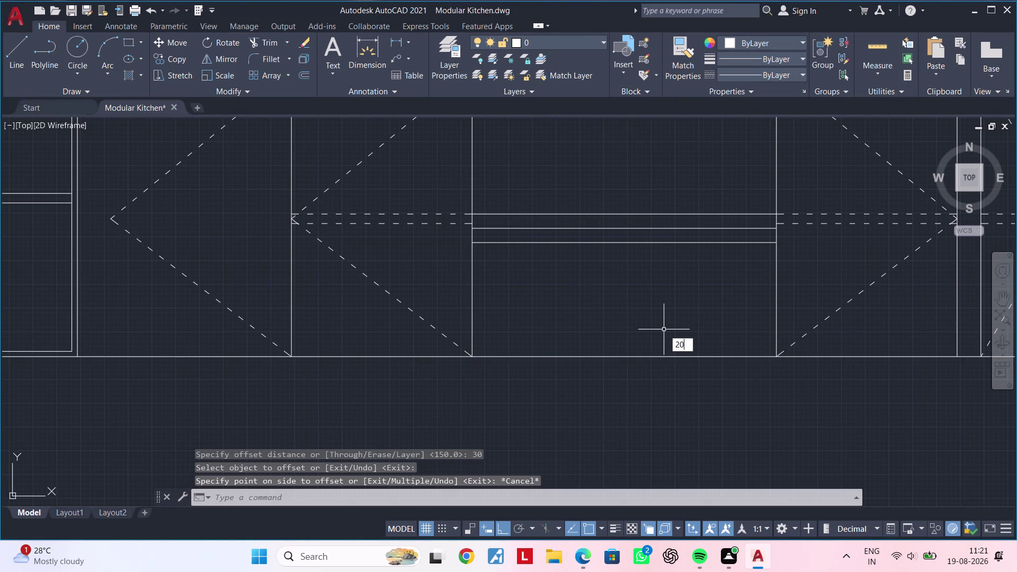
key(Escape)
key(Escape)
key(Escape)
key(Escape)
key(Escape)
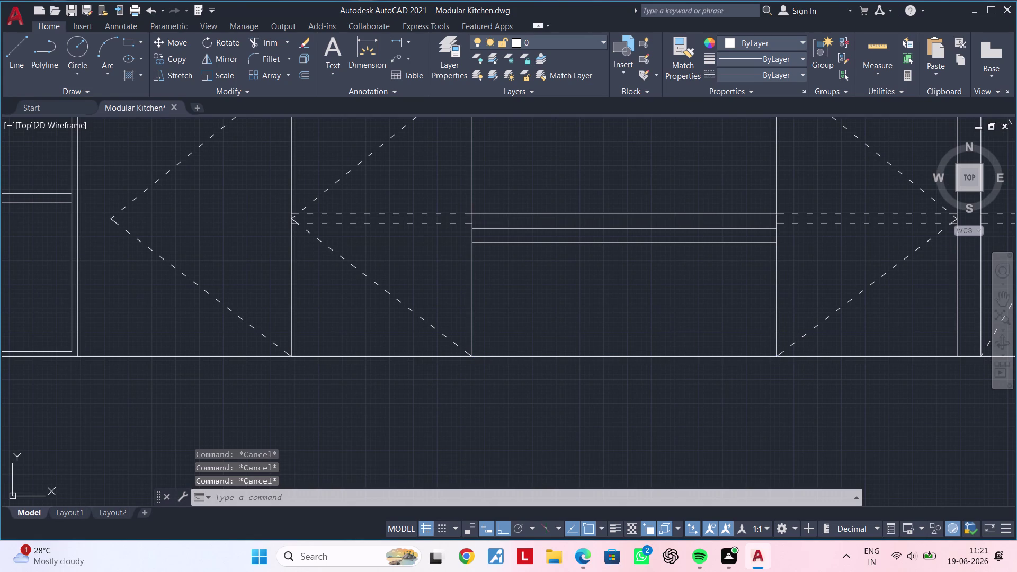
Offset the middle cabinet's base line by 20, then delete the unwanted copy.
key(space)
text(20)
key(Return)
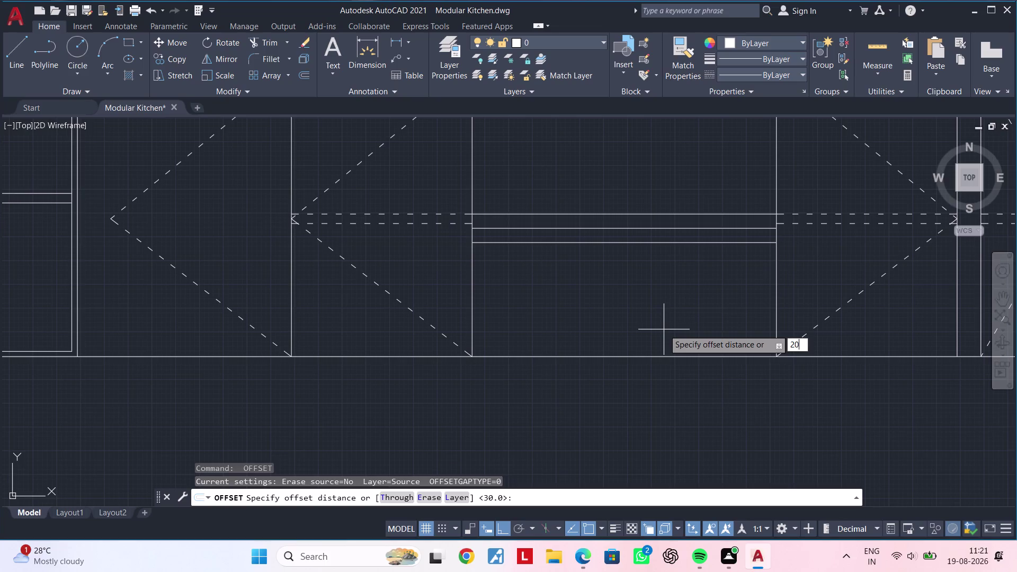
click(676, 356)
click(677, 315)
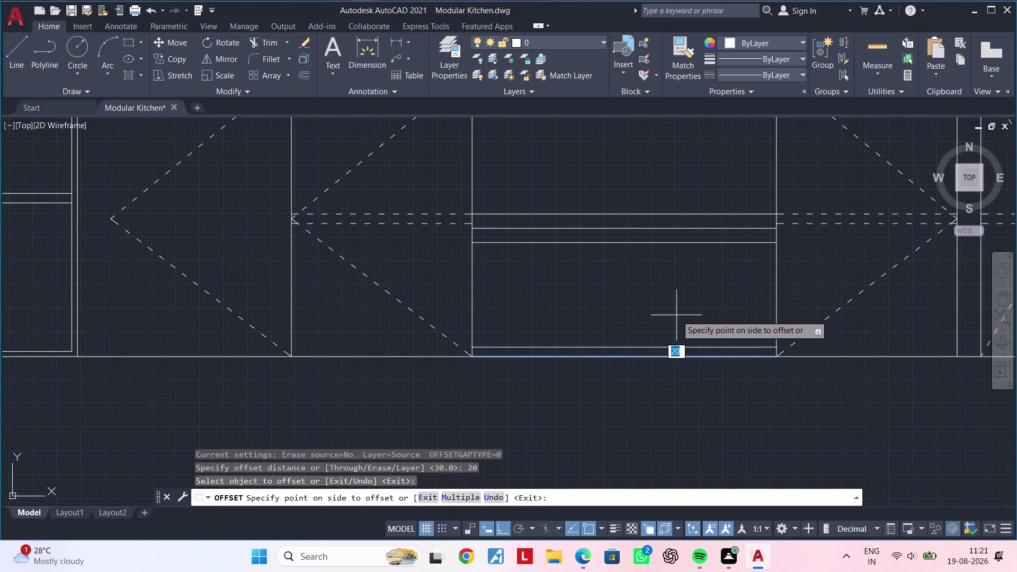
click(666, 346)
click(666, 314)
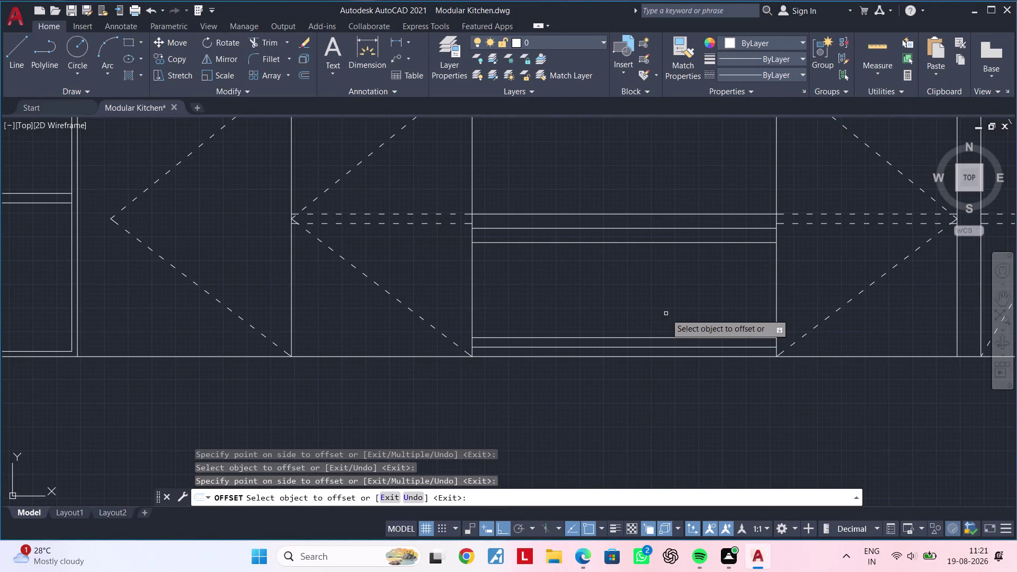
key(Escape)
click(652, 337)
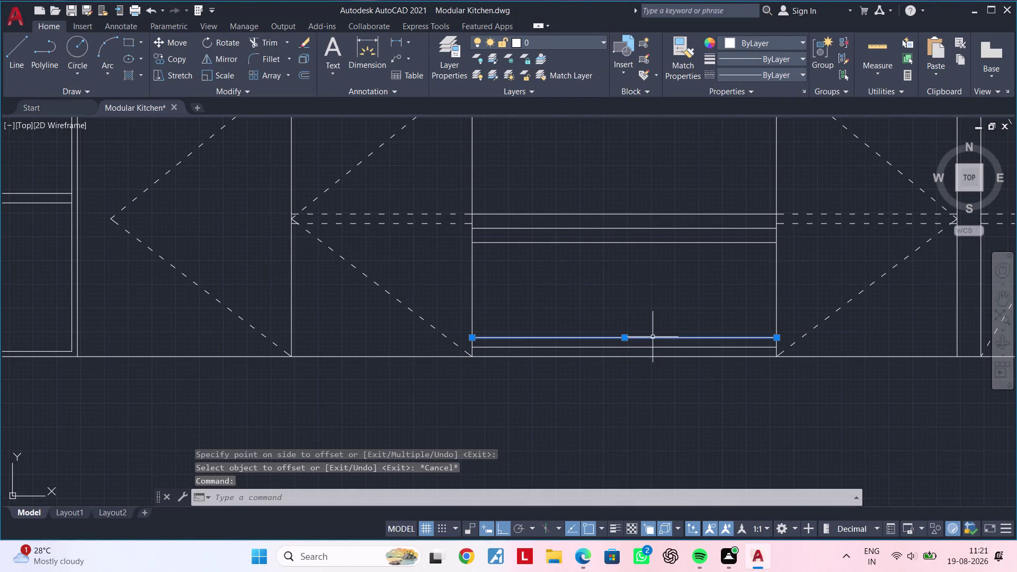
key(Delete)
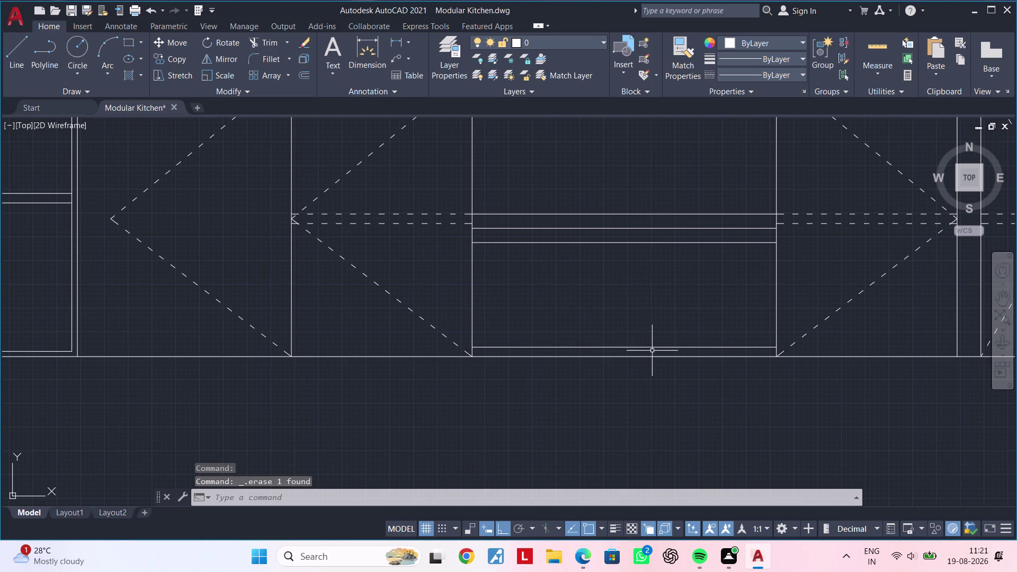
Add a plinth line 30 units above the middle cabinet's base.
key(space)
key(space)
key(Escape)
key(Escape)
text(o)
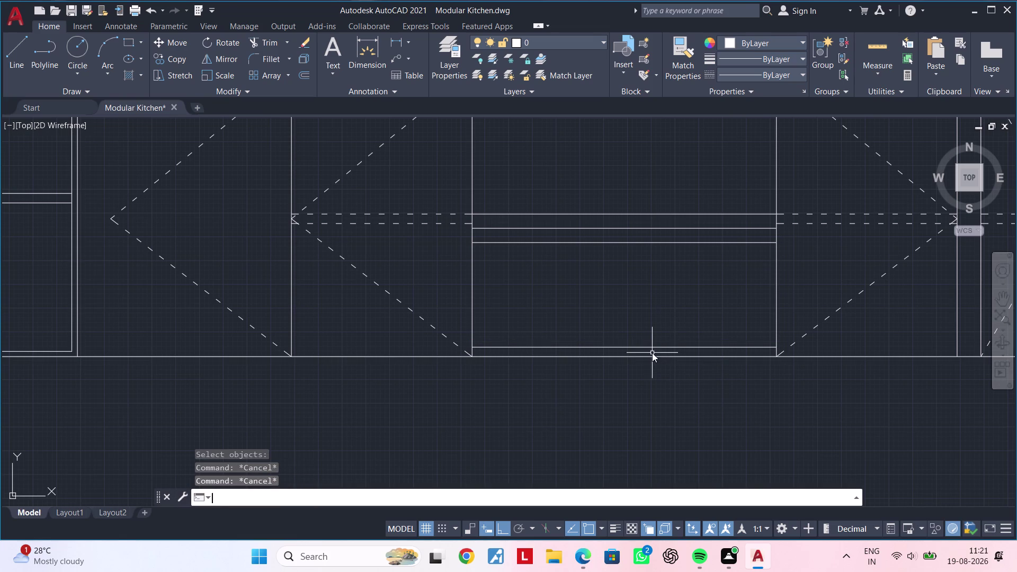
text(f 30)
key(Return)
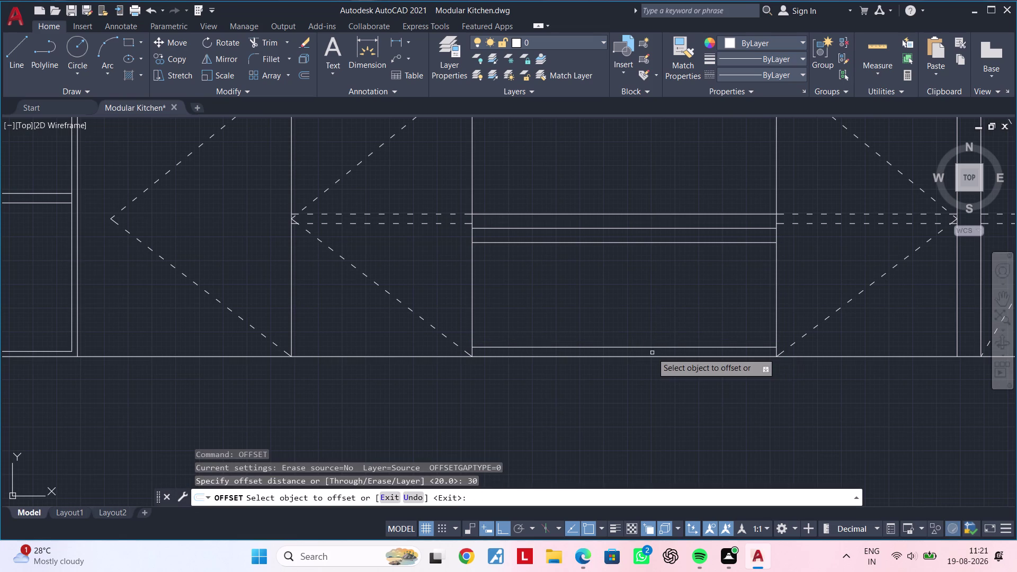
click(623, 347)
click(623, 319)
key(Escape)
key(Escape)
key(Escape)
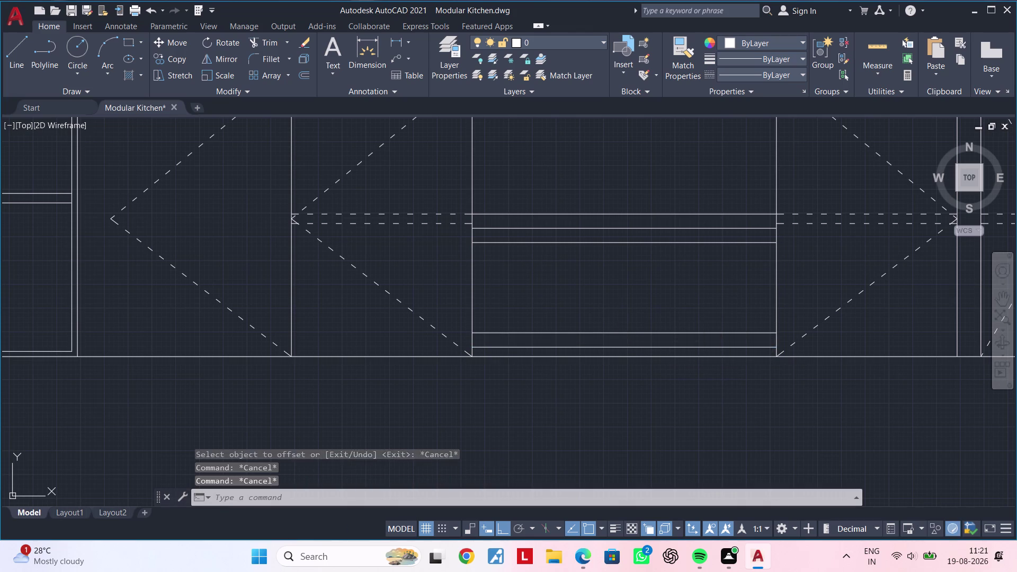
key(Escape)
key(Escape)
Offset the middle cabinet's left and right edges 20 units inward.
middle_drag(634, 325, 660, 321)
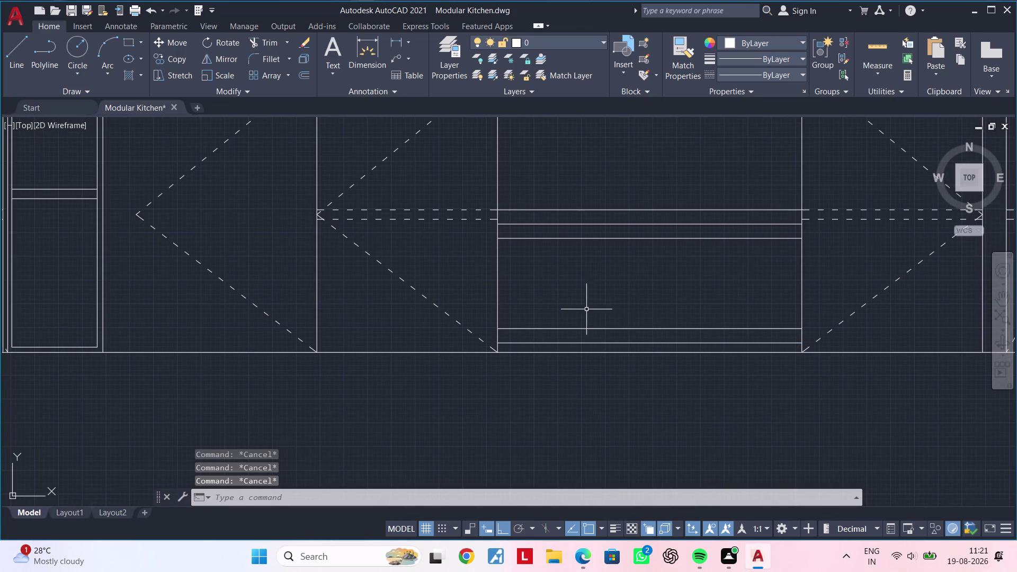
middle_drag(567, 291, 570, 339)
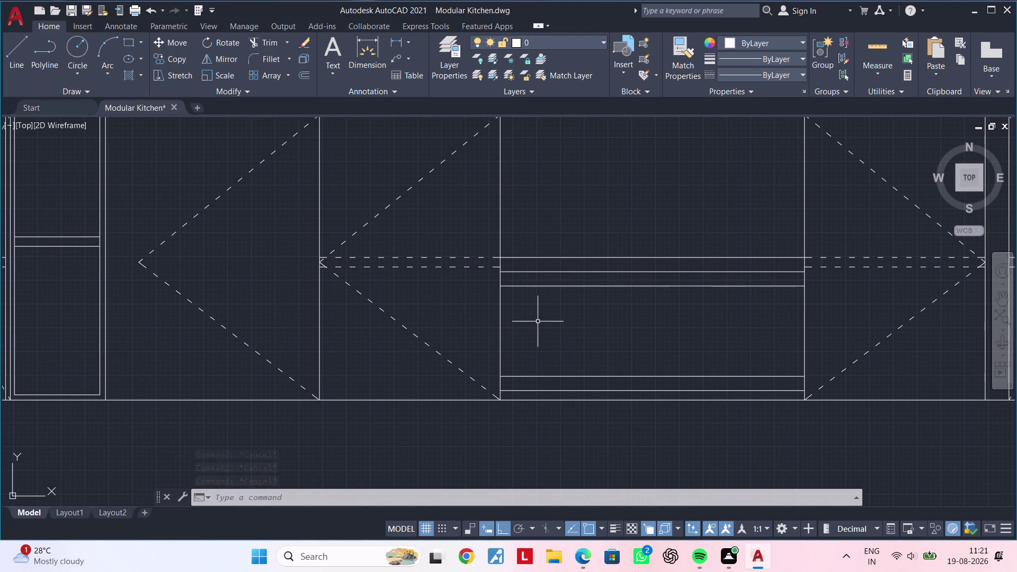
scroll(up, 3)
scroll(down, 3)
middle_drag(548, 323, 477, 322)
key(Escape)
key(Escape)
key(Escape)
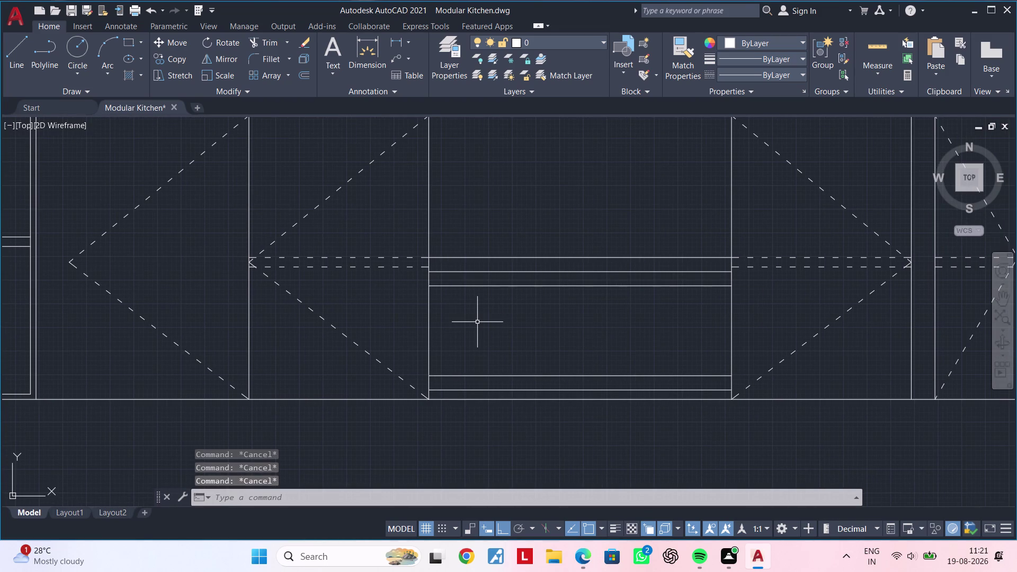
text(of)
key(space)
text(20)
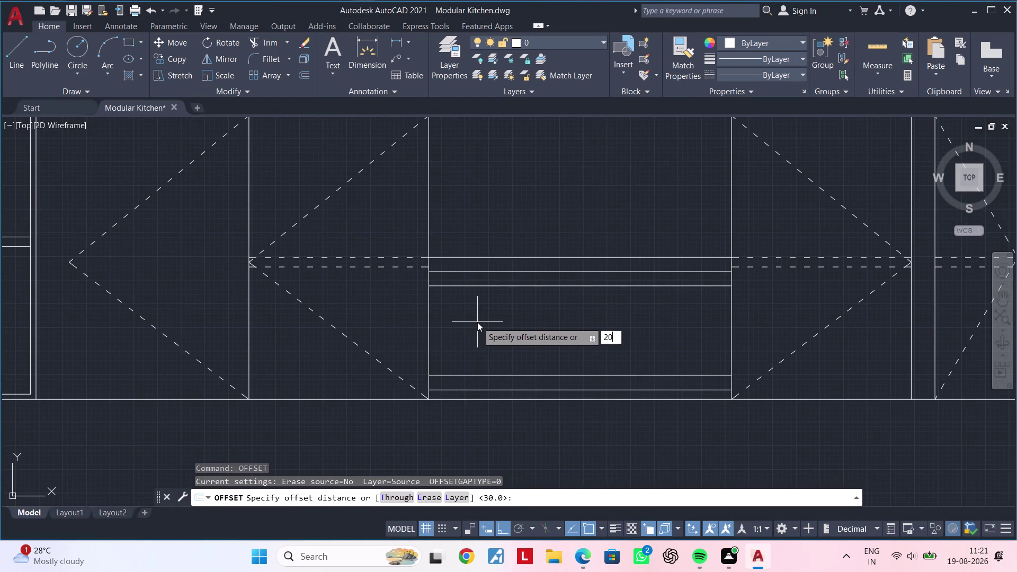
key(Return)
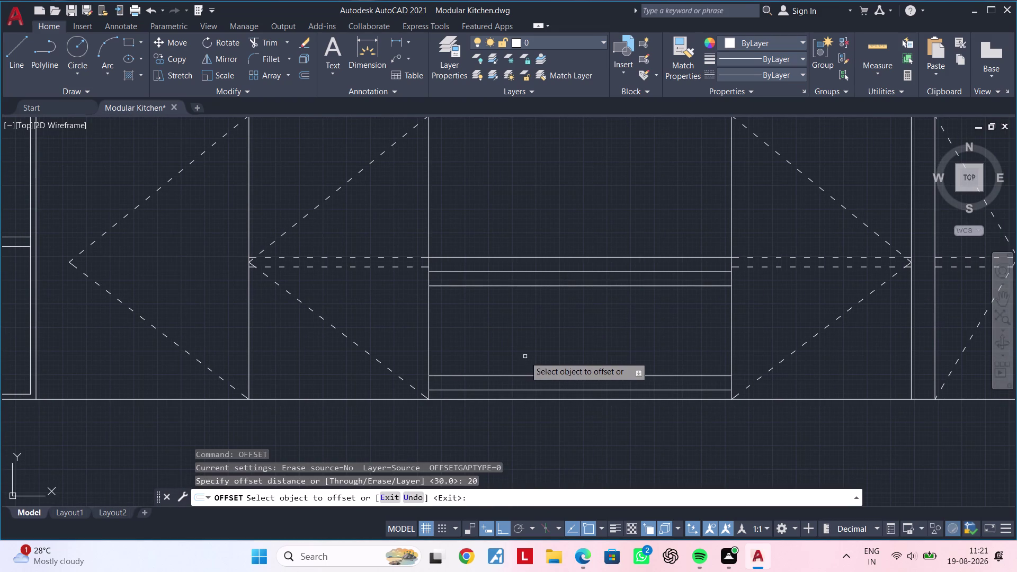
click(431, 314)
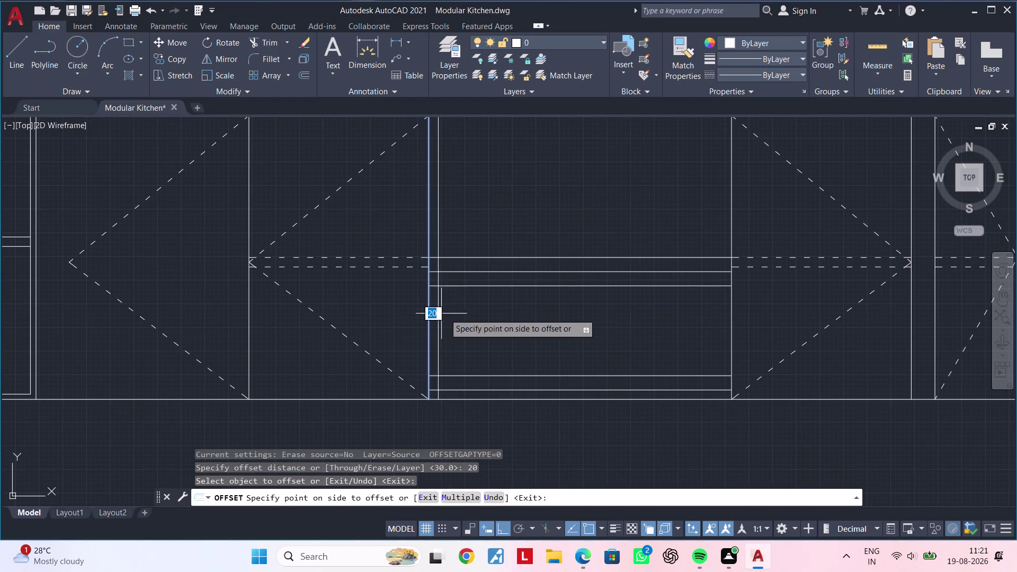
click(478, 313)
click(729, 313)
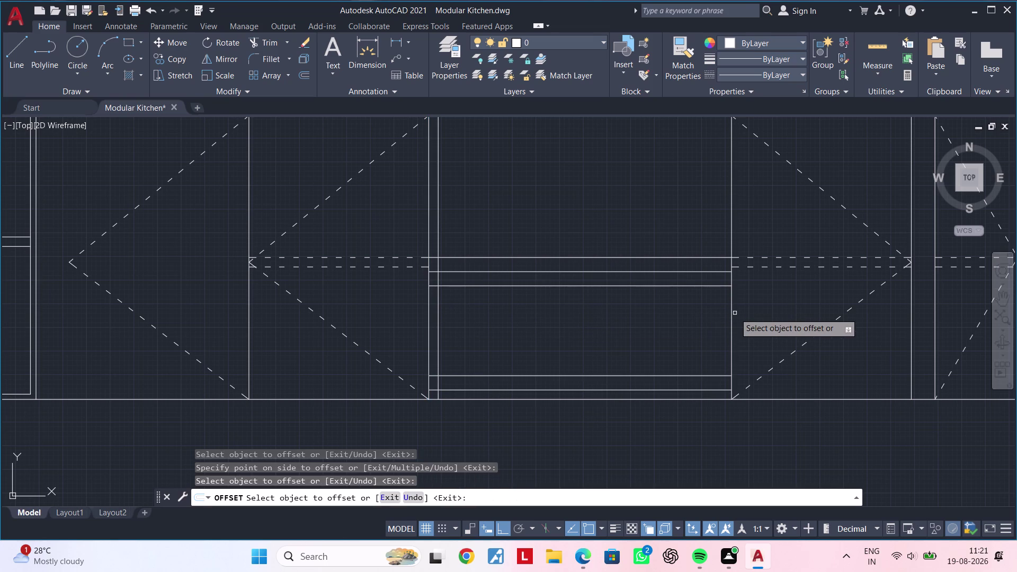
click(730, 314)
click(683, 315)
key(Escape)
key(Escape)
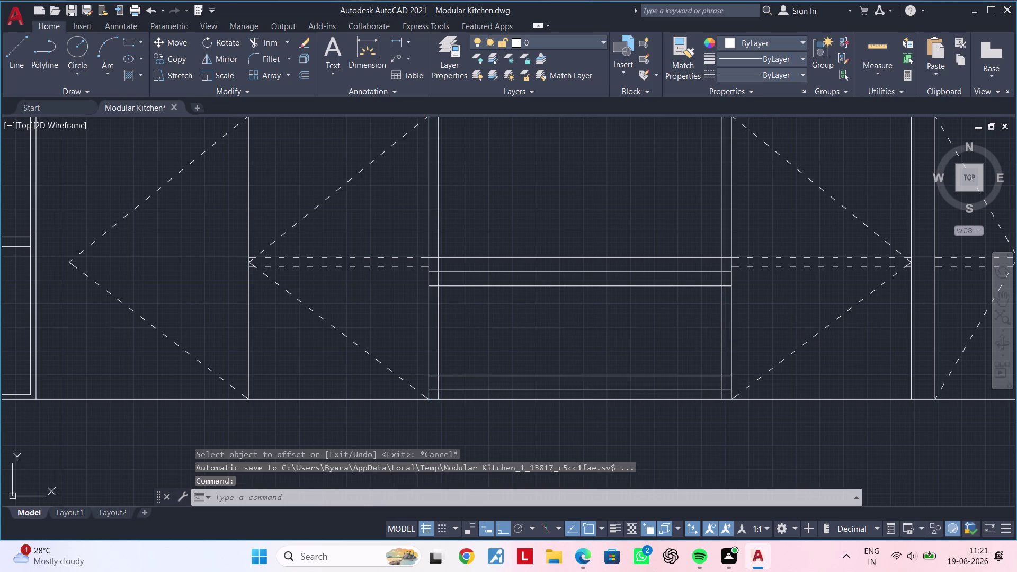
Trim the overhanging ends of both inset lines.
text(tr)
key(space)
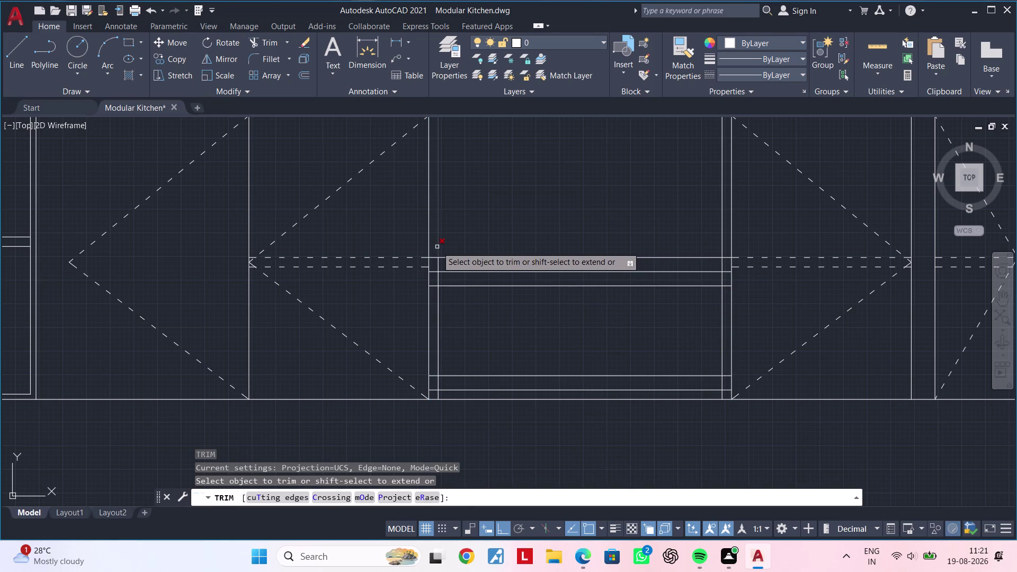
click(437, 247)
click(723, 223)
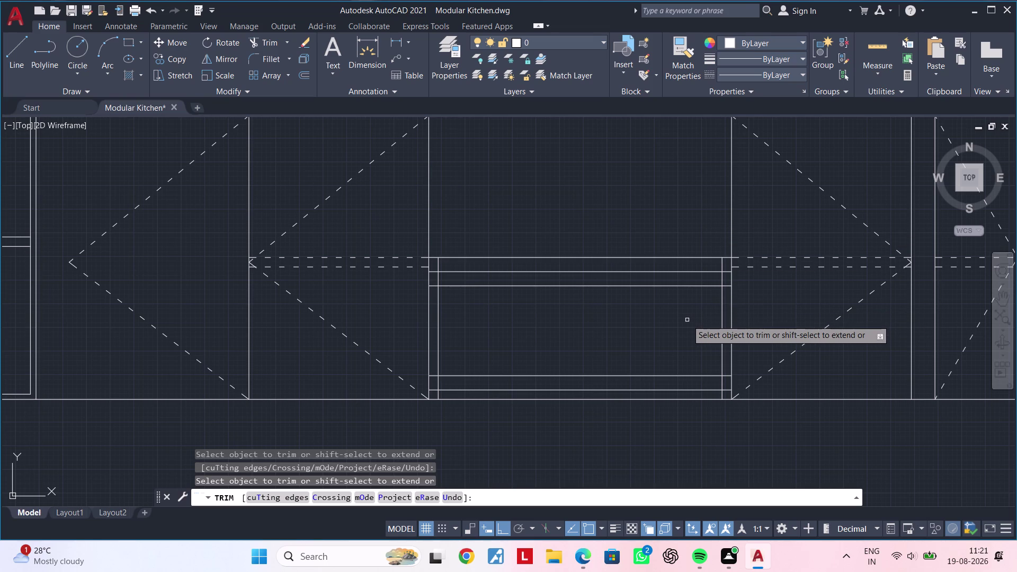
key(Escape)
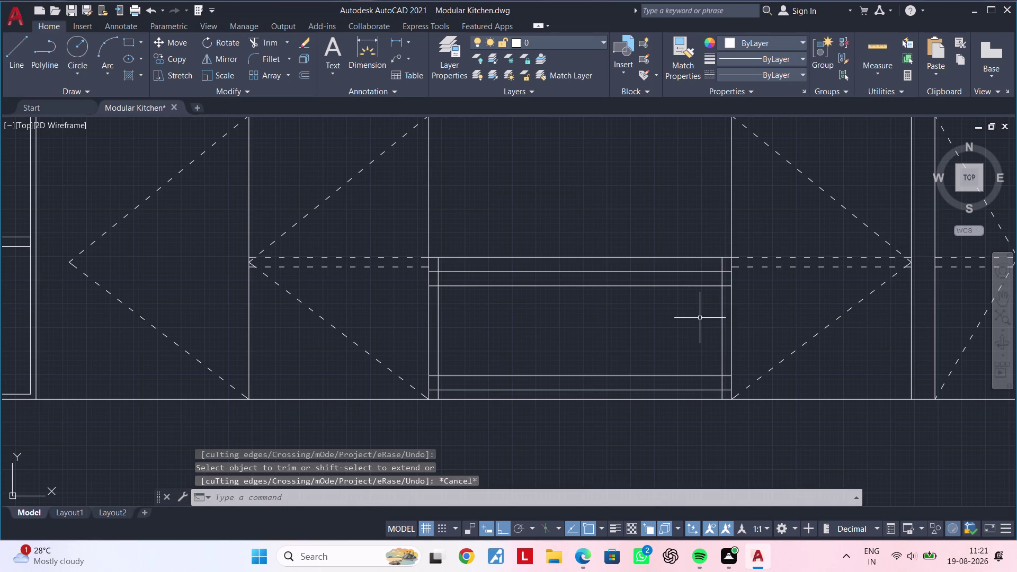
key(Escape)
key(Escape)
key(Escape)
text(of)
key(space)
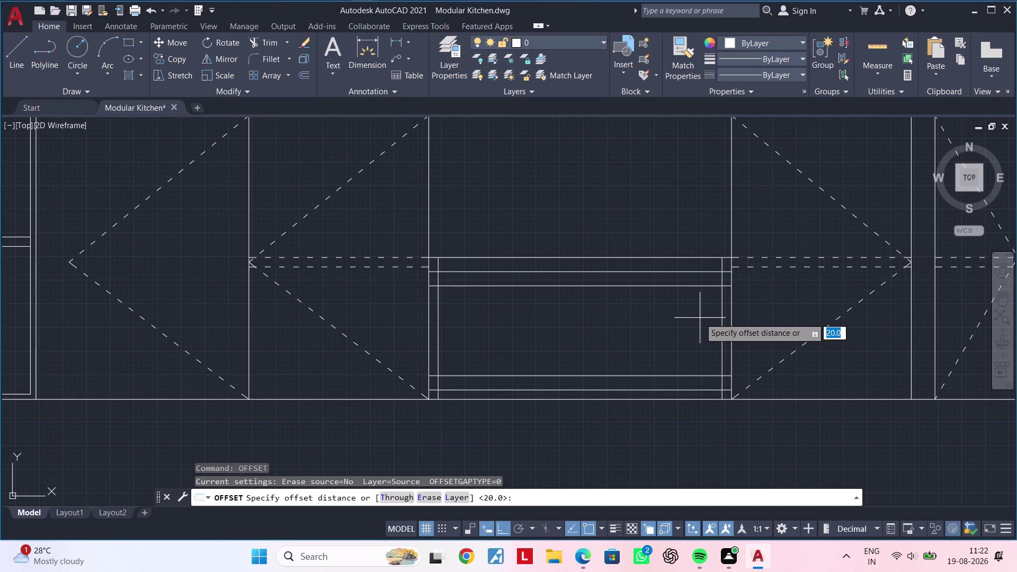
Offset the right and left inset lines a further 30 units inward.
text(20)
key(Return)
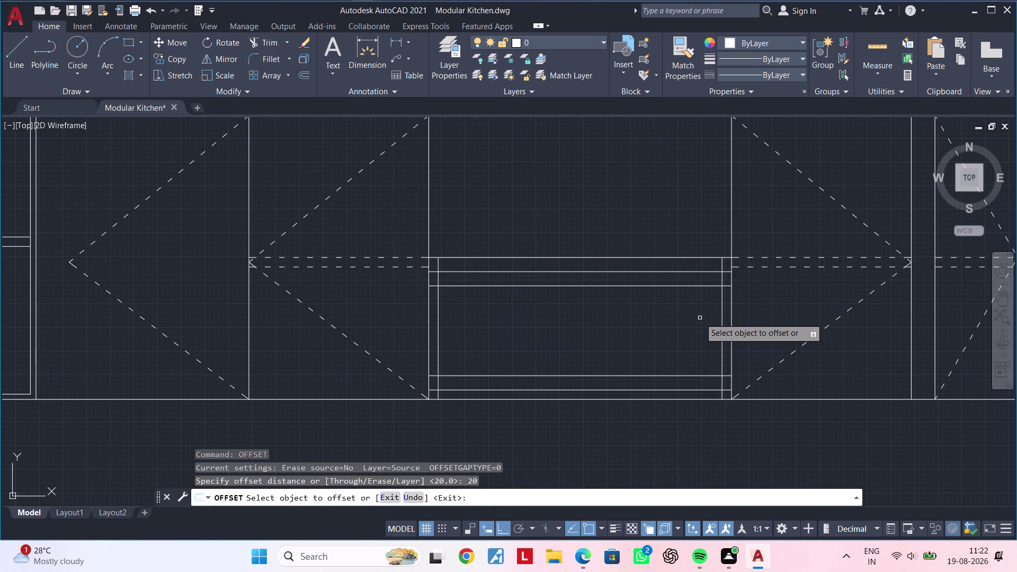
click(722, 314)
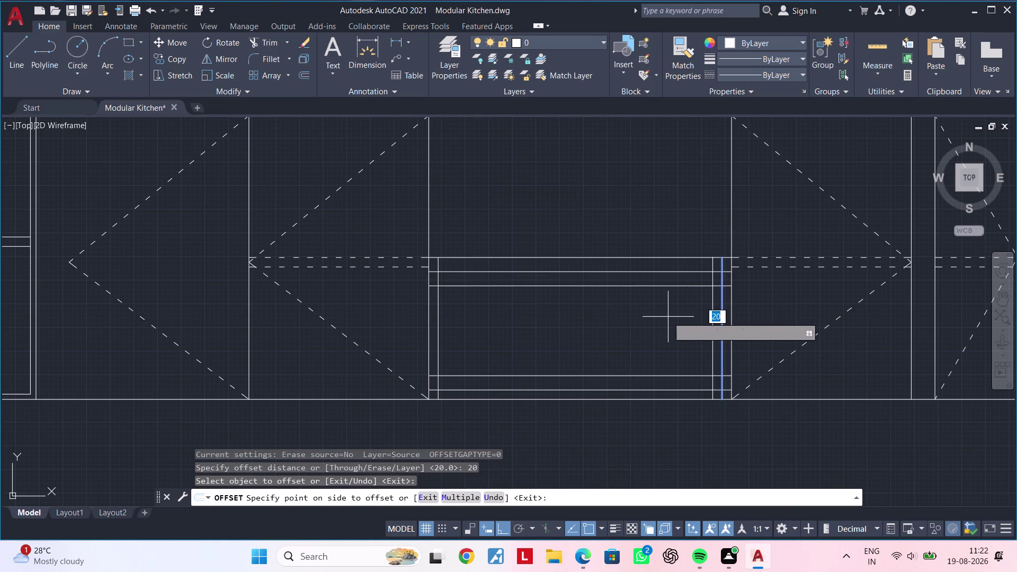
key(Escape)
key(Escape)
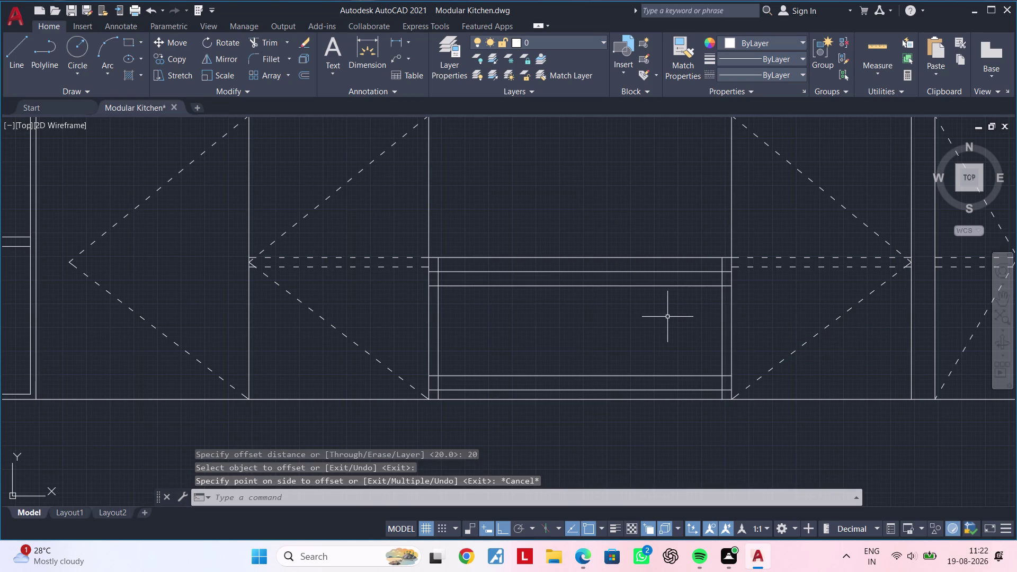
text(of 30)
key(Return)
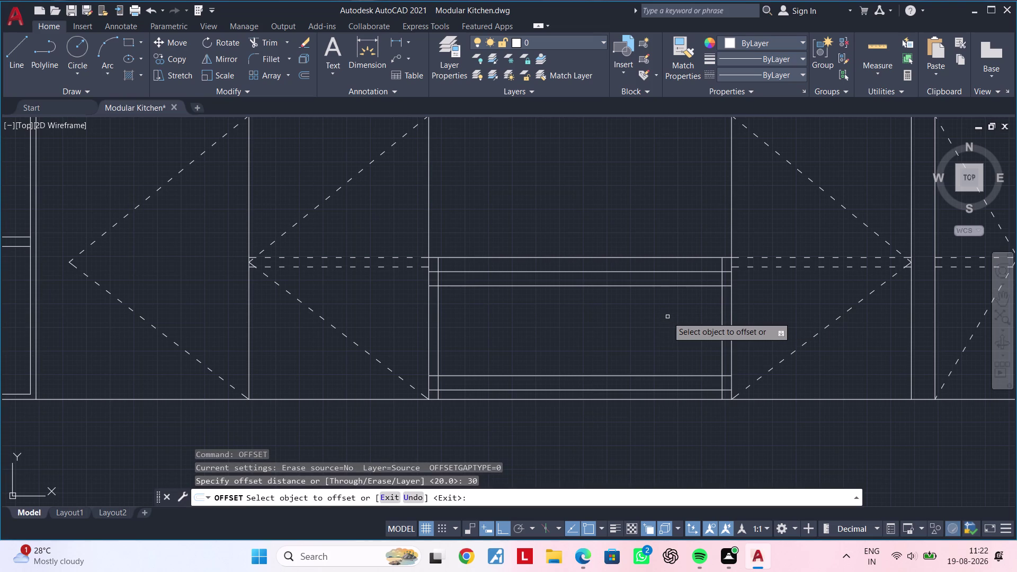
click(721, 306)
click(673, 310)
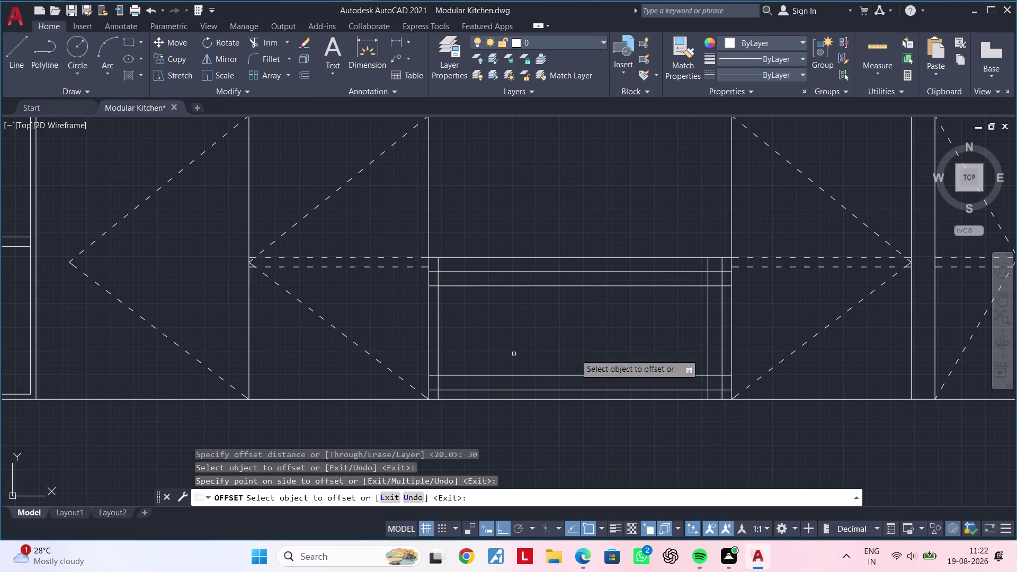
click(438, 315)
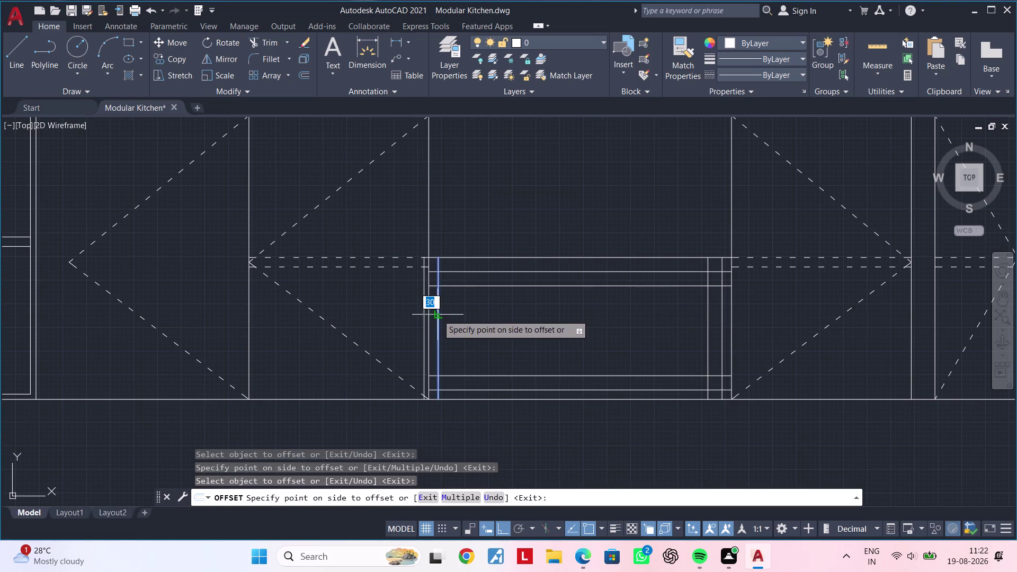
click(493, 315)
key(Escape)
key(Escape)
key(Escape)
key(Escape)
Trim the overhanging rail stubs at the cabinet's top left corner.
scroll(up, 3)
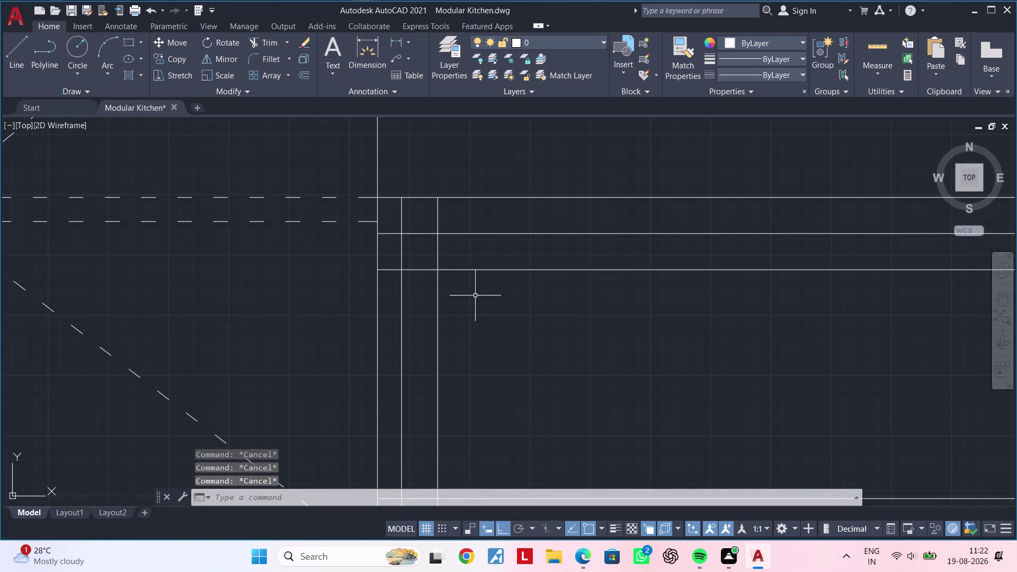
middle_drag(474, 295, 469, 331)
key(Escape)
key(Escape)
key(Escape)
text(tr)
key(space)
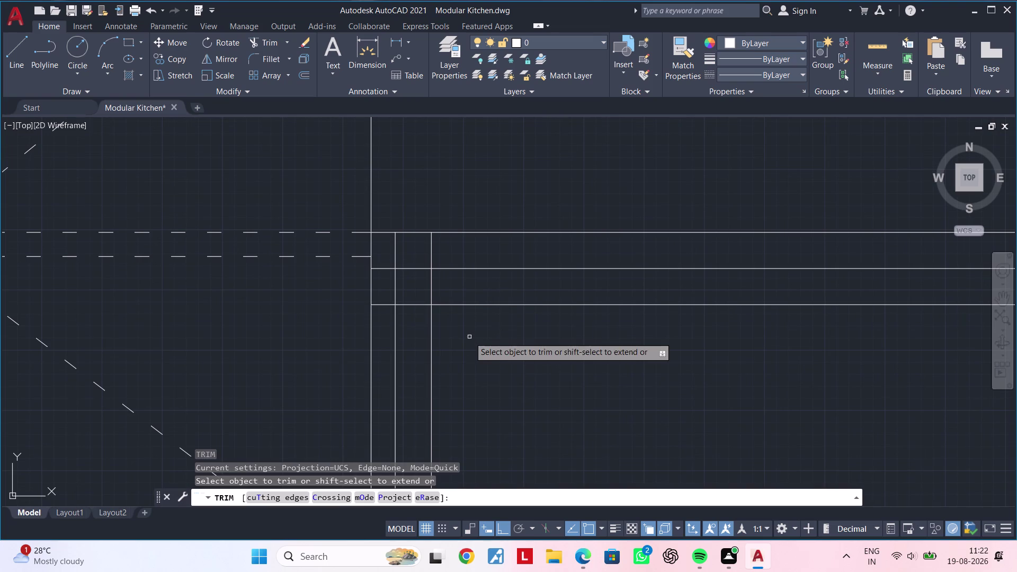
click(383, 305)
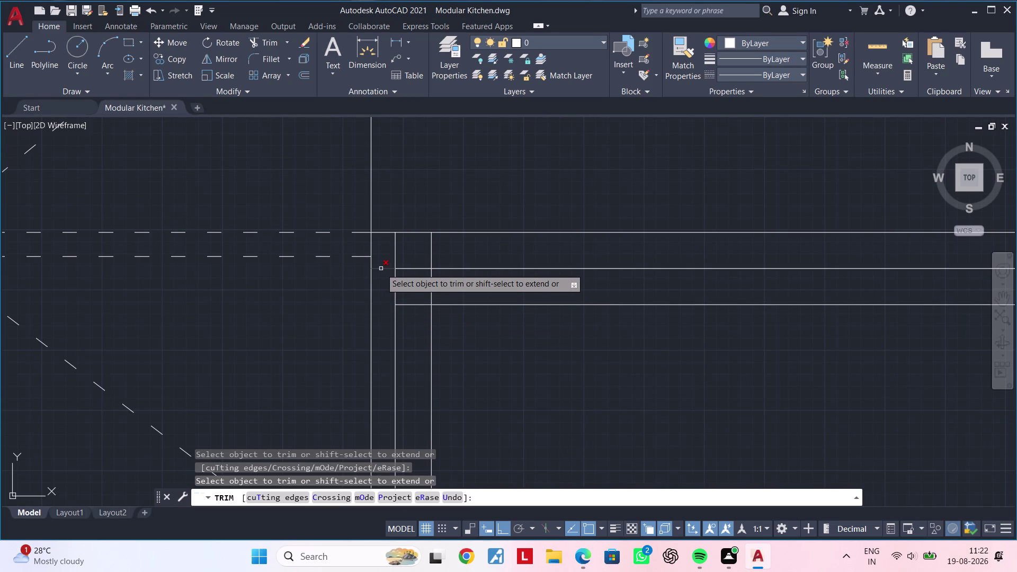
click(381, 269)
key(Escape)
key(Escape)
key(Escape)
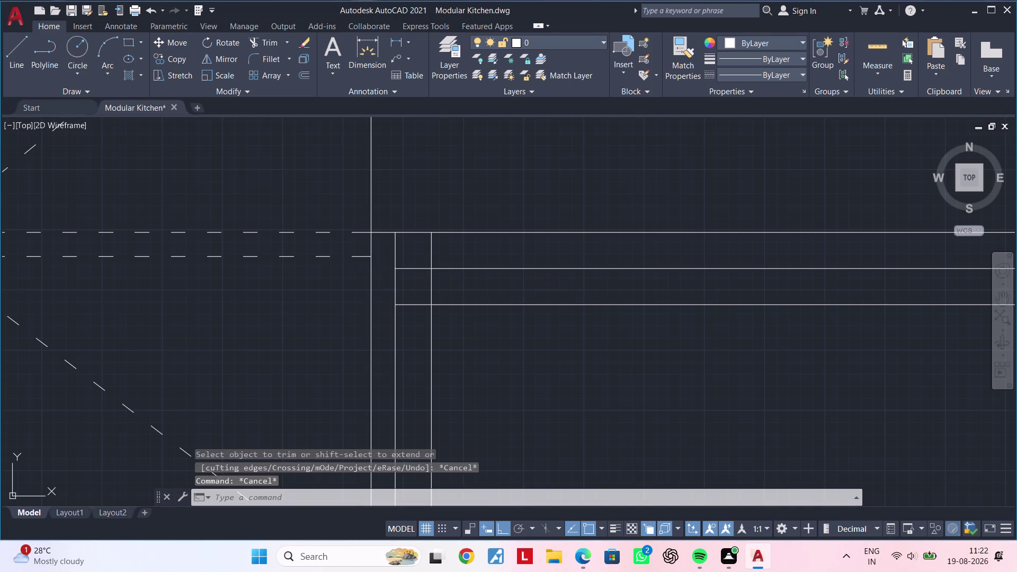
Begin a new line at the drawer frame's top corner.
text(l)
key(space)
click(394, 266)
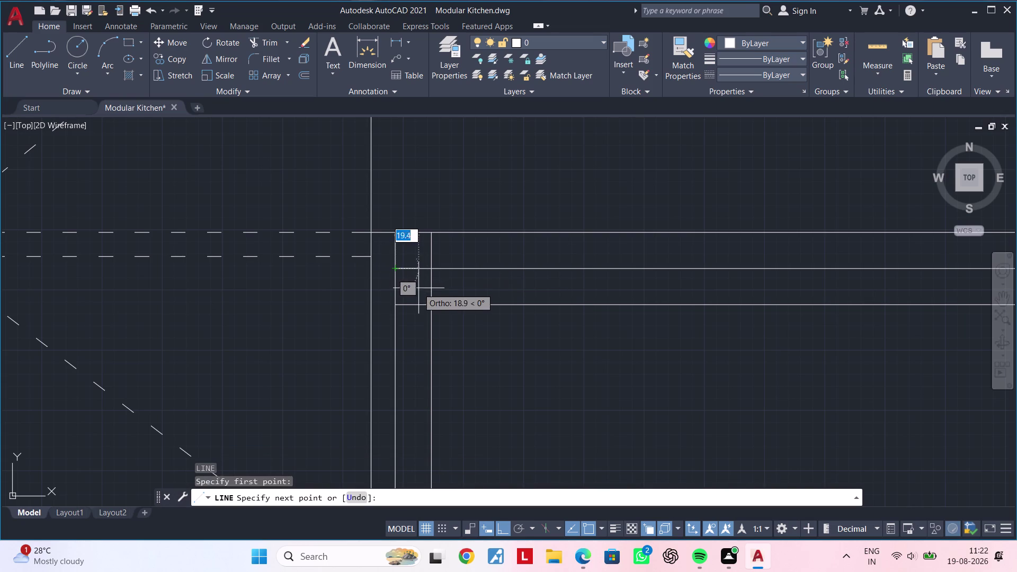
Finish the first mitre line, then draw a diagonal across the frame's other top corner.
click(428, 304)
scroll(down, 3)
key(Escape)
middle_drag(560, 332, 539, 332)
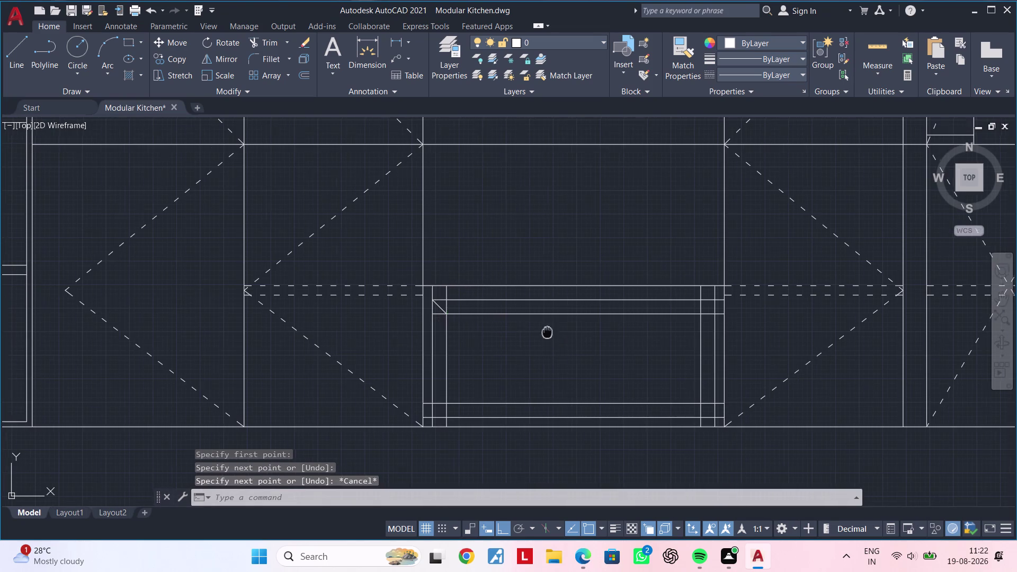
middle_drag(539, 332, 346, 332)
key(space)
scroll(up, 3)
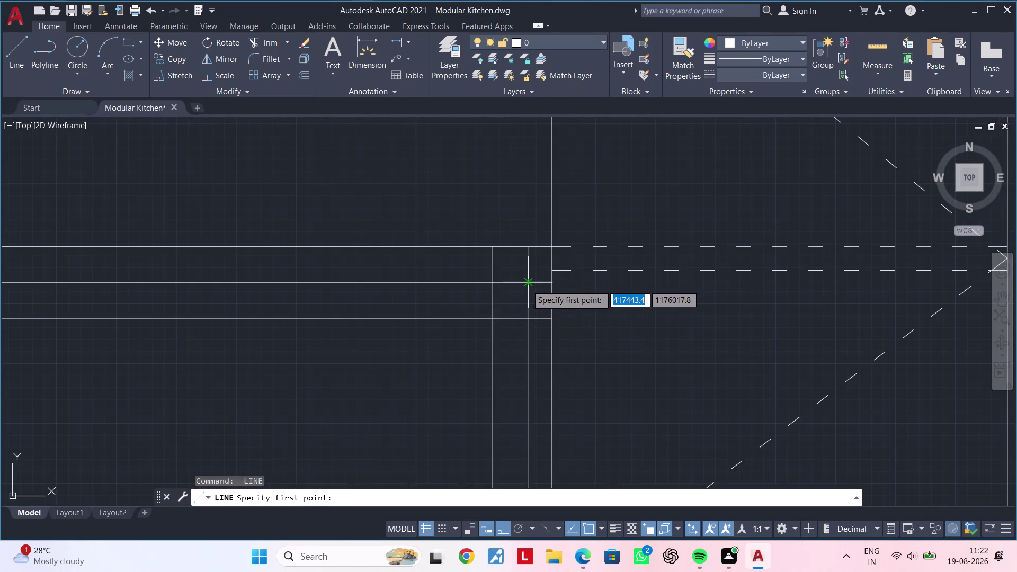
click(526, 285)
click(494, 320)
key(Escape)
key(Escape)
Trim the overhanging line stubs at the mitred corners with TR.
text(t)
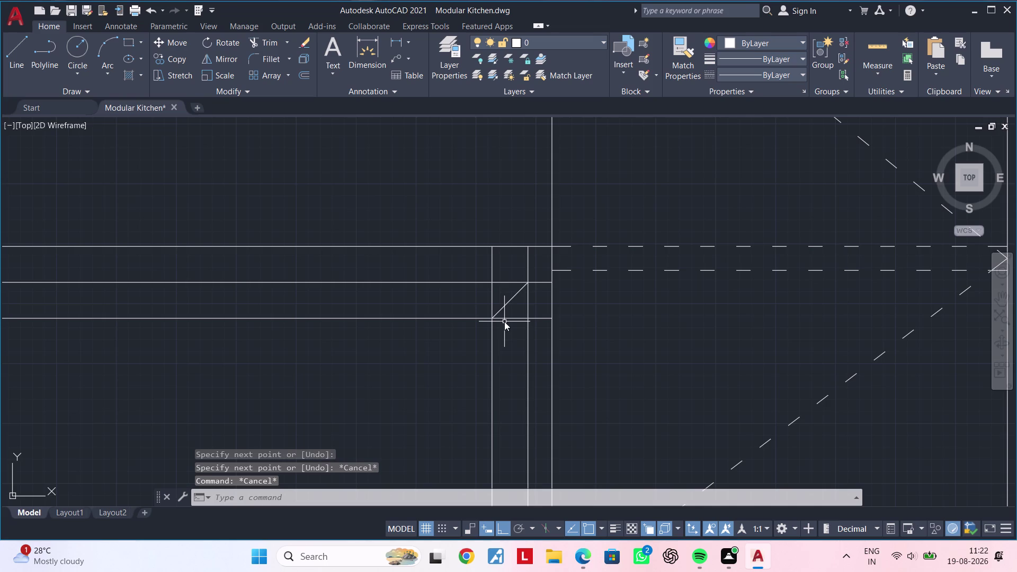
text(r)
key(space)
click(543, 318)
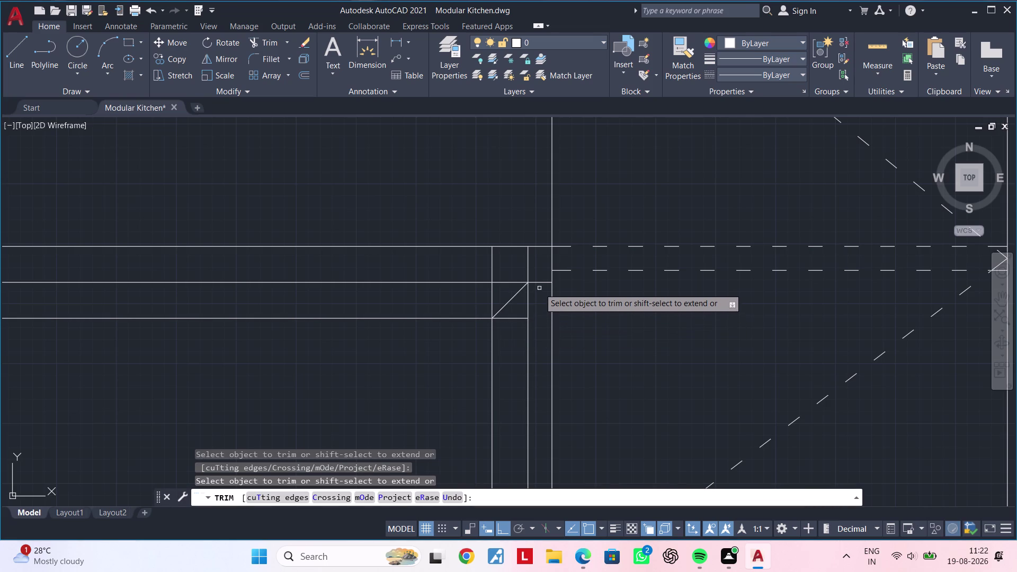
click(539, 283)
scroll(down, 3)
middle_drag(482, 345, 575, 325)
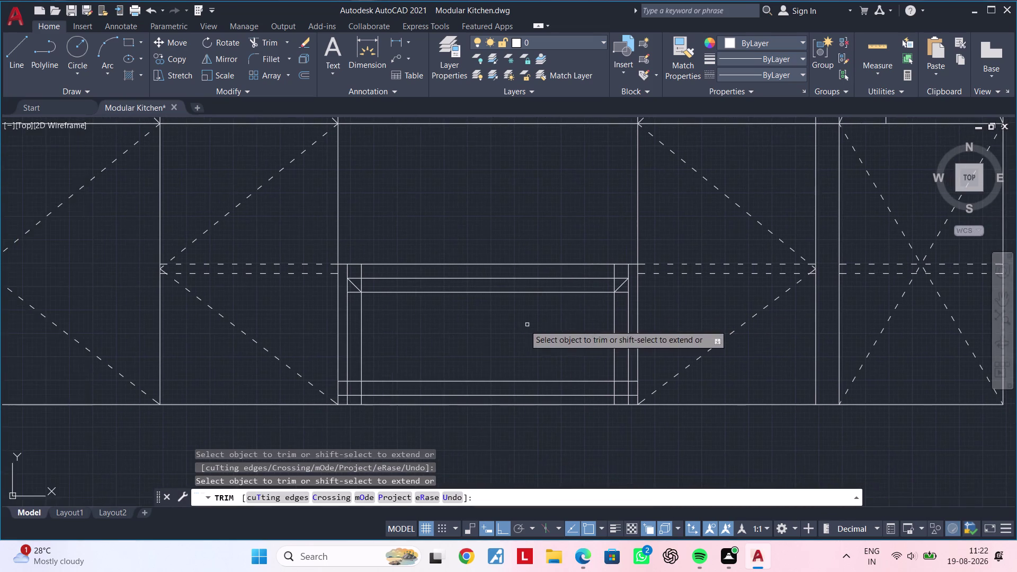
middle_drag(517, 324, 545, 312)
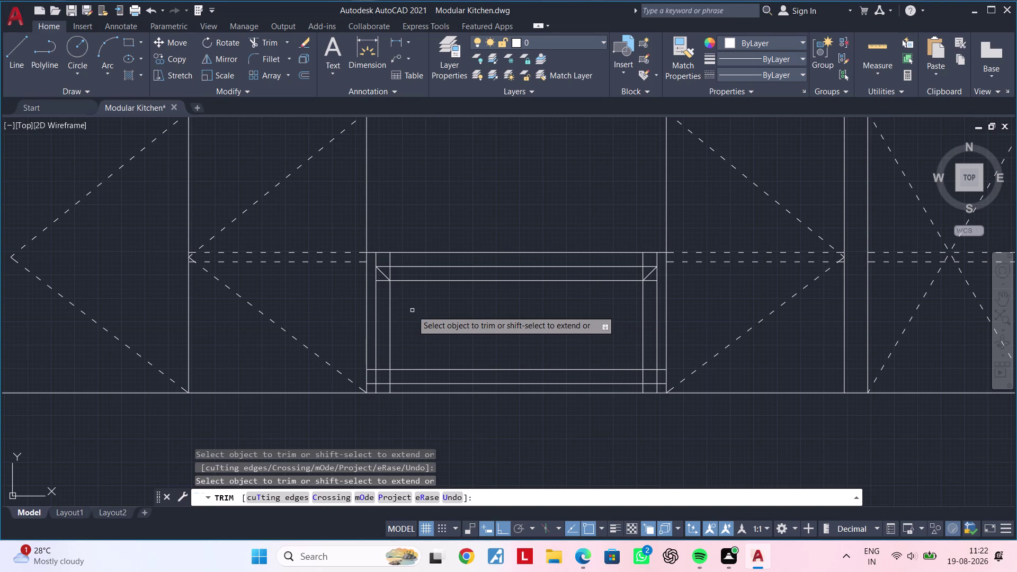
middle_drag(423, 329, 427, 310)
key(Escape)
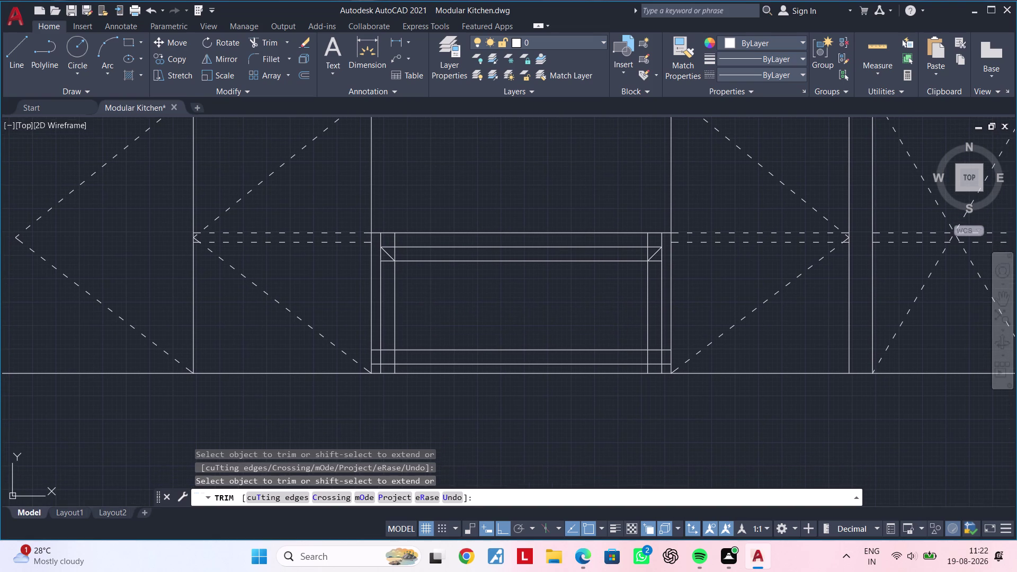
key(Escape)
key(l)
key(space)
scroll(up, 3)
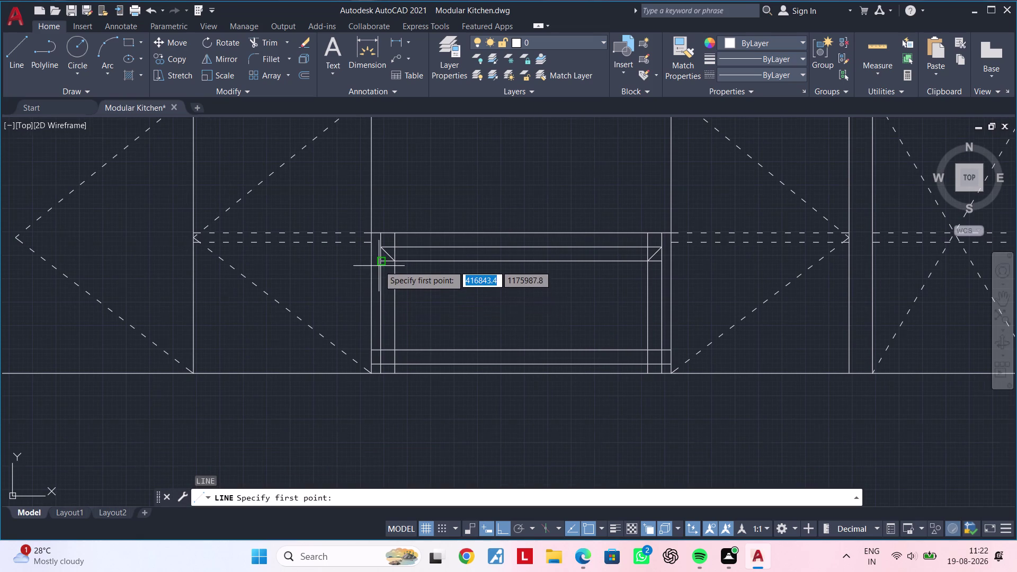
Draw a slanted line from the frame's top left corner down to the bottom intersection.
scroll(up, 3)
click(379, 256)
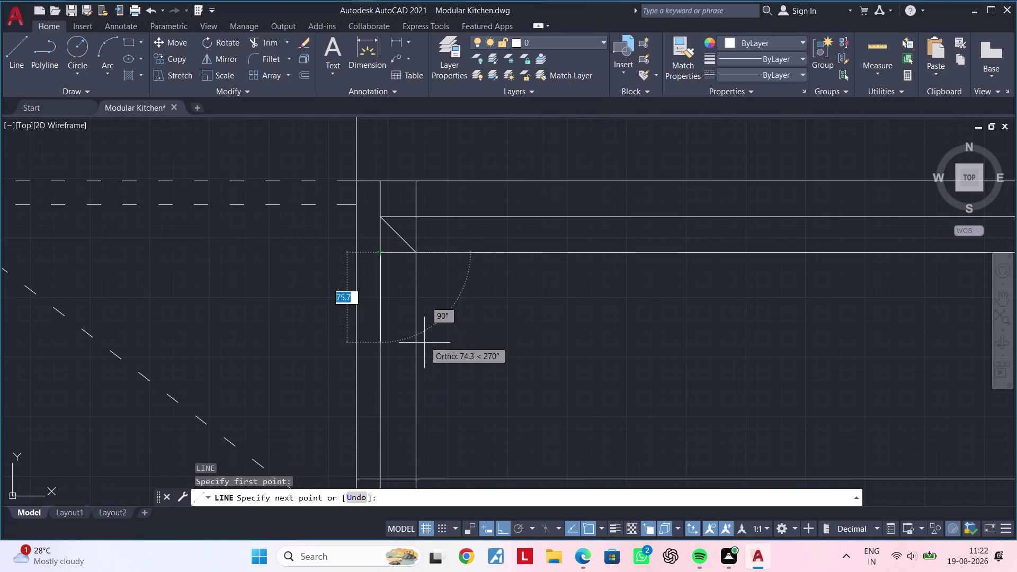
scroll(down, 3)
middle_drag(411, 405, 411, 270)
scroll(up, 3)
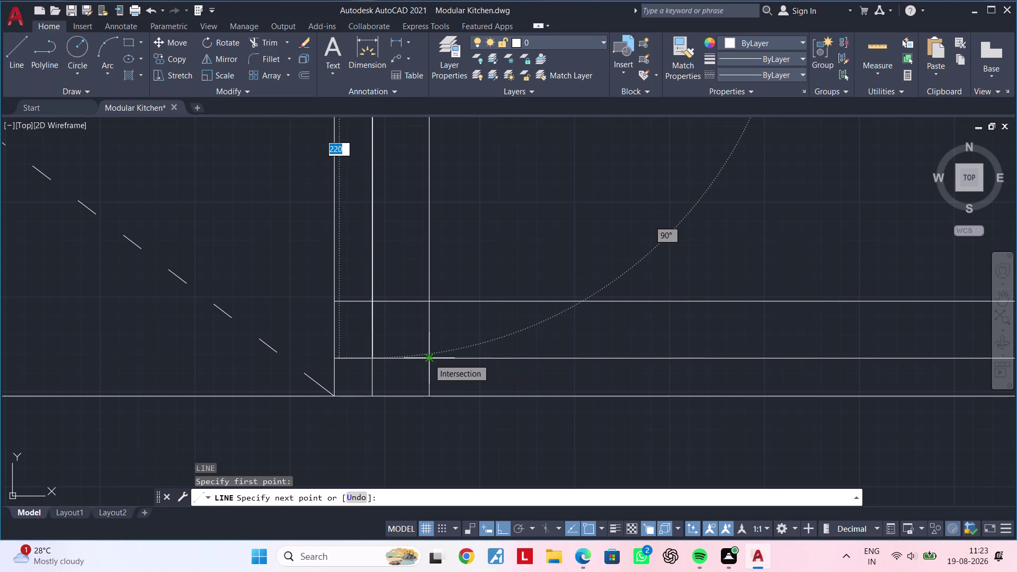
click(429, 359)
scroll(down, 3)
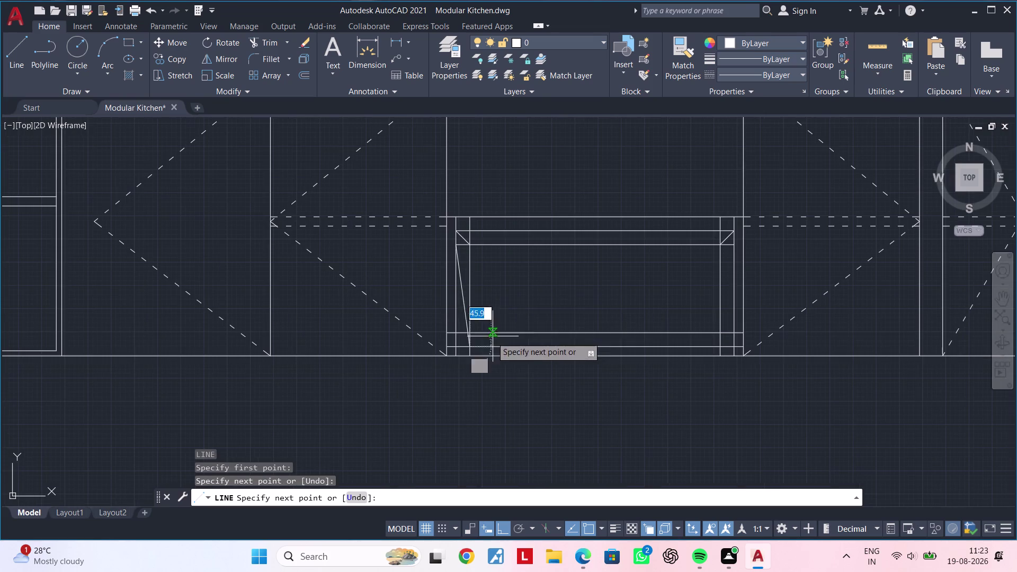
key(Escape)
Draw the matching slanted line from the top right corner down to the bottom rail.
middle_drag(624, 291, 421, 275)
key(space)
scroll(up, 3)
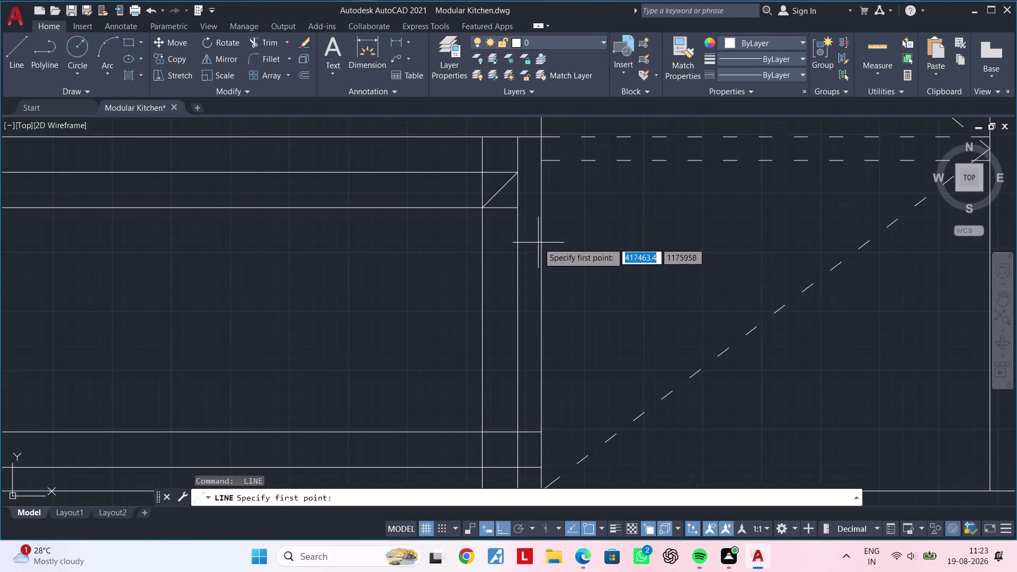
scroll(down, 3)
scroll(up, 3)
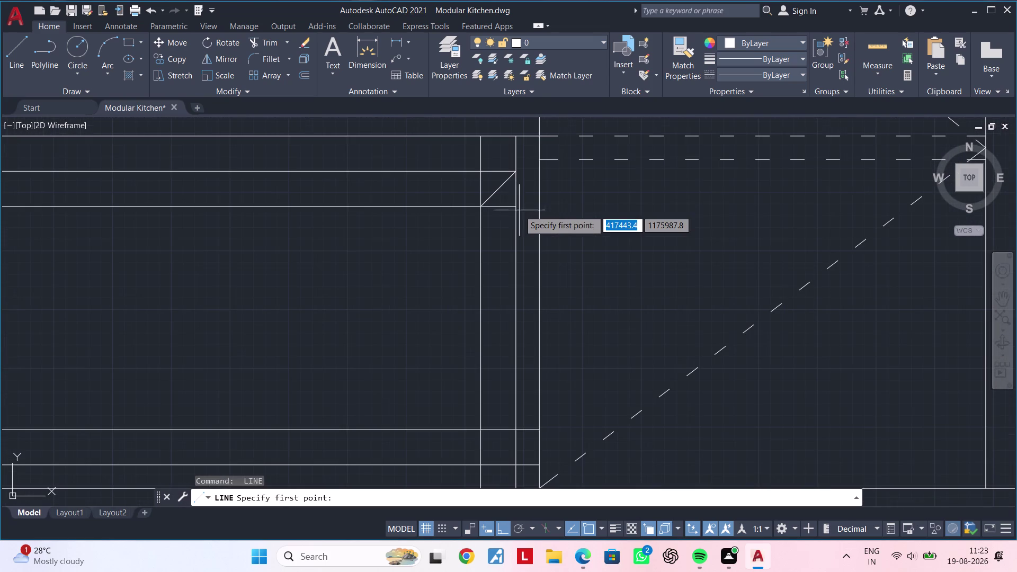
scroll(up, 3)
click(518, 211)
scroll(down, 3)
middle_drag(480, 315, 492, 295)
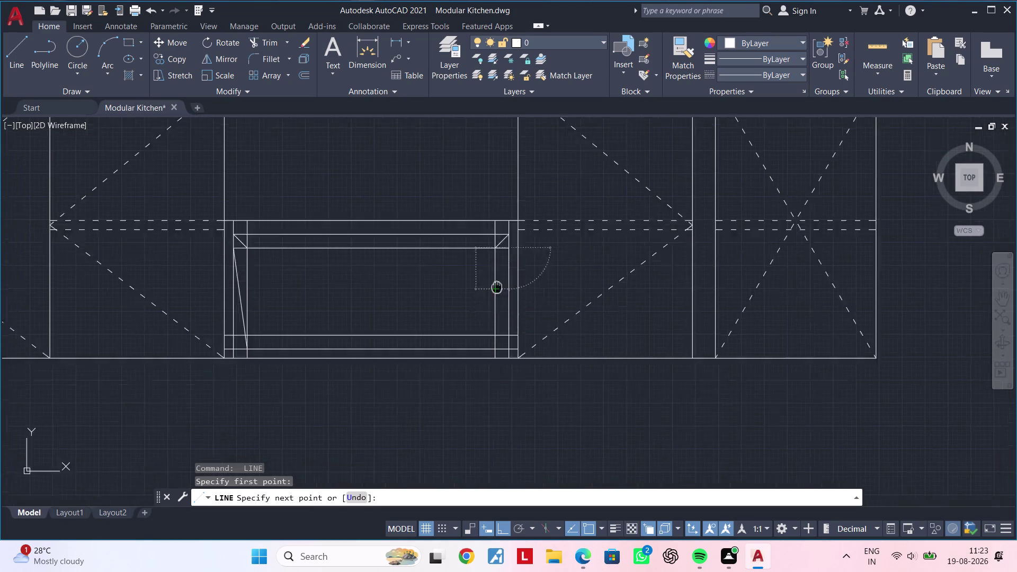
middle_drag(492, 295, 530, 238)
scroll(up, 3)
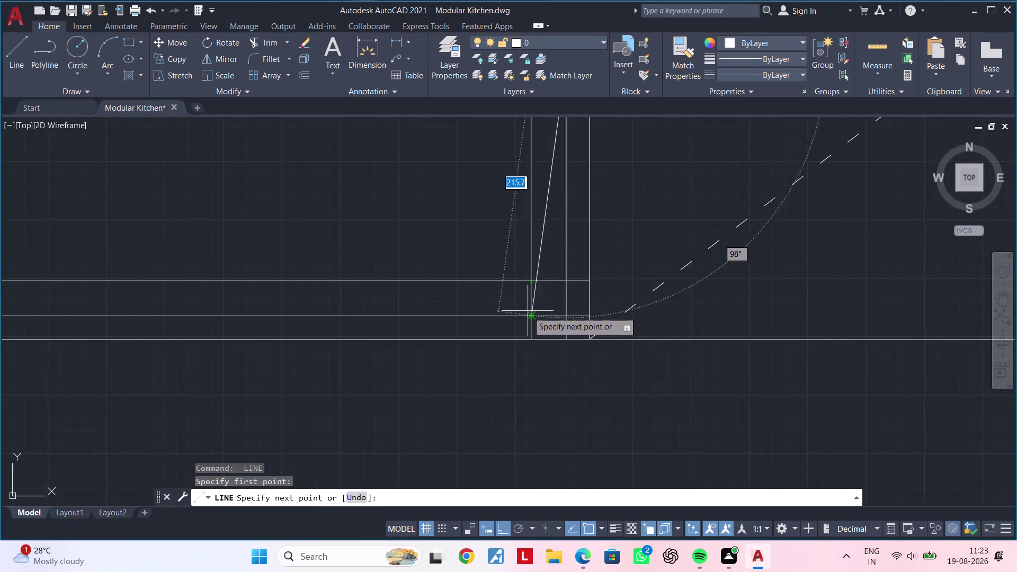
click(529, 315)
scroll(down, 3)
key(Escape)
middle_drag(460, 282, 549, 270)
key(Escape)
key(Escape)
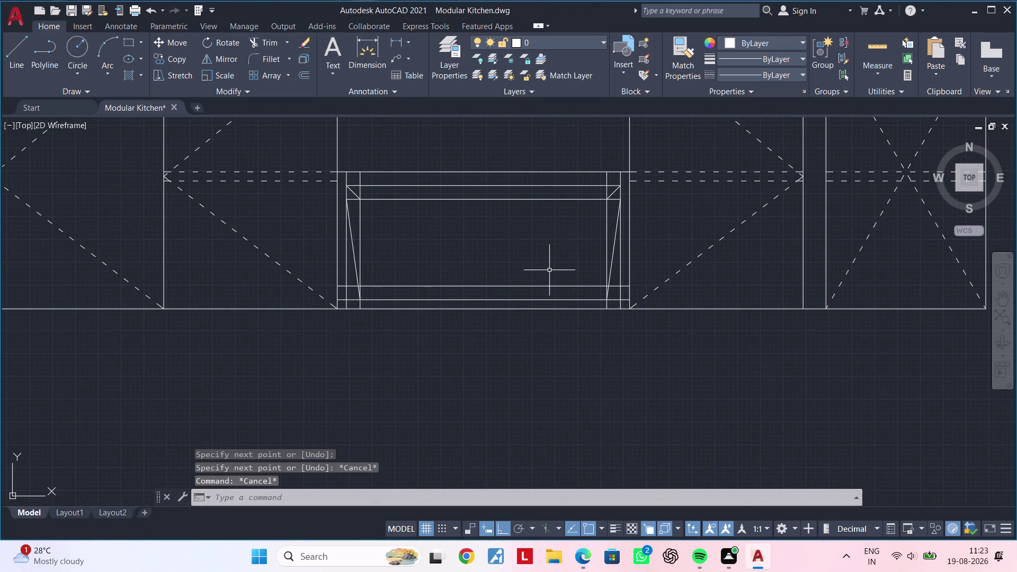
text(tr)
key(space)
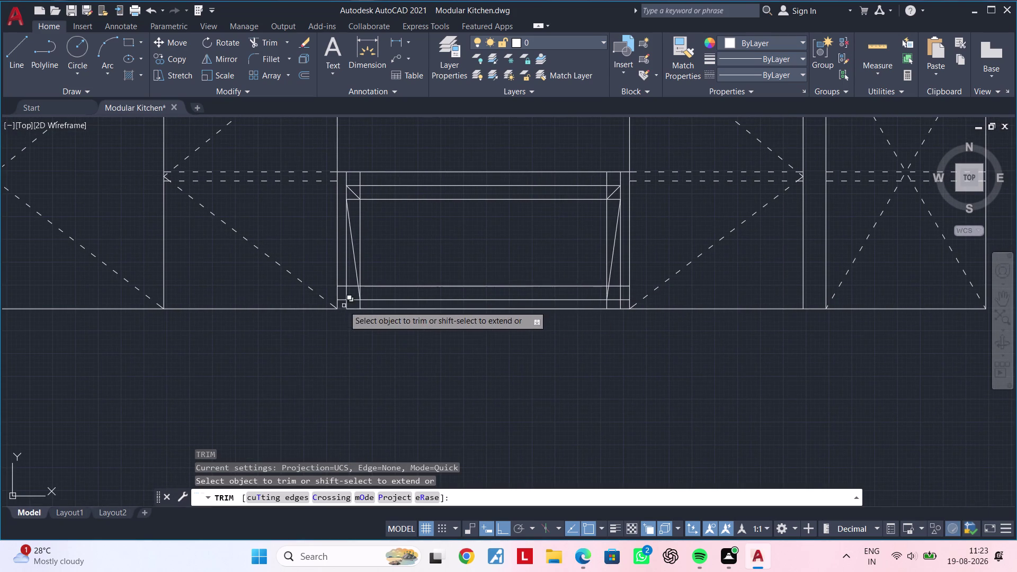
Fence-trim the leftover line stubs along the frame's left side.
scroll(up, 3)
click(356, 259)
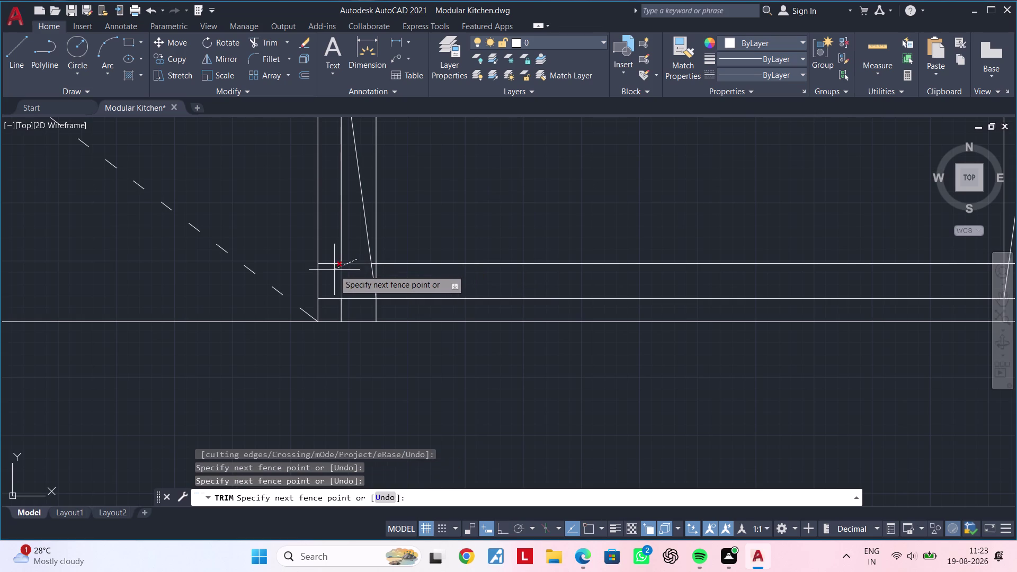
click(333, 262)
drag(332, 275, 337, 287)
click(336, 302)
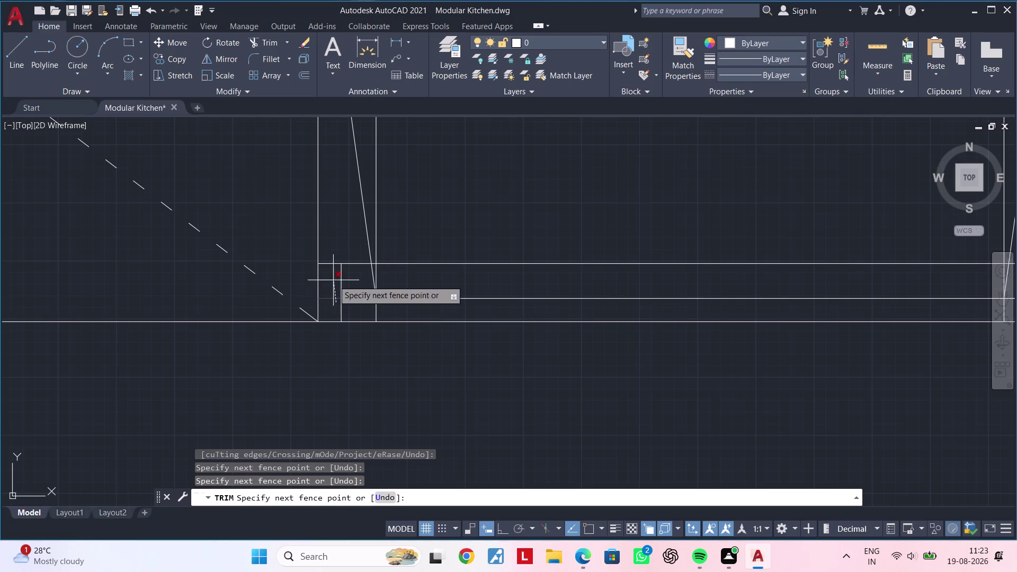
click(332, 258)
click(351, 256)
click(355, 305)
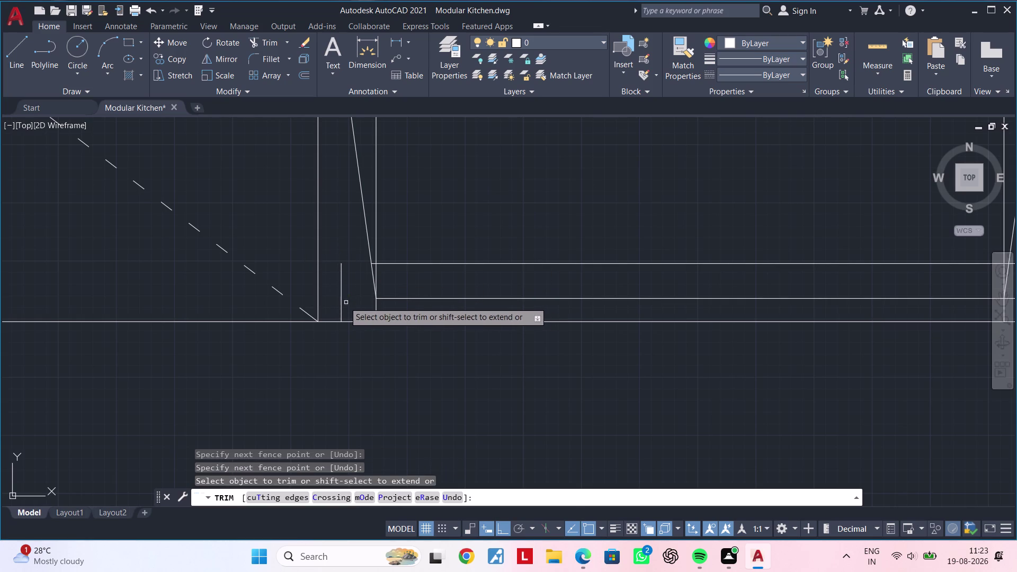
click(341, 299)
scroll(down, 3)
middle_drag(541, 295, 462, 295)
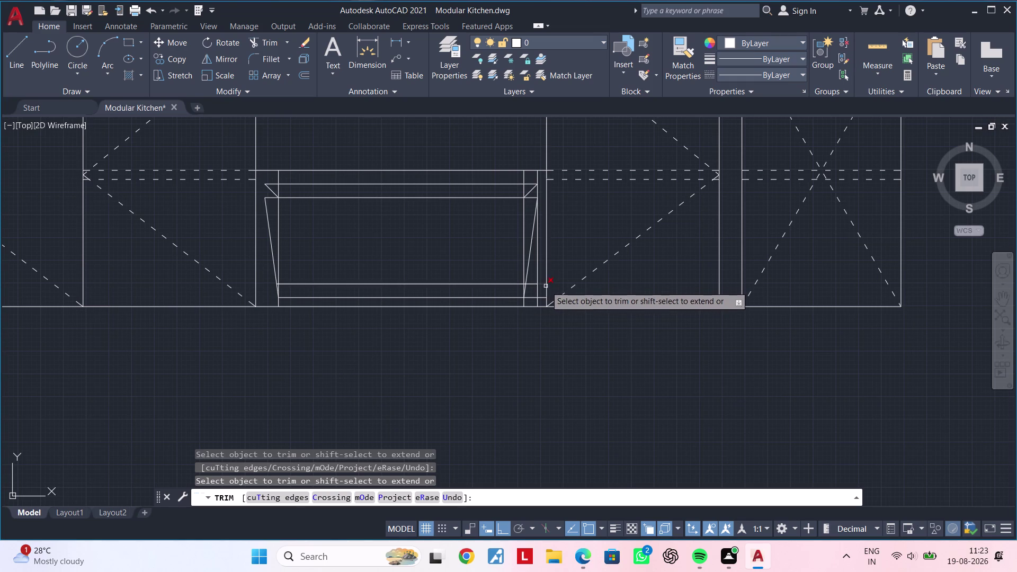
scroll(up, 3)
click(264, 303)
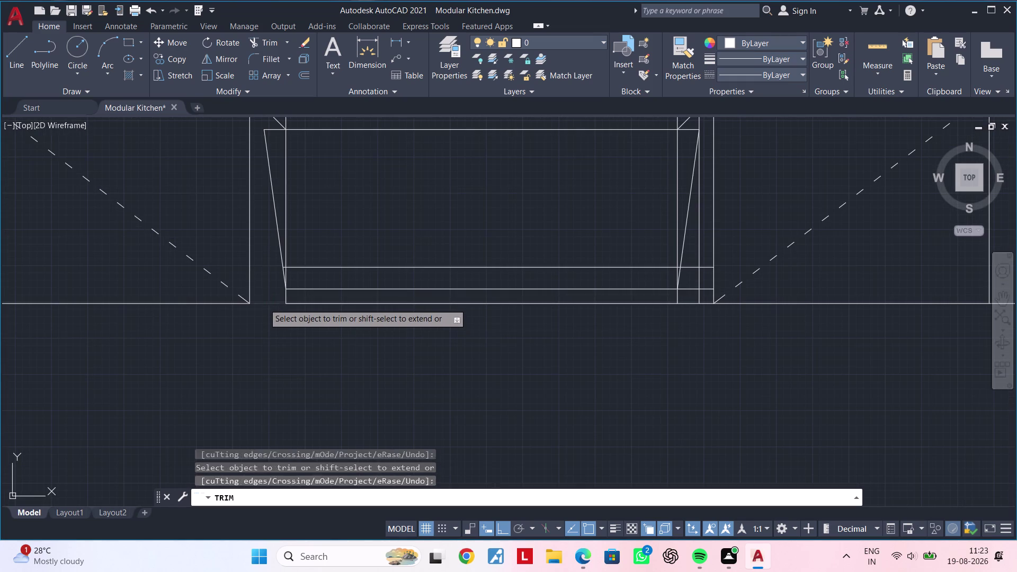
Fence-trim the leftover stubs around the drawer frame's right corner.
middle_drag(515, 327, 361, 346)
scroll(up, 3)
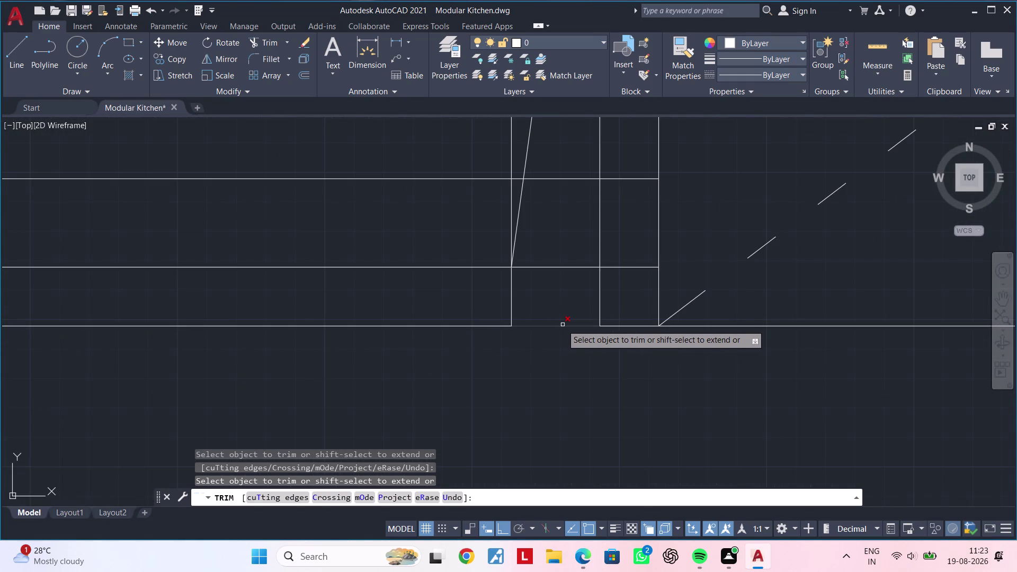
click(562, 324)
drag(556, 308, 559, 162)
click(560, 161)
scroll(down, 3)
middle_drag(561, 221, 563, 244)
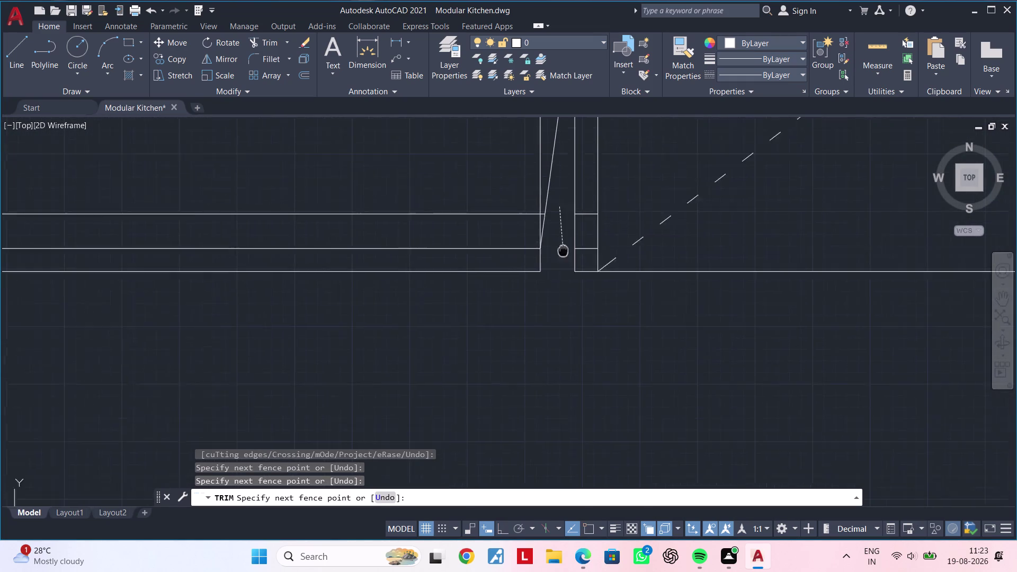
middle_drag(563, 244, 561, 297)
click(558, 253)
scroll(up, 3)
click(585, 258)
drag(585, 259, 584, 260)
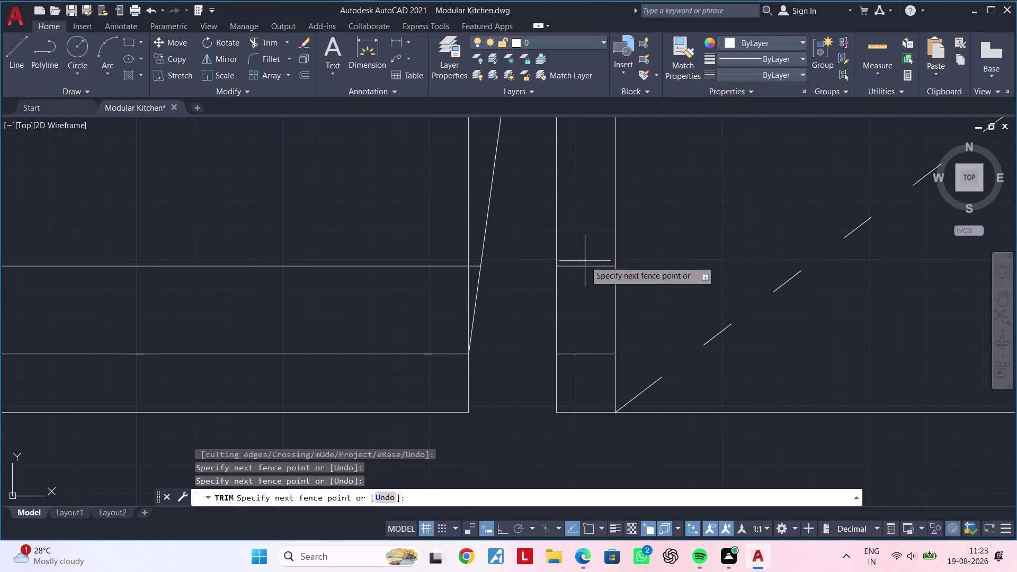
drag(584, 260, 587, 362)
click(585, 357)
Trim the horizontal lines extending past the slanted side edges.
scroll(down, 3)
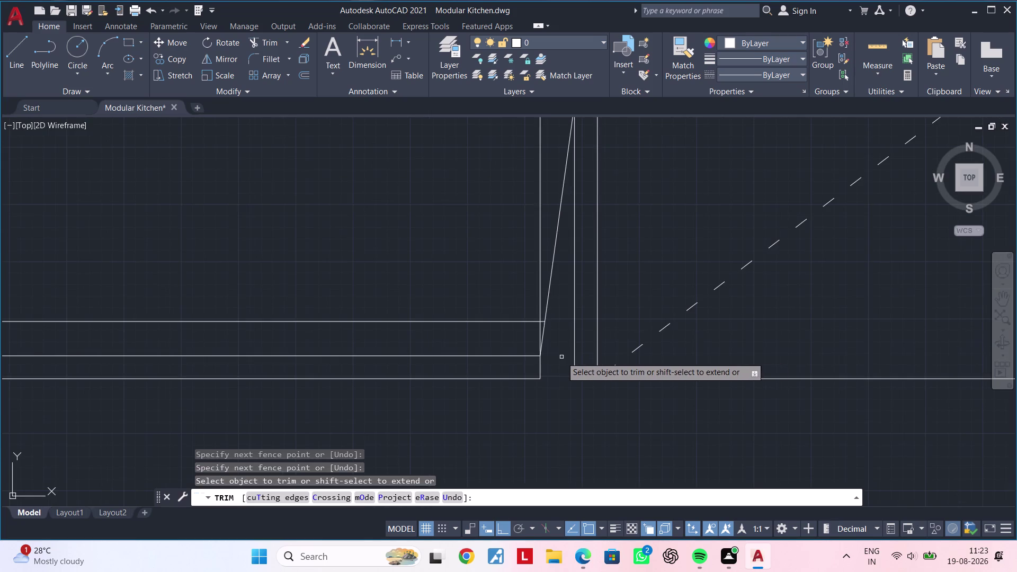
scroll(down, 3)
middle_drag(552, 357, 583, 364)
scroll(up, 3)
scroll(up, 3)
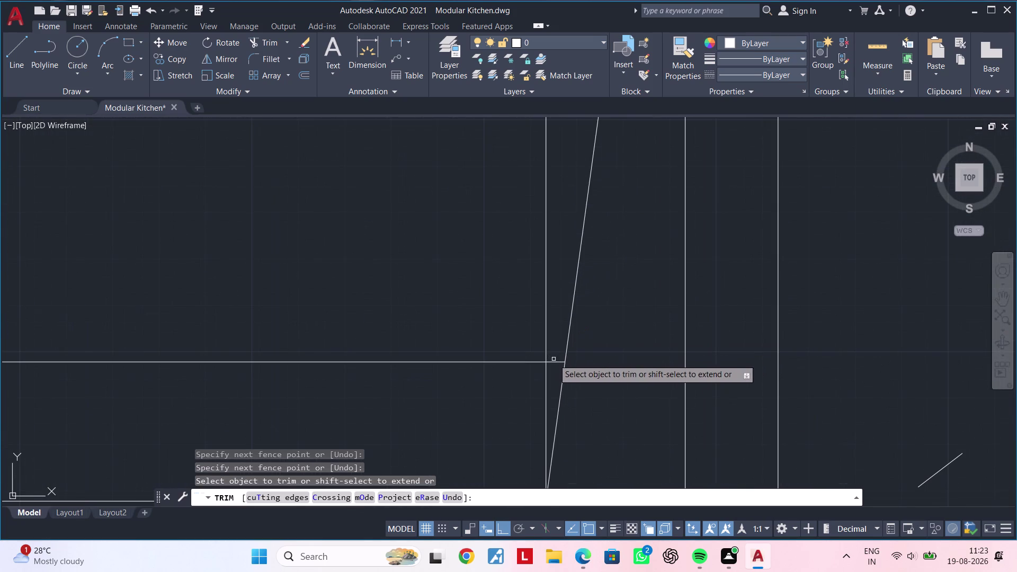
click(554, 361)
scroll(down, 3)
middle_drag(418, 365, 655, 357)
scroll(up, 3)
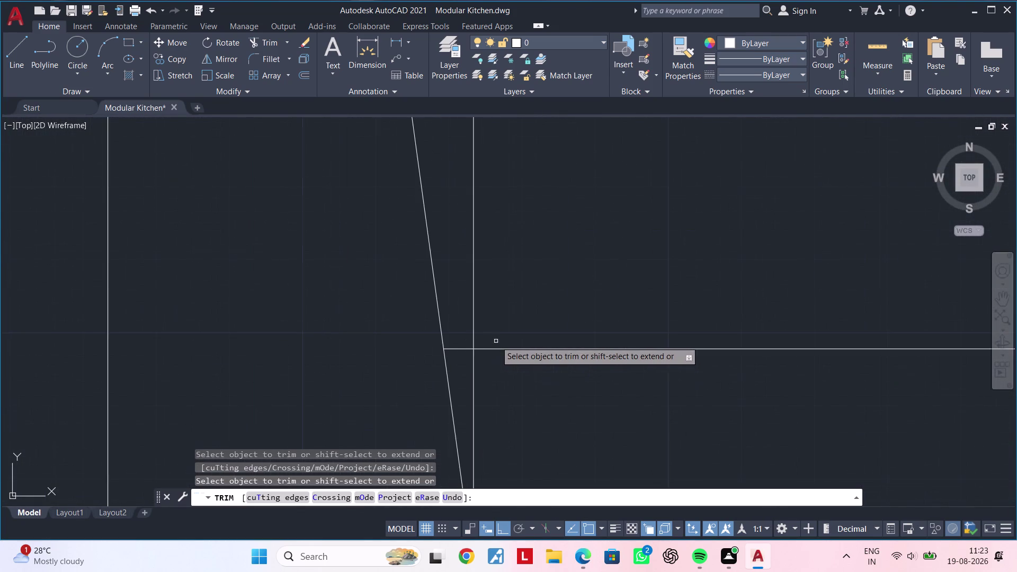
click(458, 347)
scroll(down, 3)
middle_drag(651, 279, 540, 340)
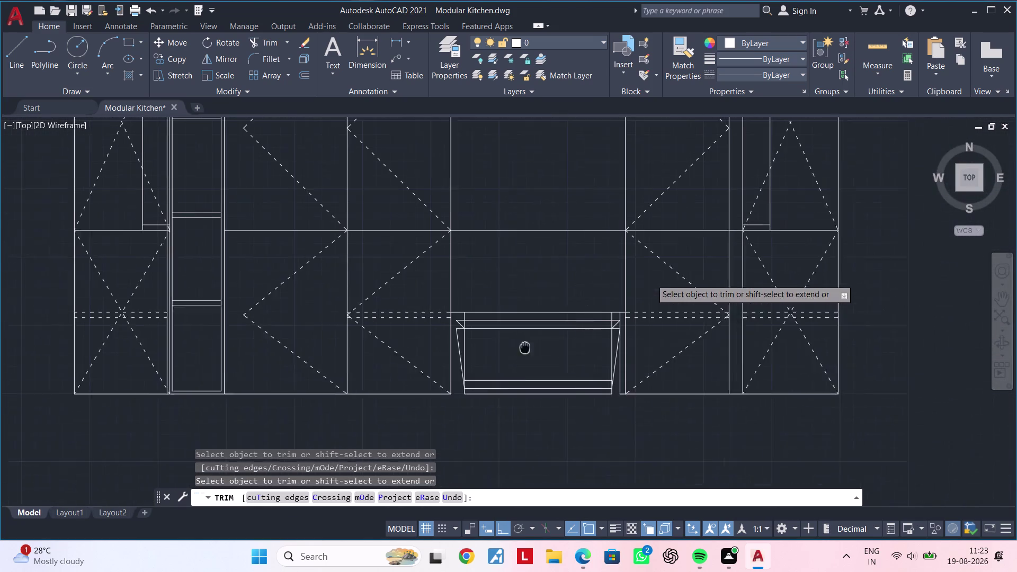
middle_drag(540, 340, 496, 355)
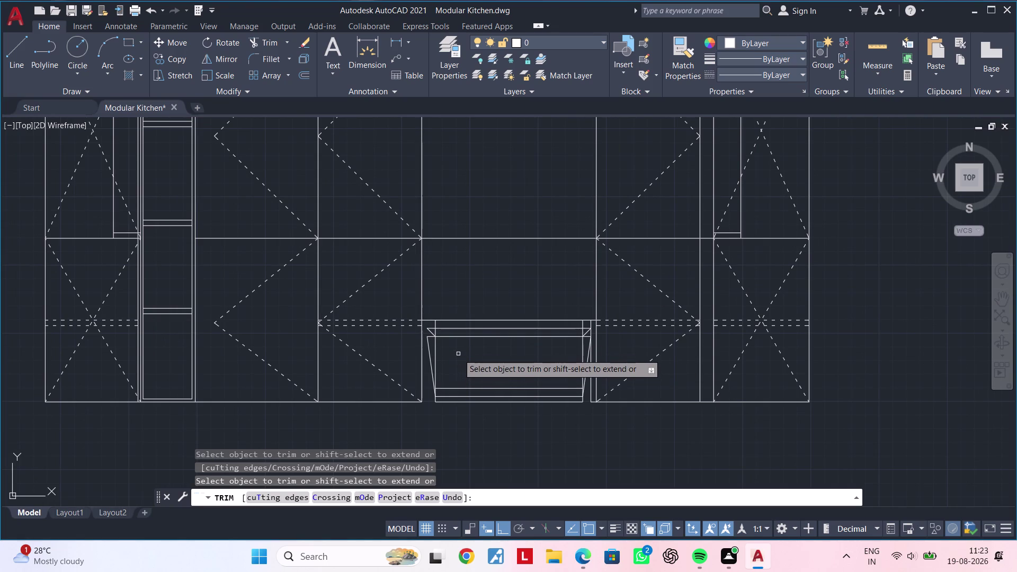
middle_drag(458, 356, 475, 385)
scroll(up, 3)
scroll(up, 3)
middle_drag(433, 353, 437, 391)
key(Escape)
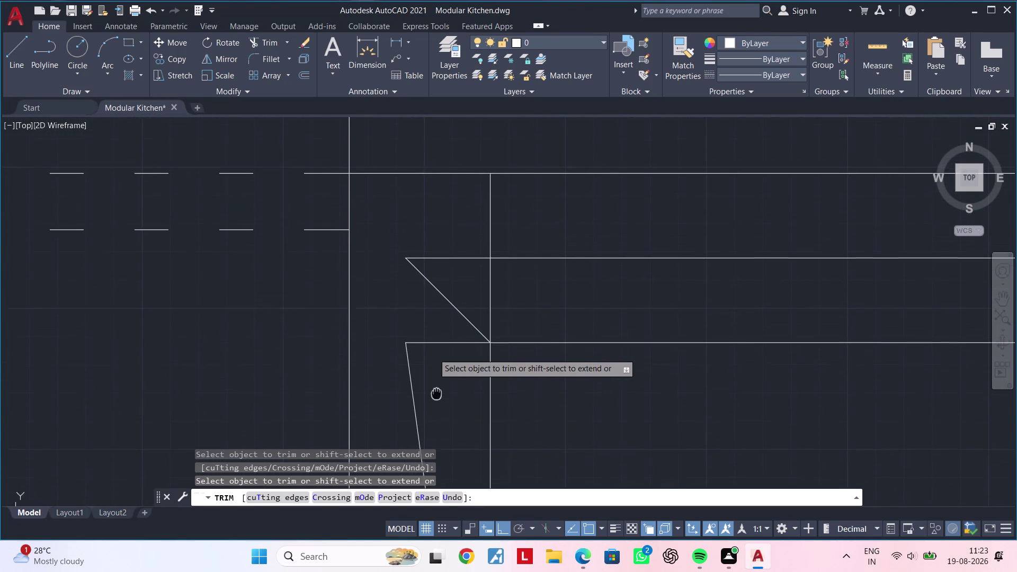
middle_drag(436, 391, 437, 395)
key(Escape)
key(Escape)
key(Escape)
Draw a vertical line from the lower angled corner up to the top horizontal line.
text(l)
key(space)
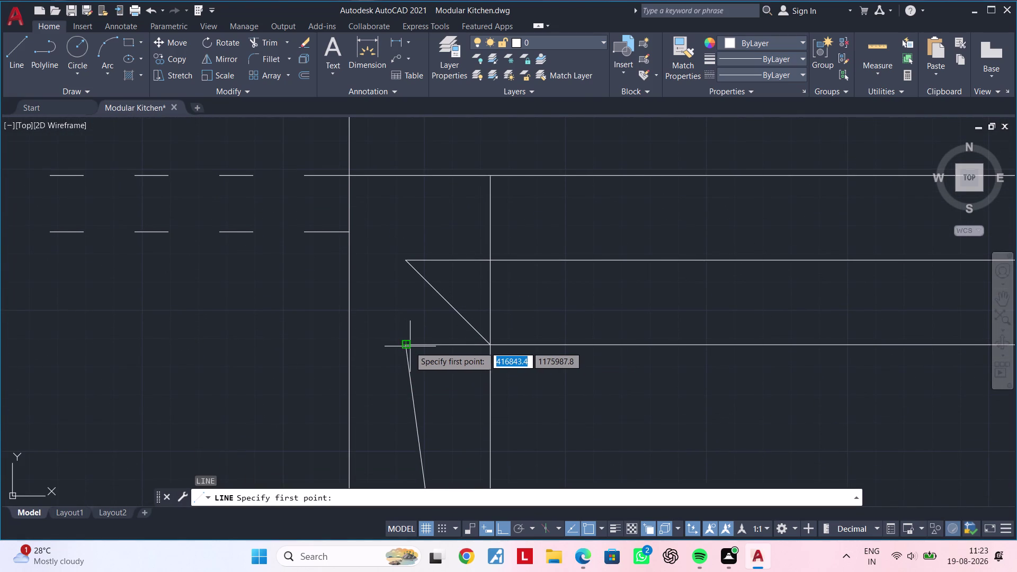
click(406, 346)
click(405, 176)
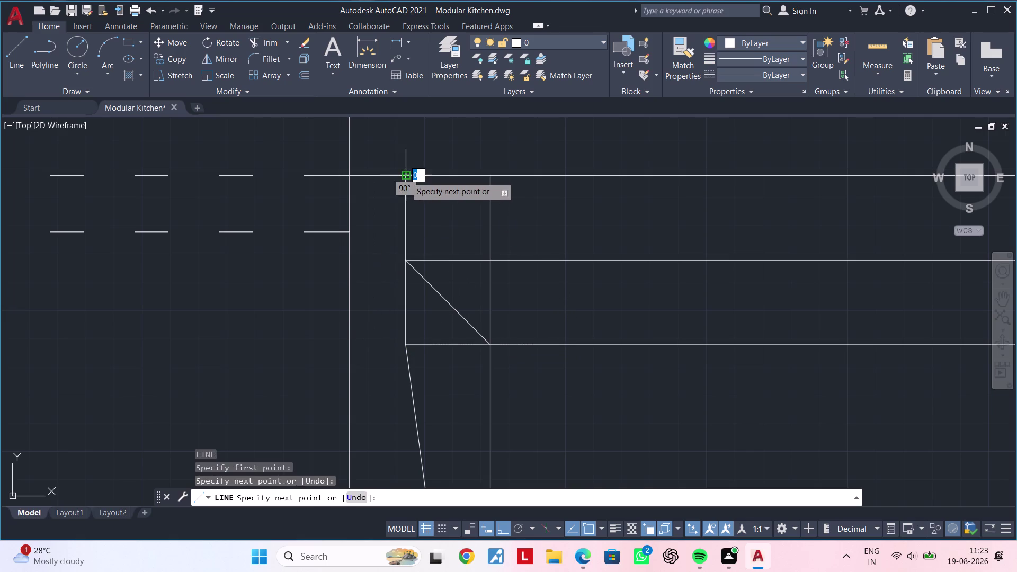
key(Escape)
scroll(down, 3)
middle_drag(615, 311, 301, 297)
middle_drag(546, 316, 289, 321)
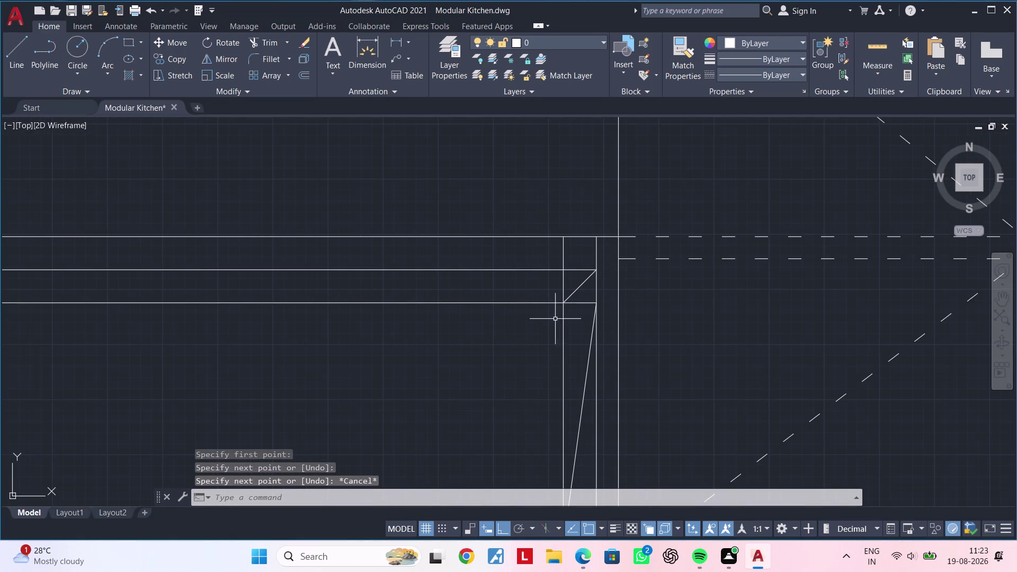
middle_drag(458, 352, 507, 338)
scroll(down, 3)
middle_drag(453, 352, 444, 297)
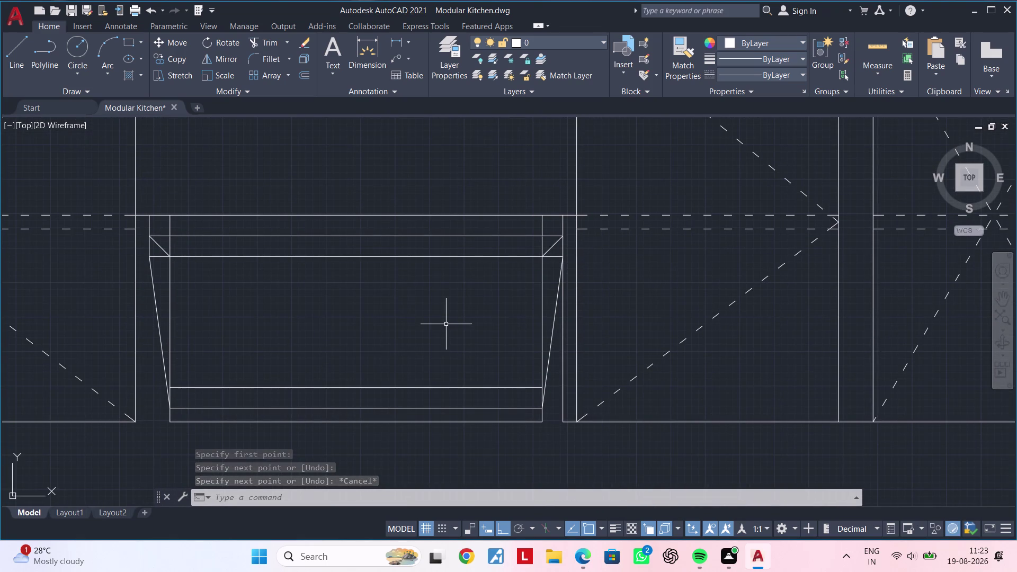
Trim stray segments beside the right angled side and at the sink front's top-left corner.
key(Escape)
key(Escape)
text(t)
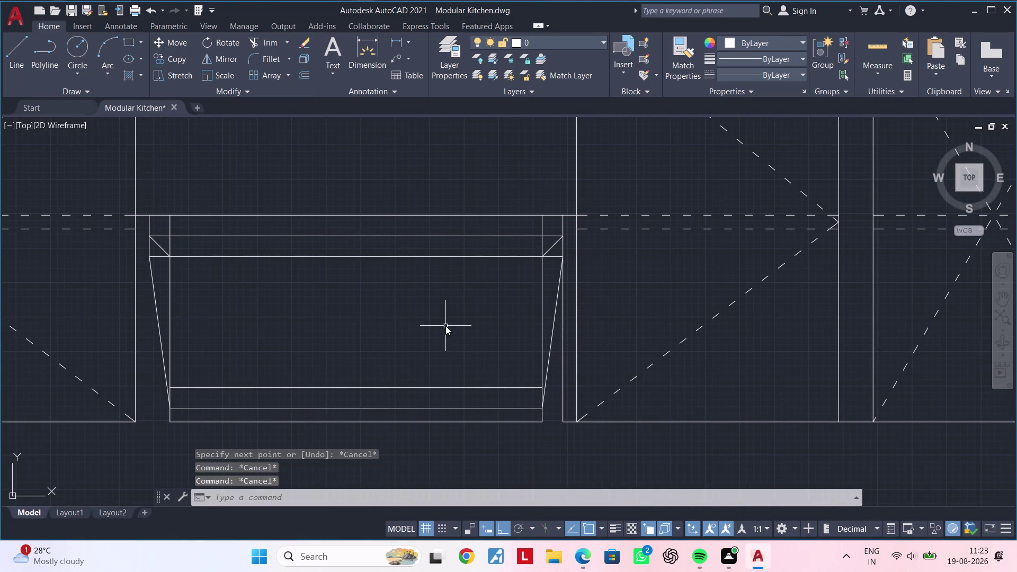
text(r)
key(space)
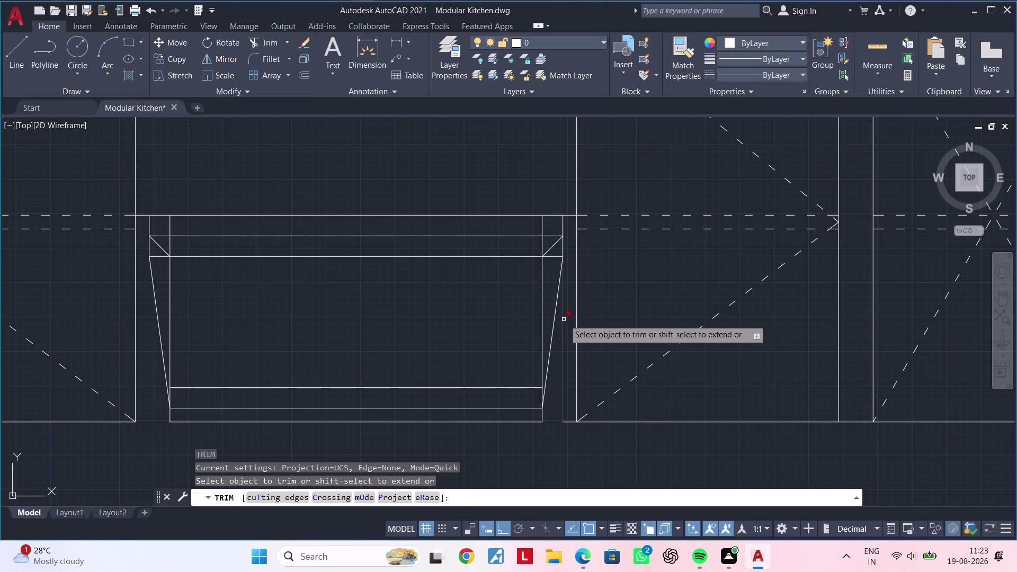
click(563, 319)
click(568, 421)
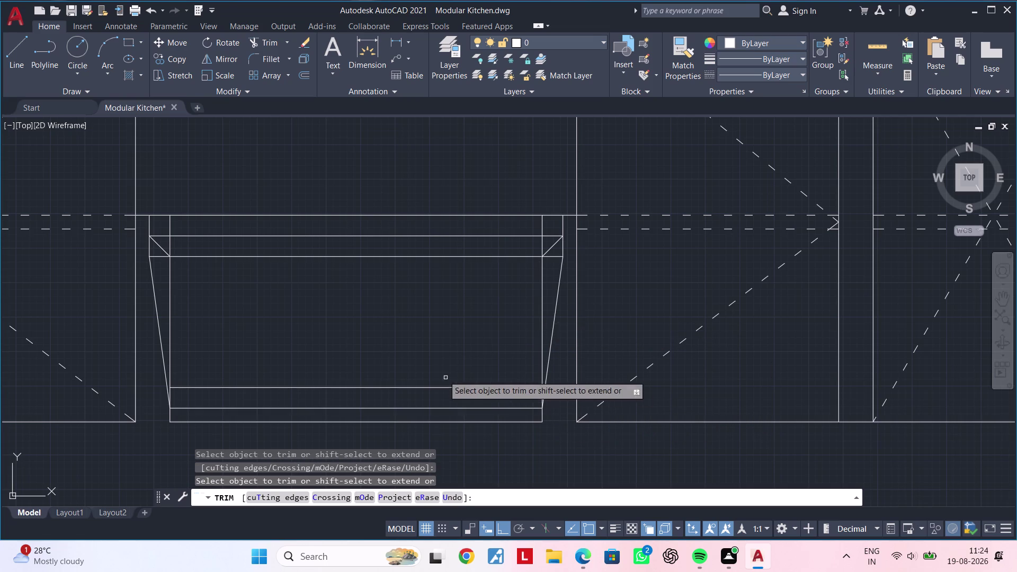
middle_drag(417, 347, 535, 351)
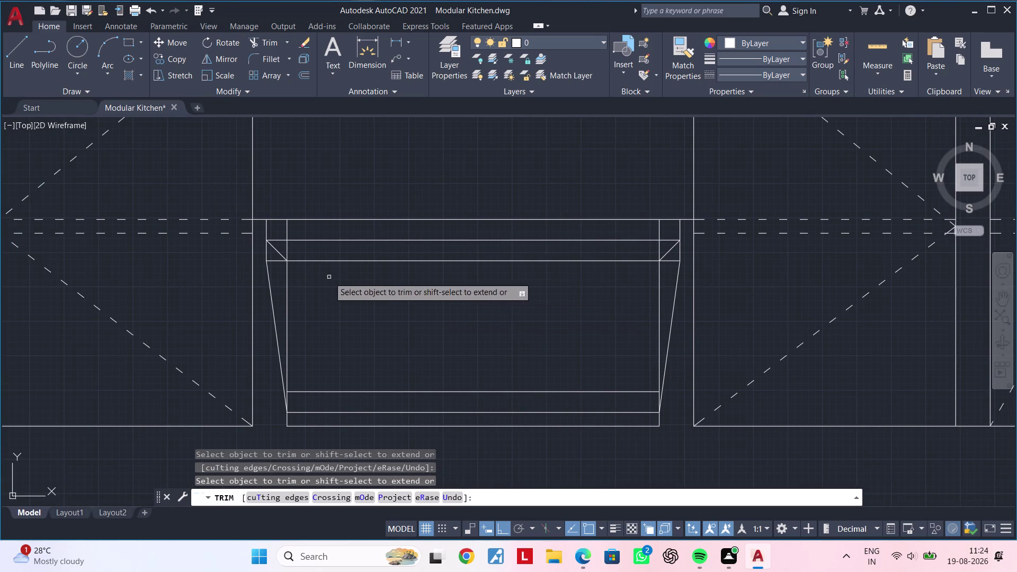
click(277, 261)
middle_drag(540, 305, 491, 319)
scroll(up, 3)
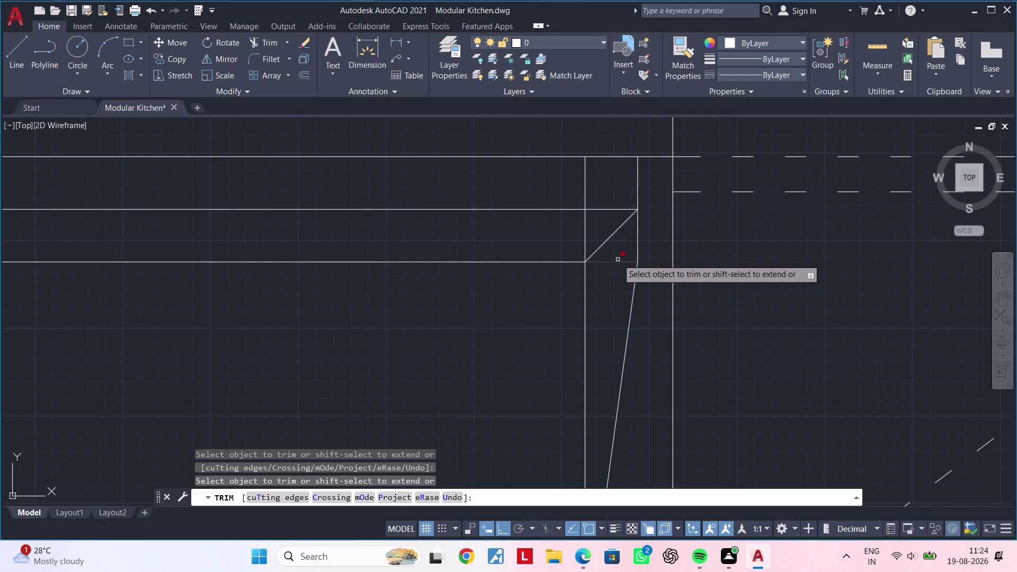
click(616, 264)
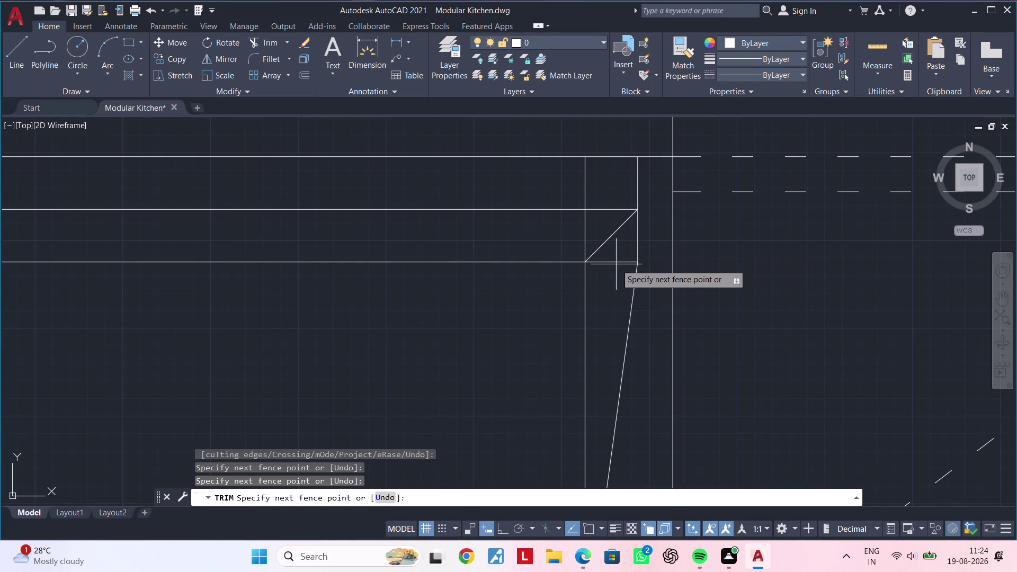
click(616, 259)
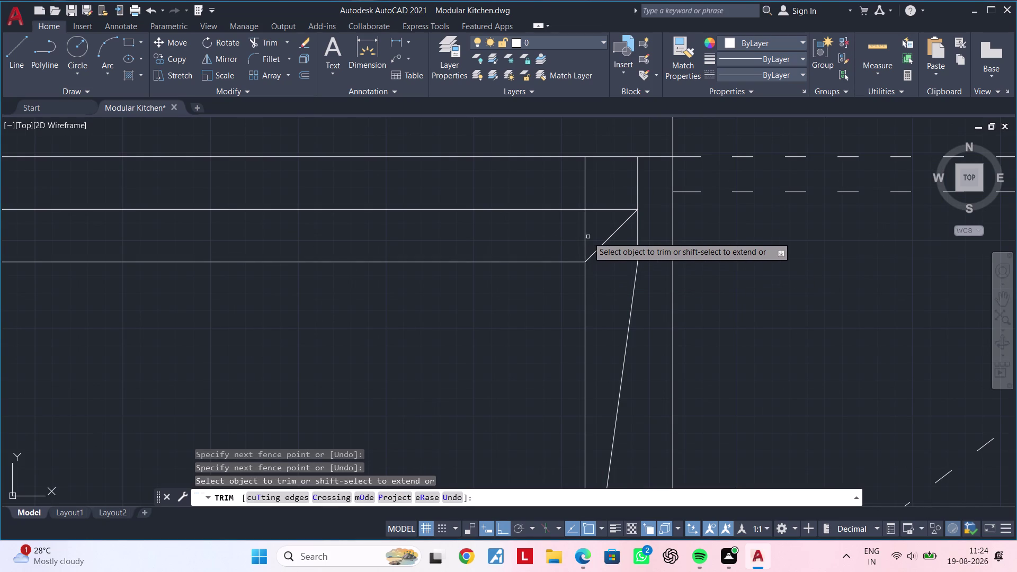
click(584, 237)
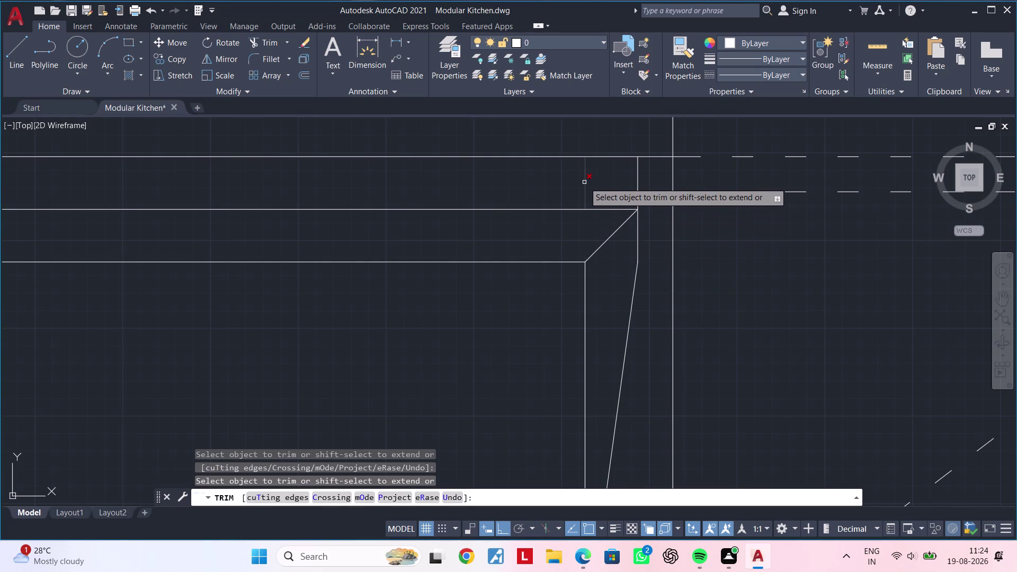
click(584, 182)
Trim the stray lines and vertical stub at the other top corner.
scroll(down, 3)
middle_drag(539, 238, 695, 236)
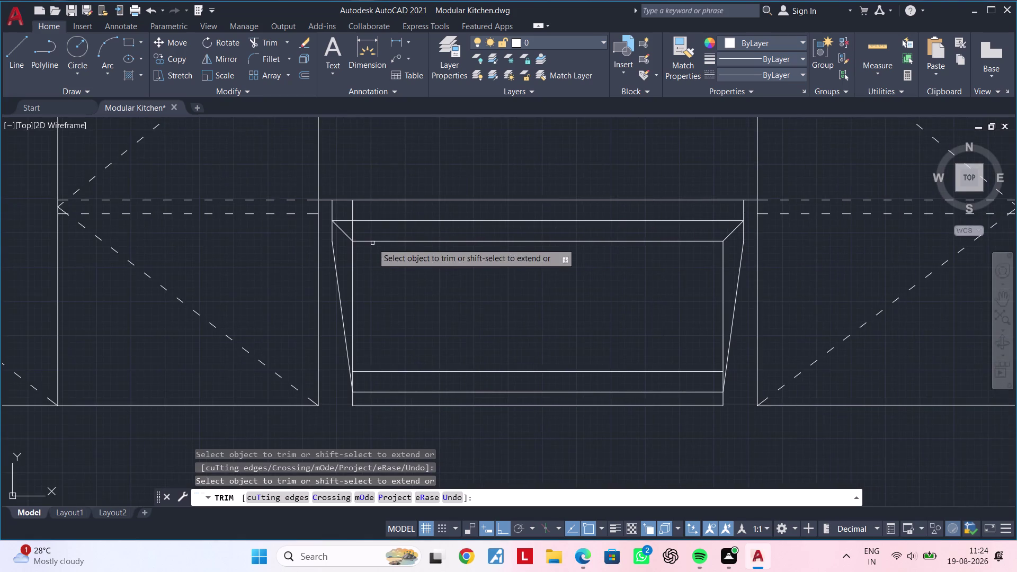
scroll(up, 3)
click(340, 198)
click(364, 191)
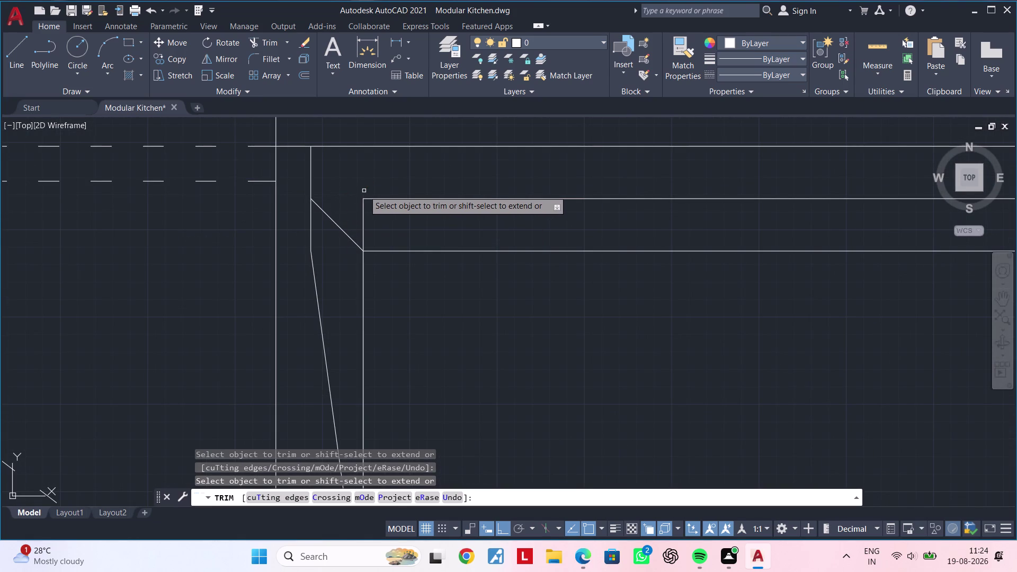
click(363, 210)
scroll(down, 3)
middle_drag(420, 235, 377, 241)
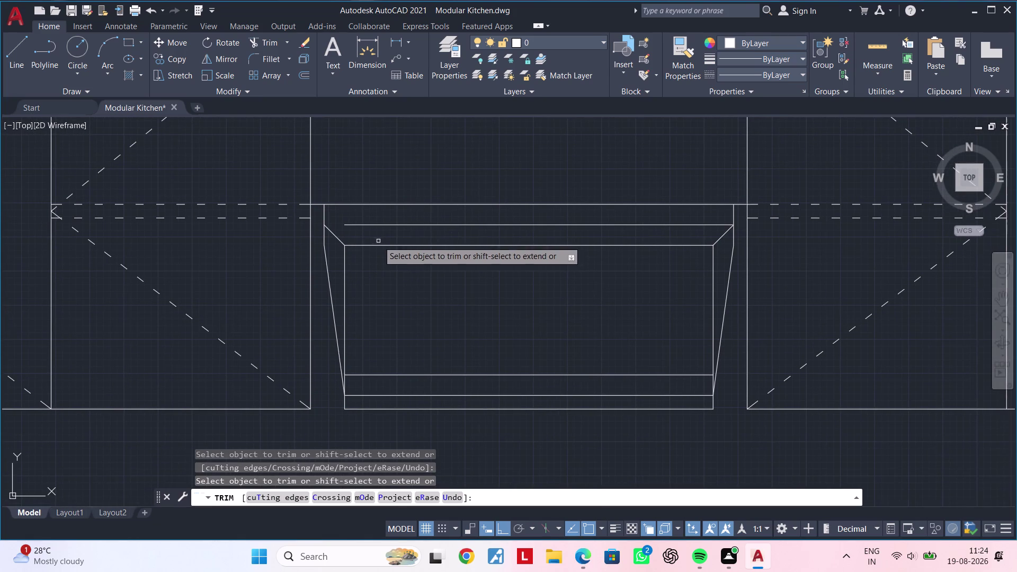
scroll(up, 3)
key(Escape)
key(Escape)
key(Escape)
key(Escape)
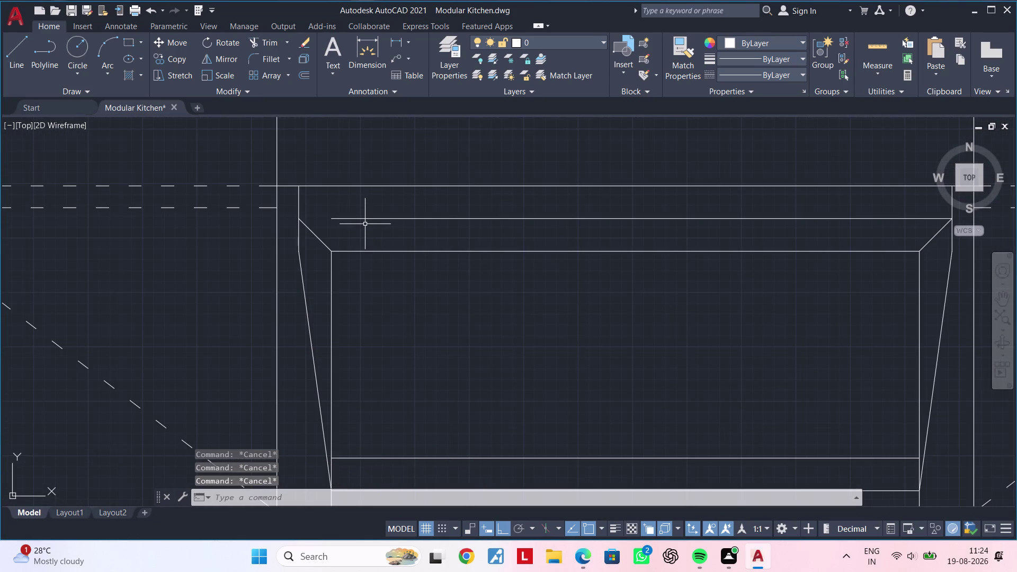
Try extending the sink cabinet's inner top line to the angled sides, then cancel and pan out.
key(e)
key(x)
key(space)
click(368, 218)
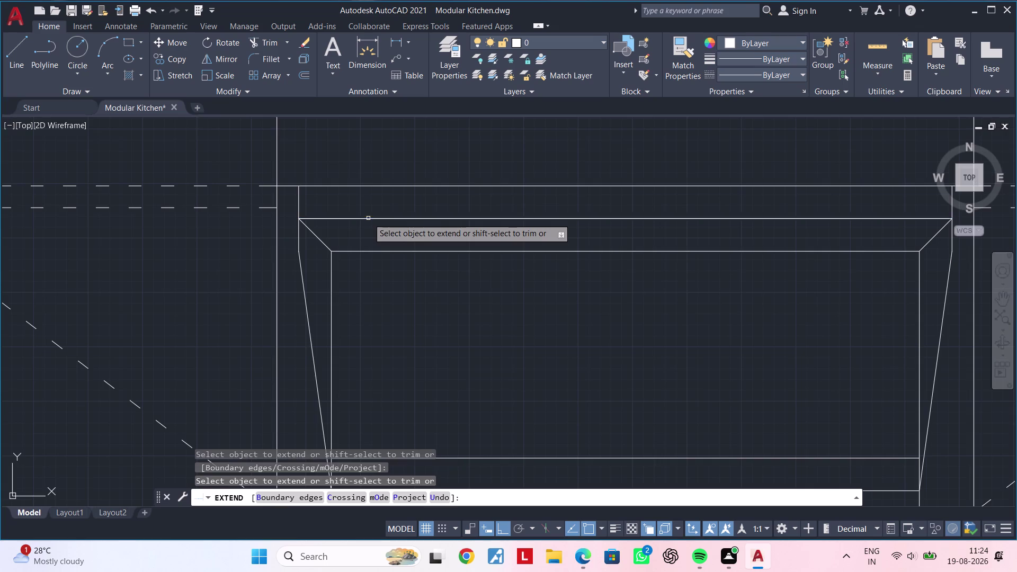
scroll(down, 3)
key(Escape)
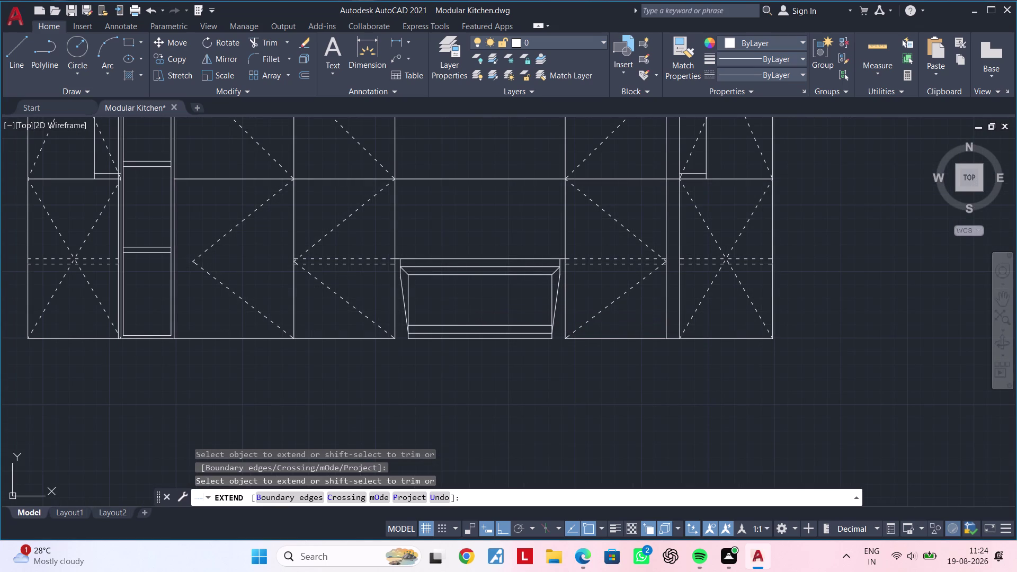
key(Escape)
key(Escape)
middle_drag(456, 300, 466, 268)
key(Escape)
key(Escape)
key(Escape)
key(Escape)
key(Escape)
key(Escape)
key(Escape)
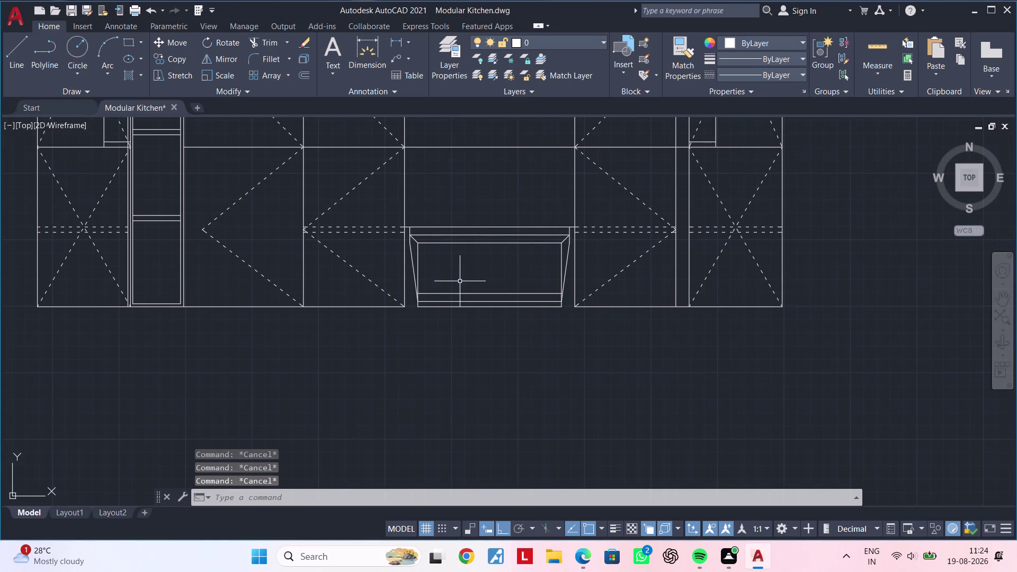
key(Escape)
key(Escape)
key(Escape)
key(Escape)
middle_drag(463, 279, 436, 295)
key(Escape)
key(Escape)
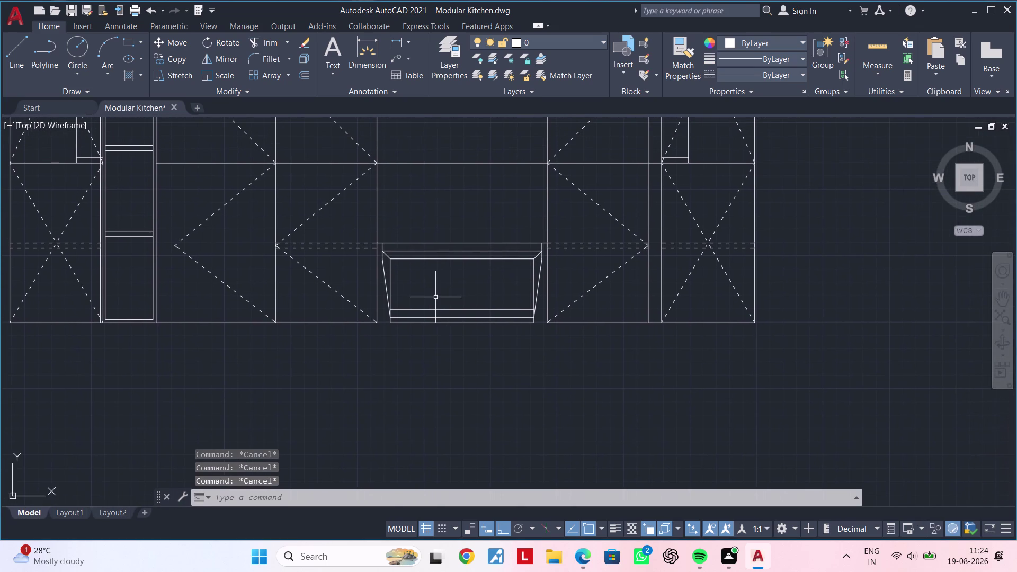
Start the RECTANGLE command inside the tapered middle bay.
key(r)
text(ec)
key(space)
scroll(up, 3)
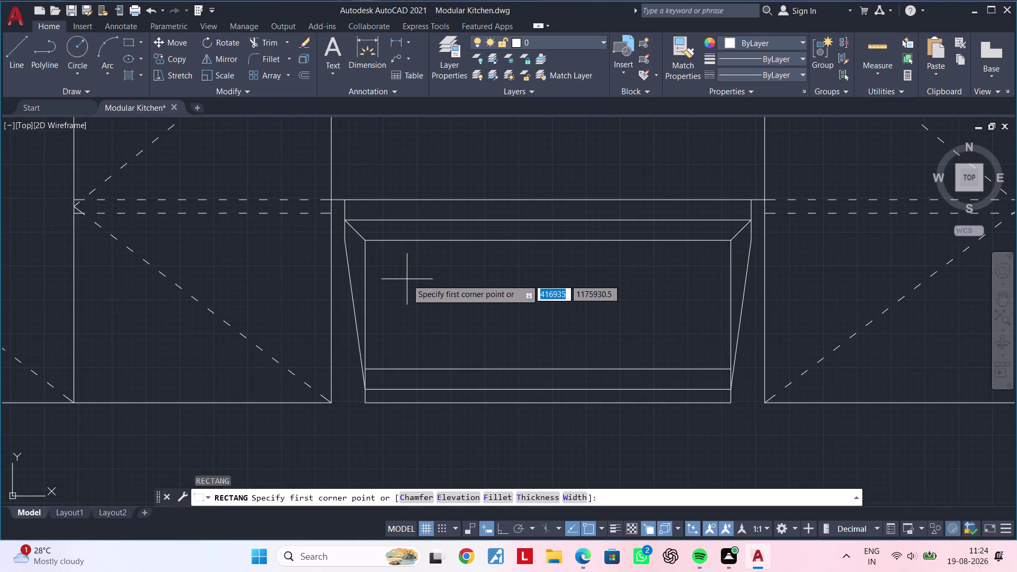
click(404, 278)
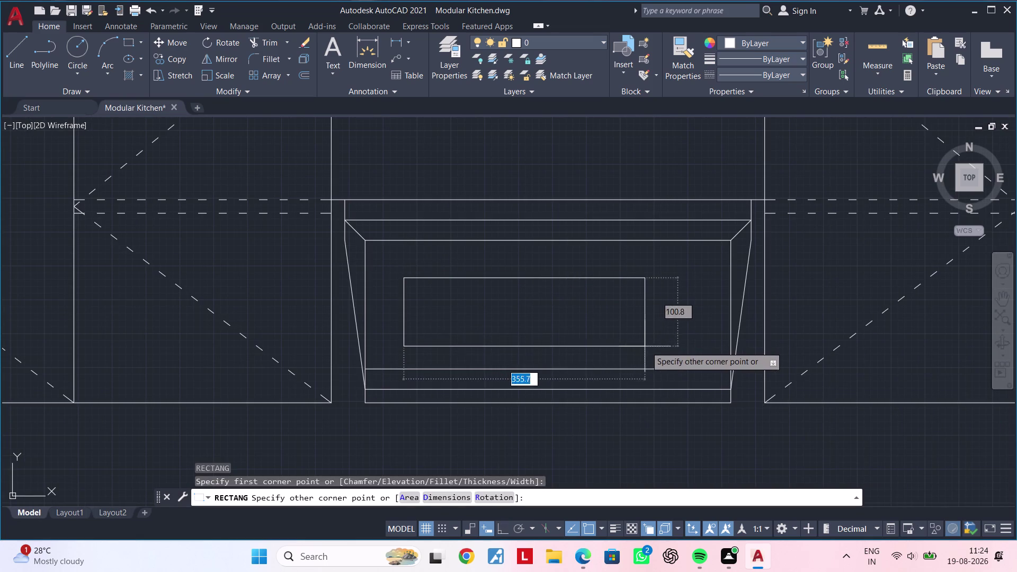
click(696, 352)
key(Escape)
middle_drag(571, 335, 608, 334)
key(Escape)
key(Escape)
key(Escape)
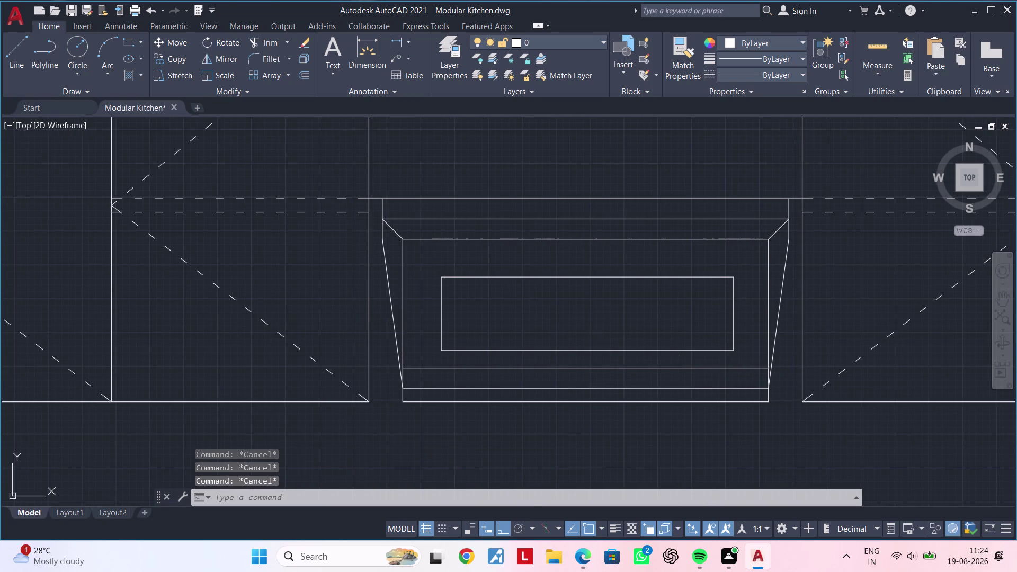
key(Escape)
key(Escape)
key(Escape)
key(l)
key(space)
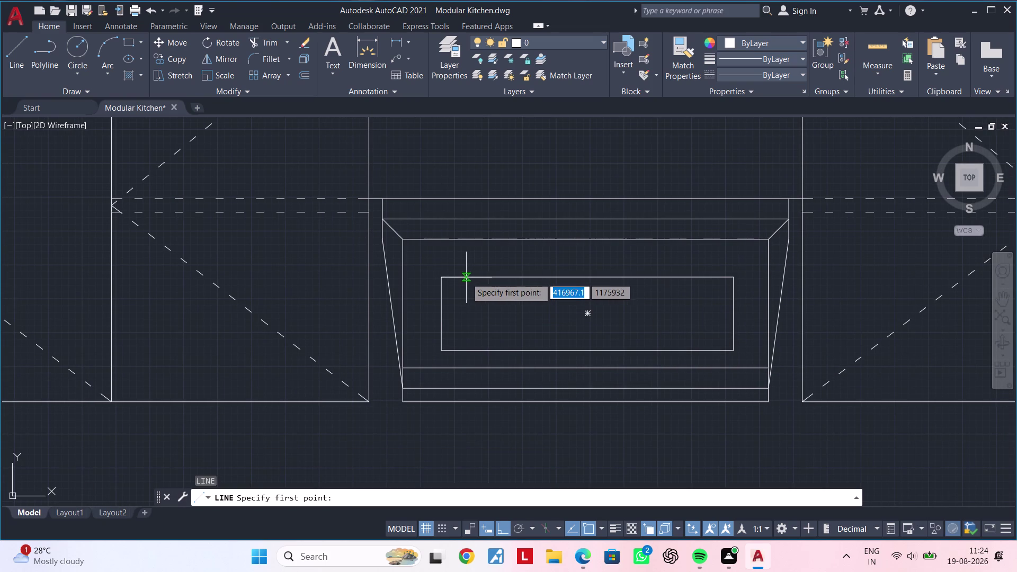
click(466, 278)
click(470, 349)
key(Escape)
key(Escape)
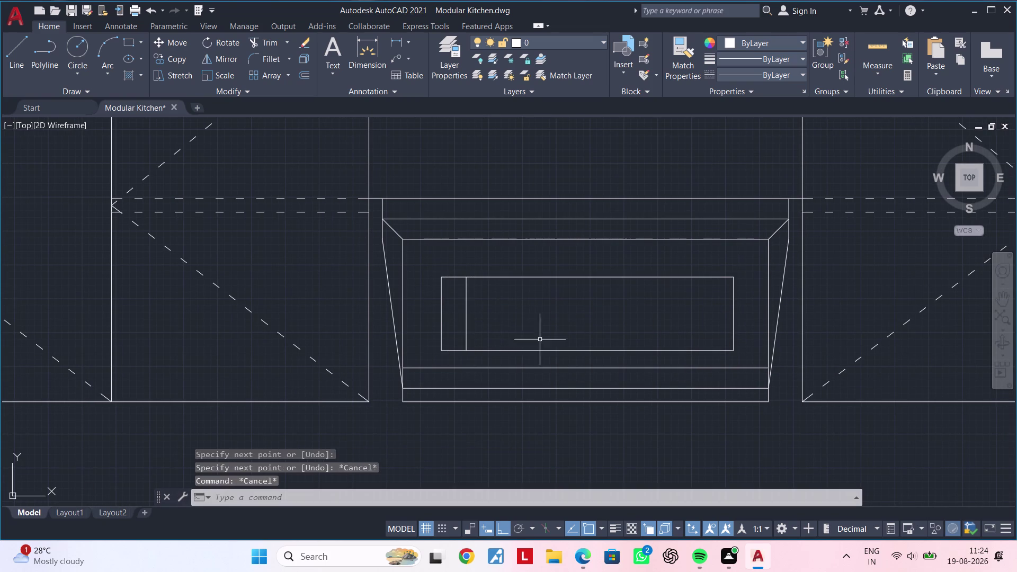
key(Escape)
text(co)
key(space)
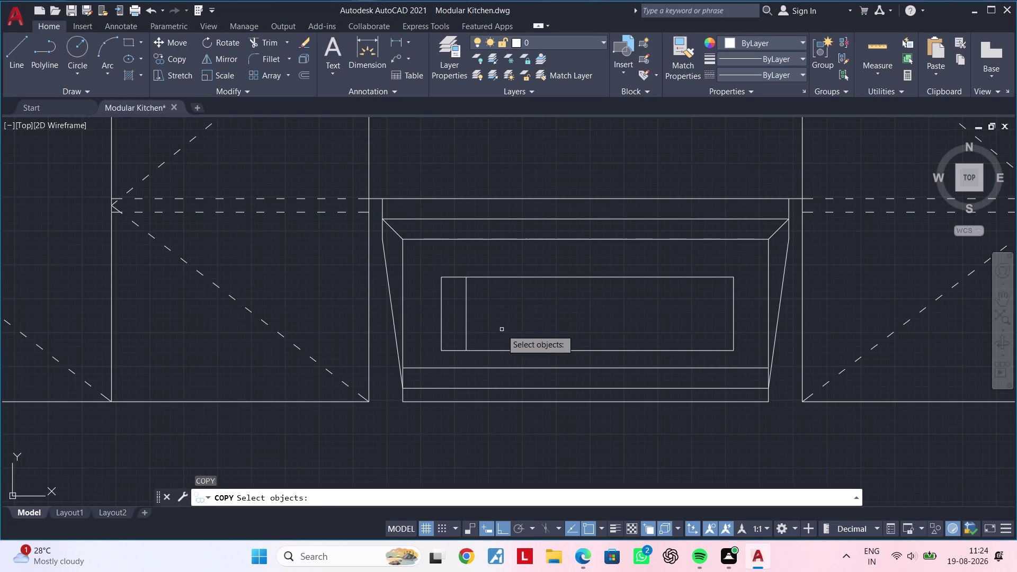
key(Escape)
key(Escape)
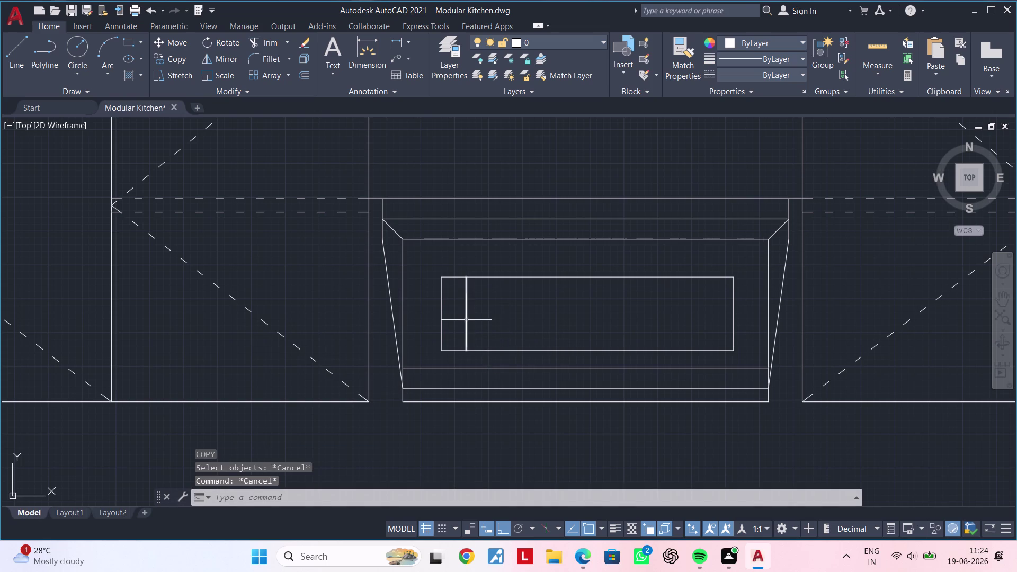
click(466, 320)
key(c)
key(o)
key(space)
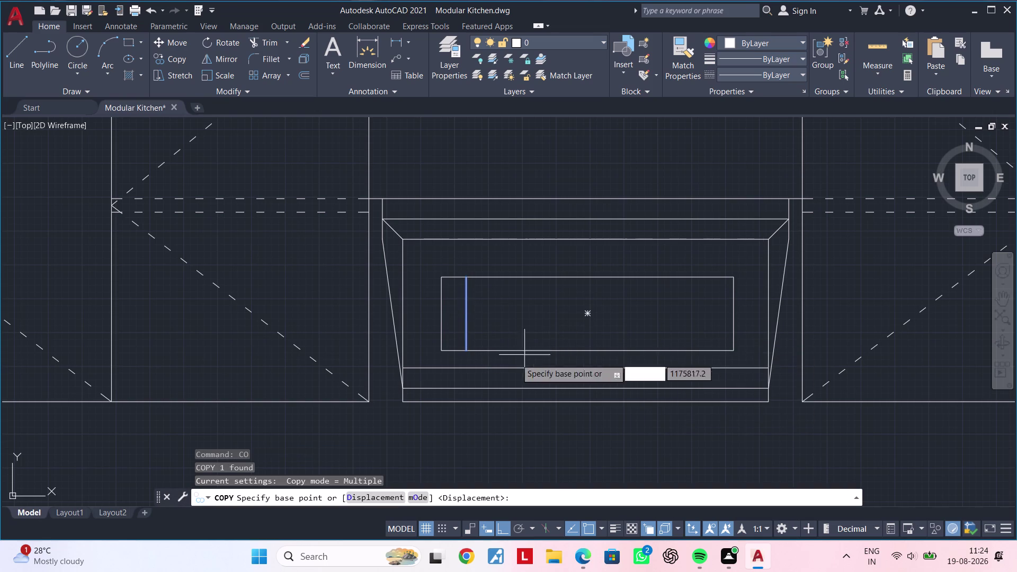
click(466, 350)
click(495, 350)
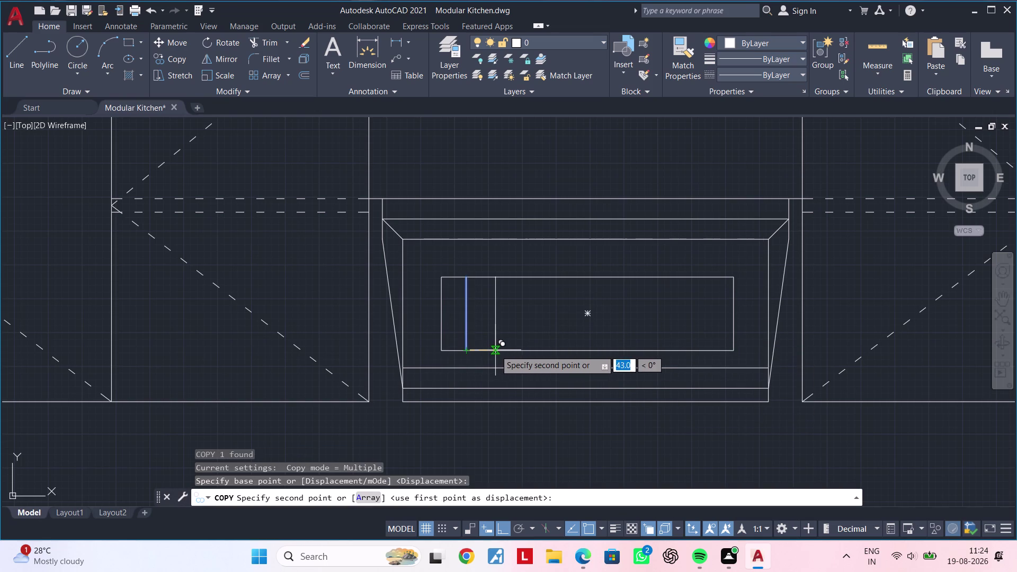
click(520, 352)
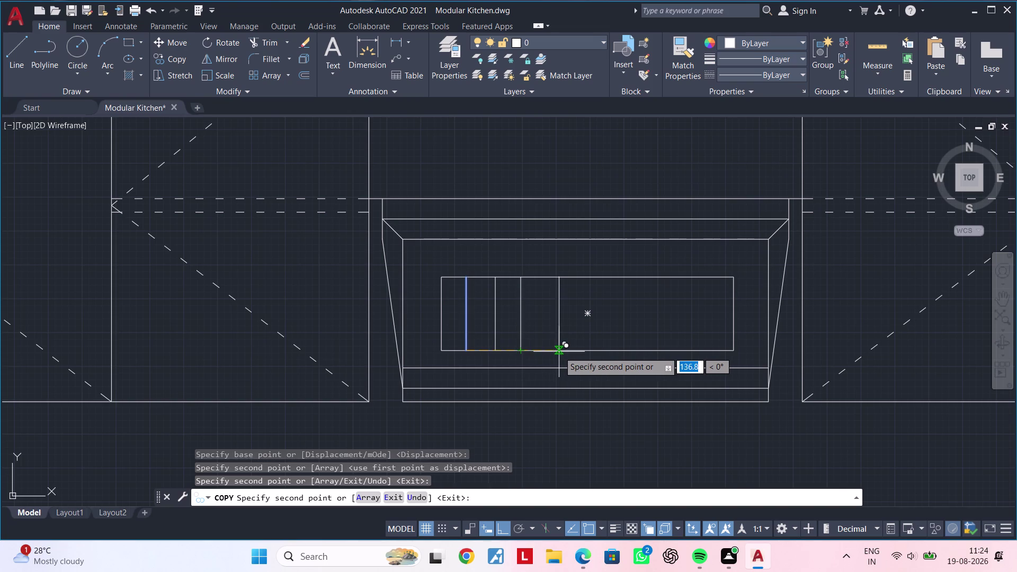
key(Escape)
key(Escape)
click(543, 322)
click(457, 328)
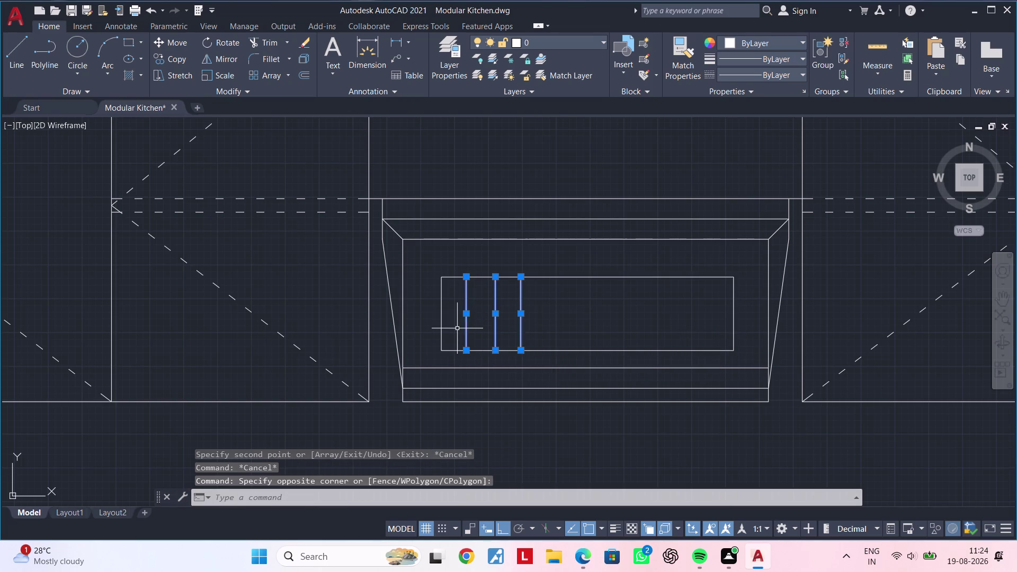
key(Delete)
middle_drag(471, 322, 480, 318)
key(Escape)
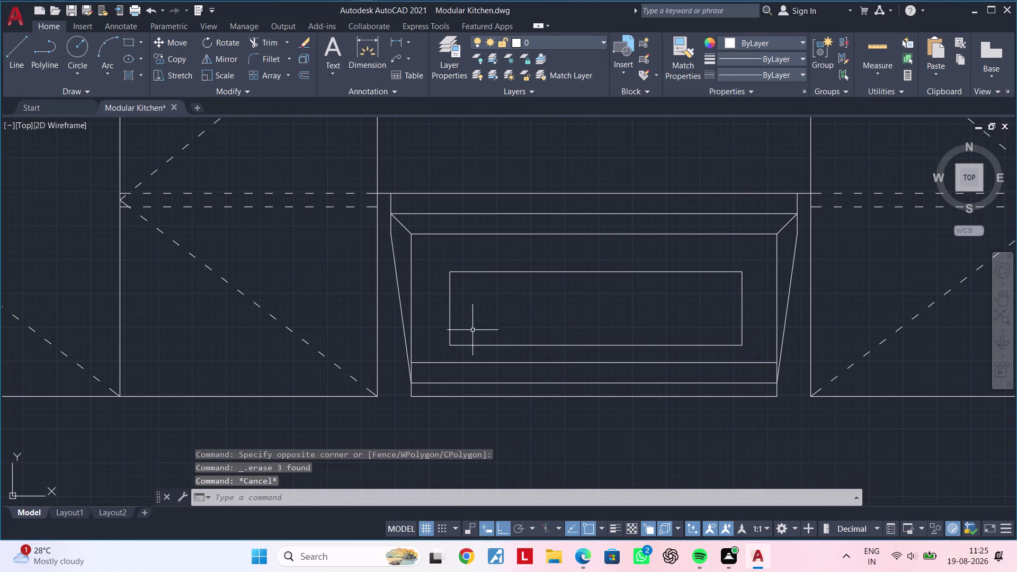
key(Escape)
key(Escape)
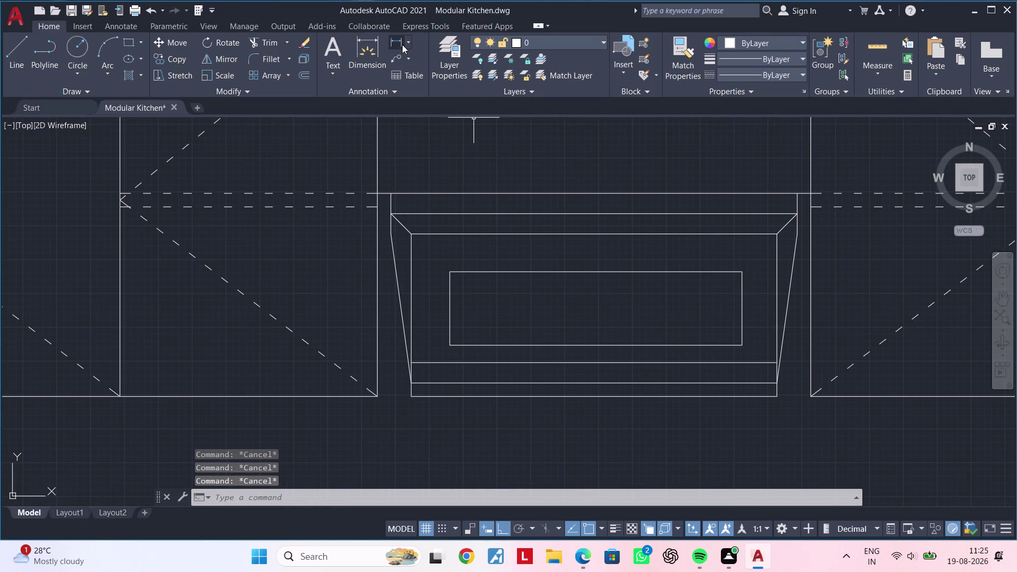
key(Escape)
key(Escape)
key(Escape)
text(of)
key(space)
key(Escape)
key(Escape)
key(Escape)
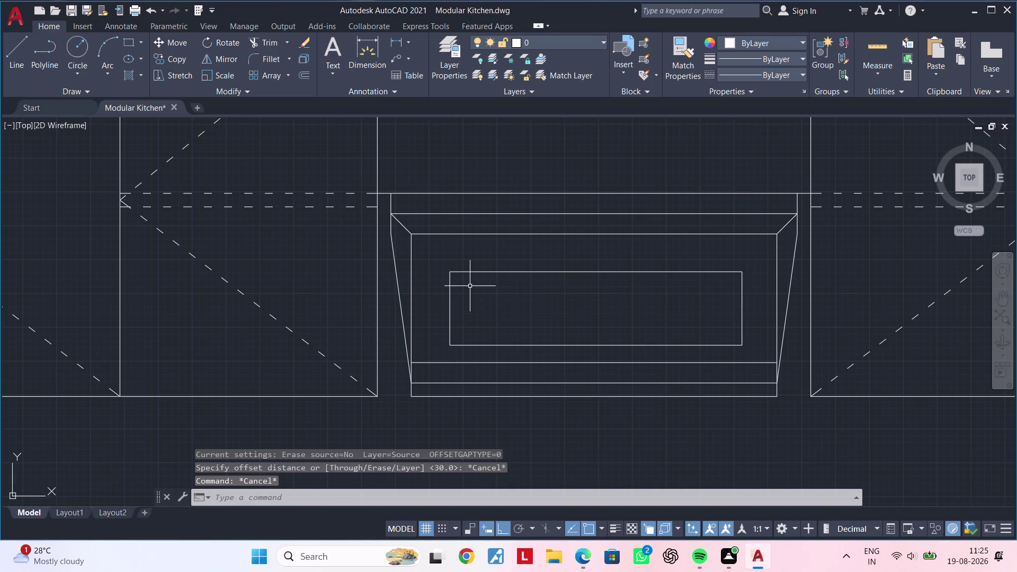
key(Escape)
click(475, 270)
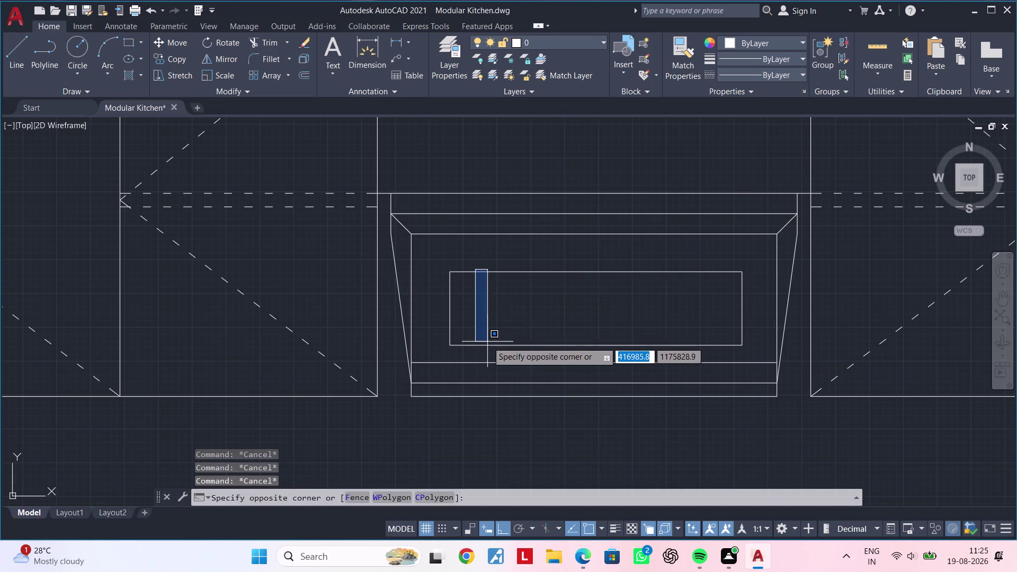
key(Escape)
key(Escape)
key(Escape)
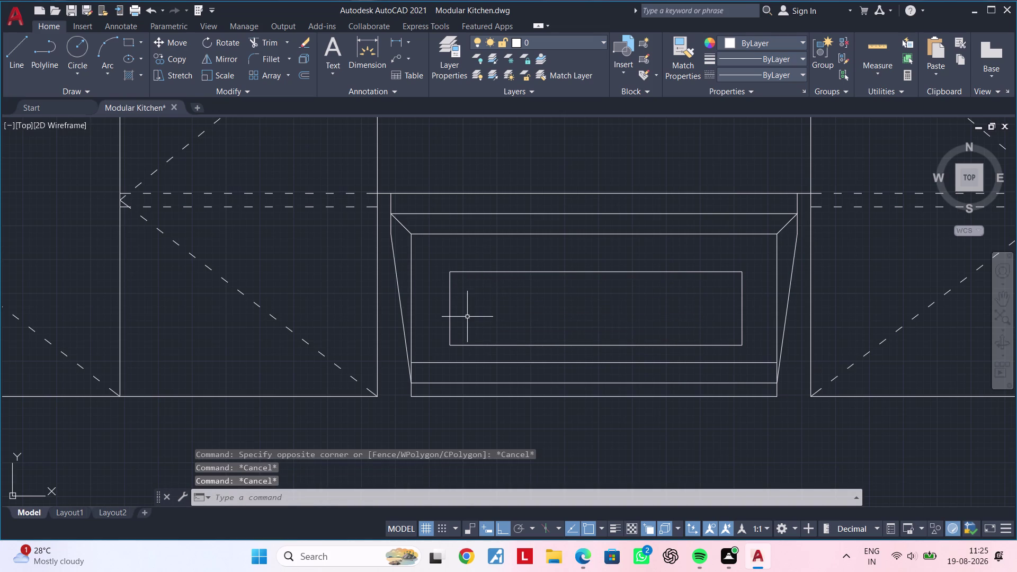
key(l)
key(space)
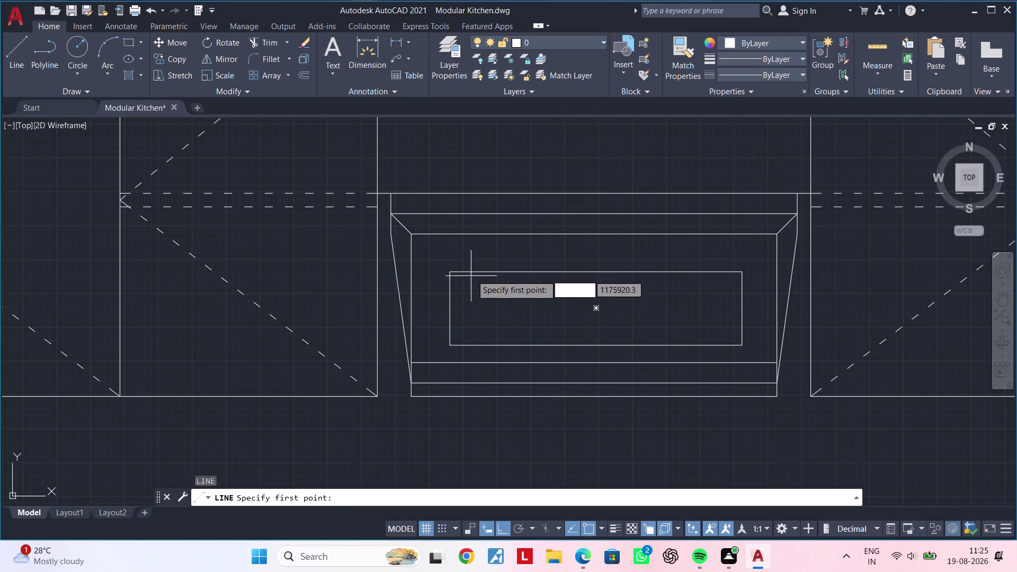
click(472, 271)
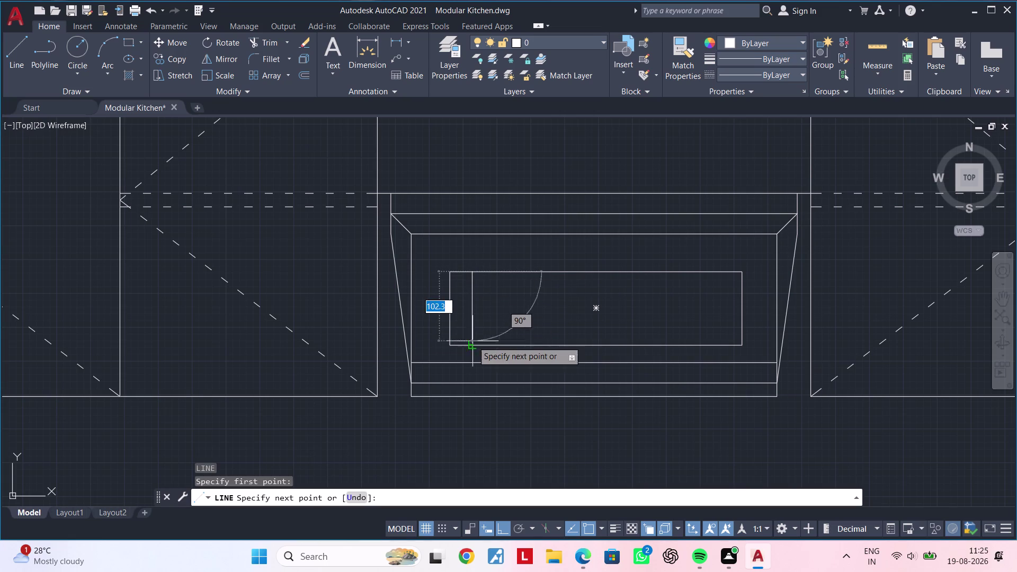
click(472, 344)
key(Escape)
key(Escape)
key(Escape)
key(Escape)
key(Escape)
key(Escape)
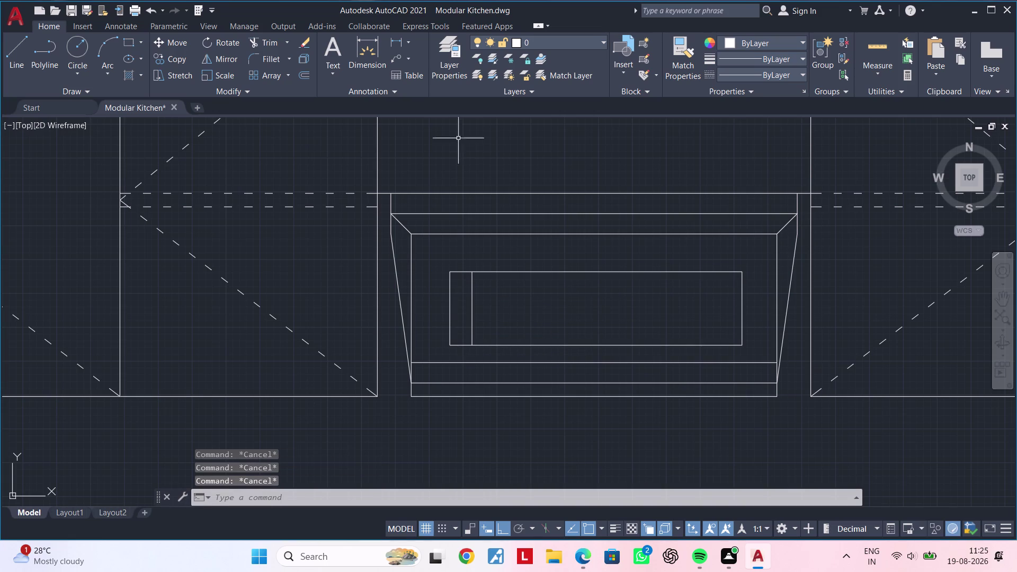
click(397, 43)
click(451, 343)
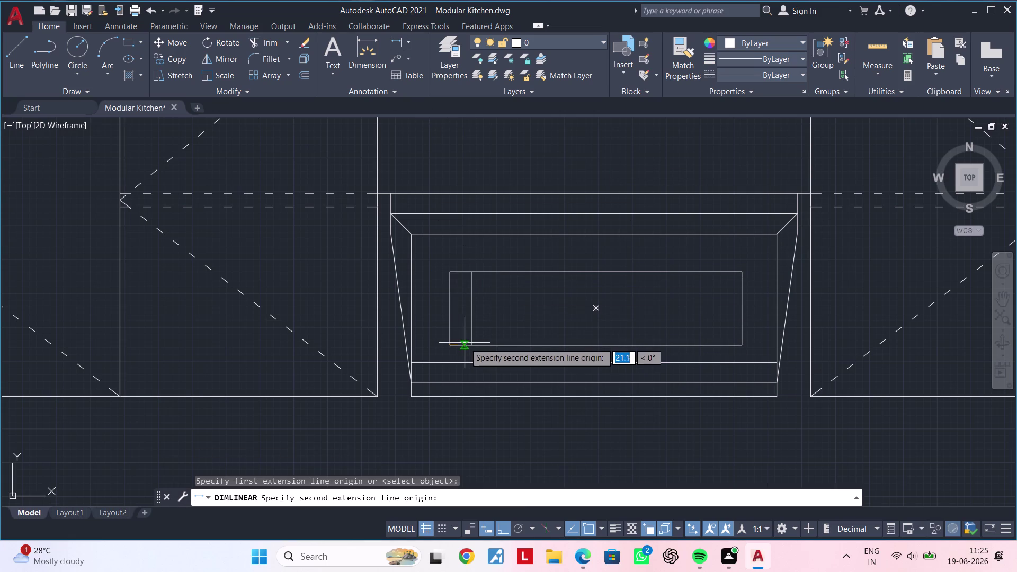
click(470, 342)
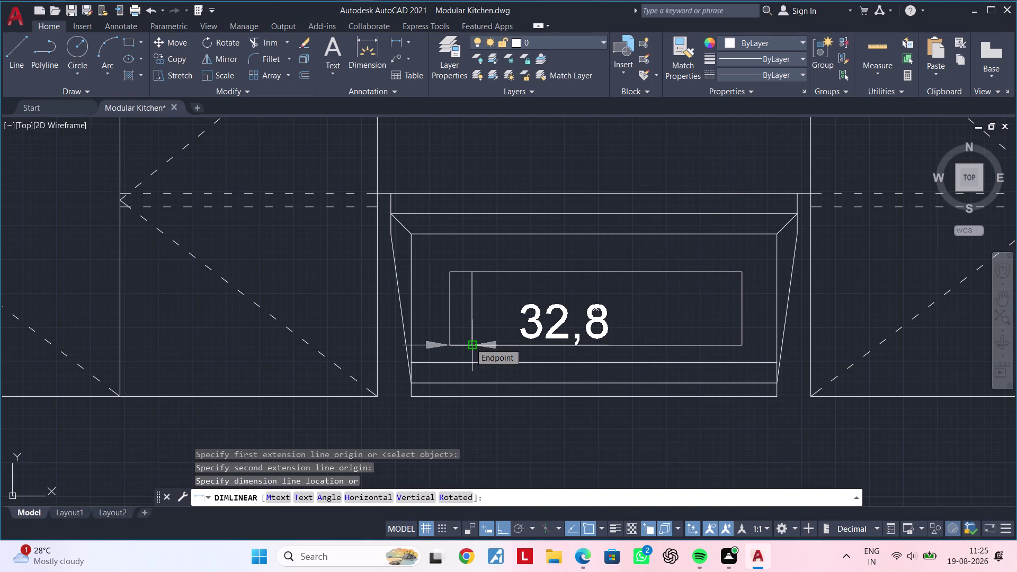
key(Escape)
click(471, 315)
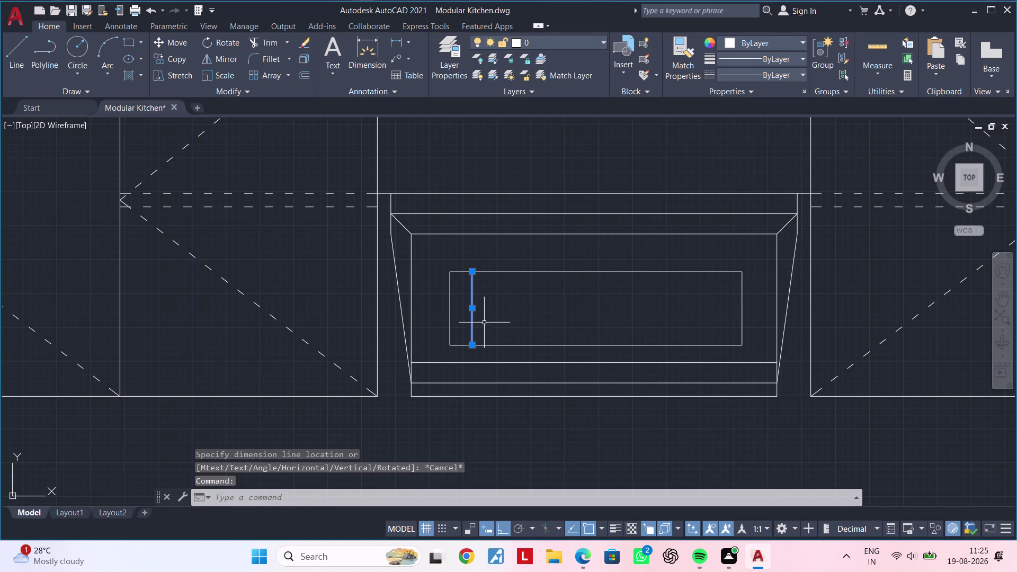
key(m)
key(space)
click(470, 344)
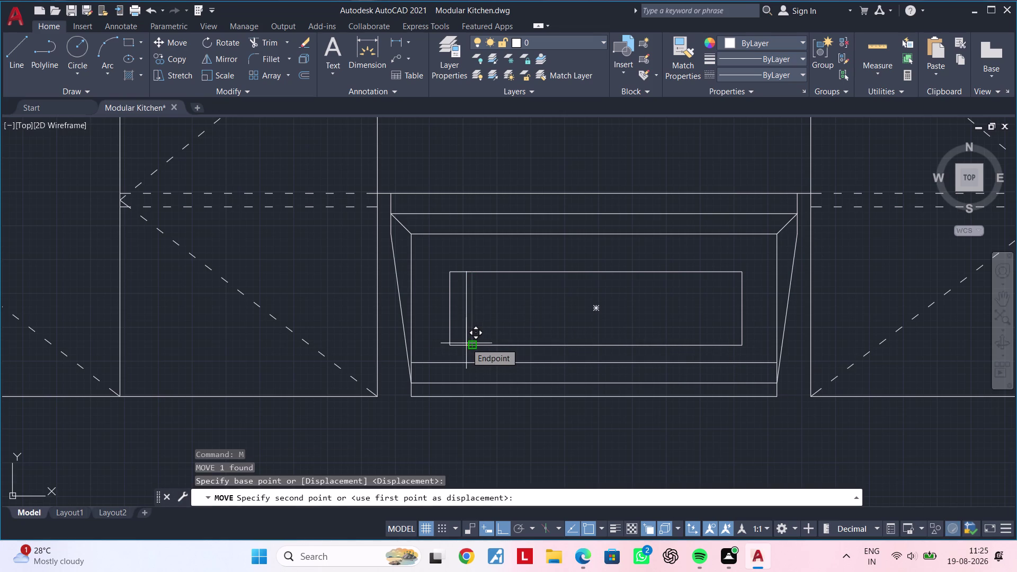
text(30)
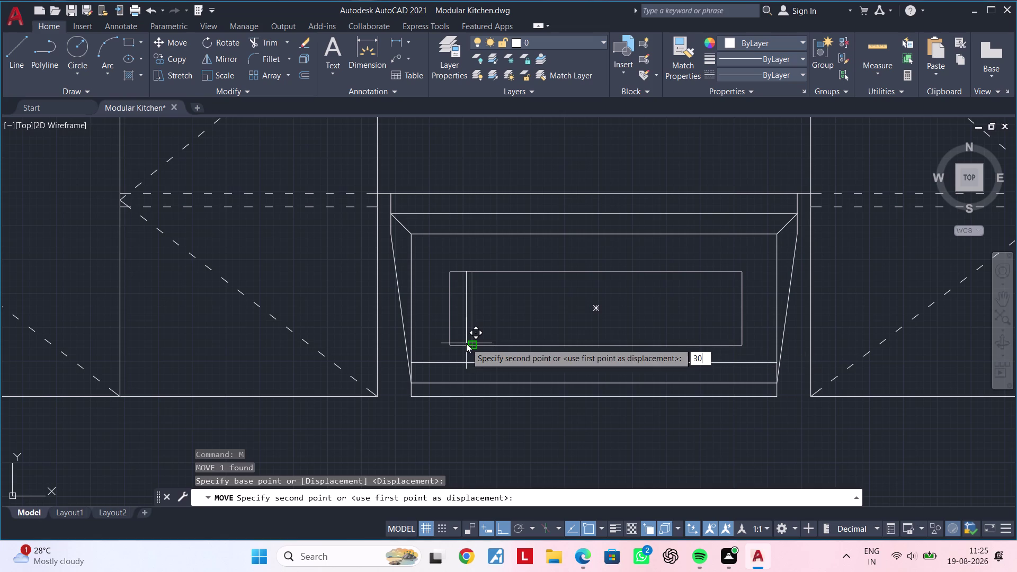
key(Return)
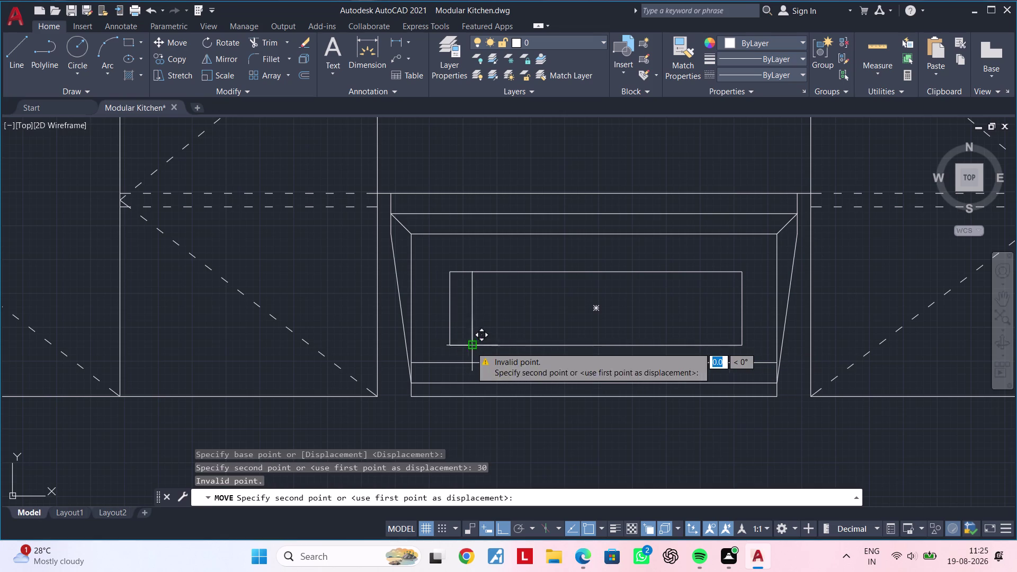
text(3)
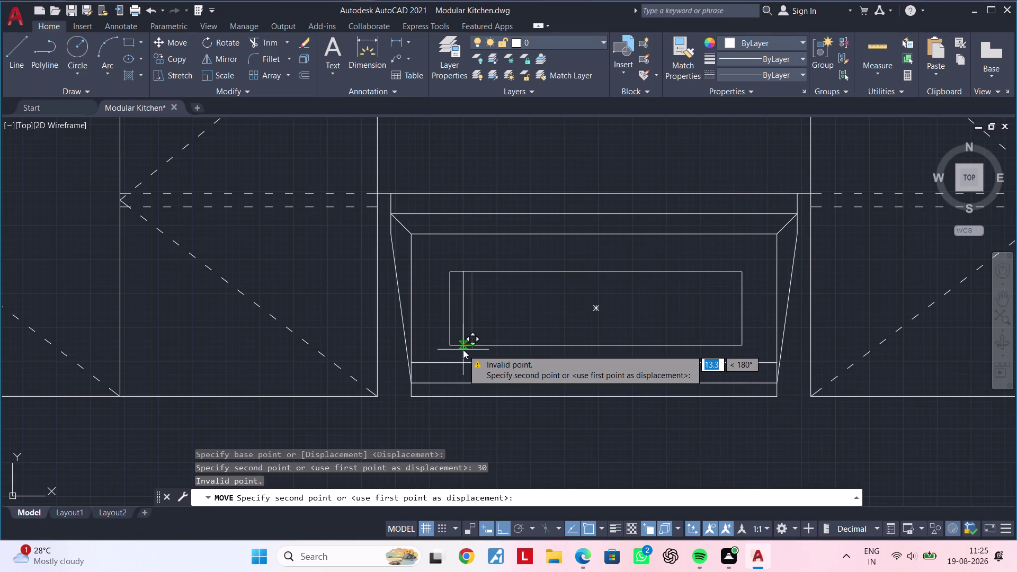
text(0)
key(Return)
scroll(up, 3)
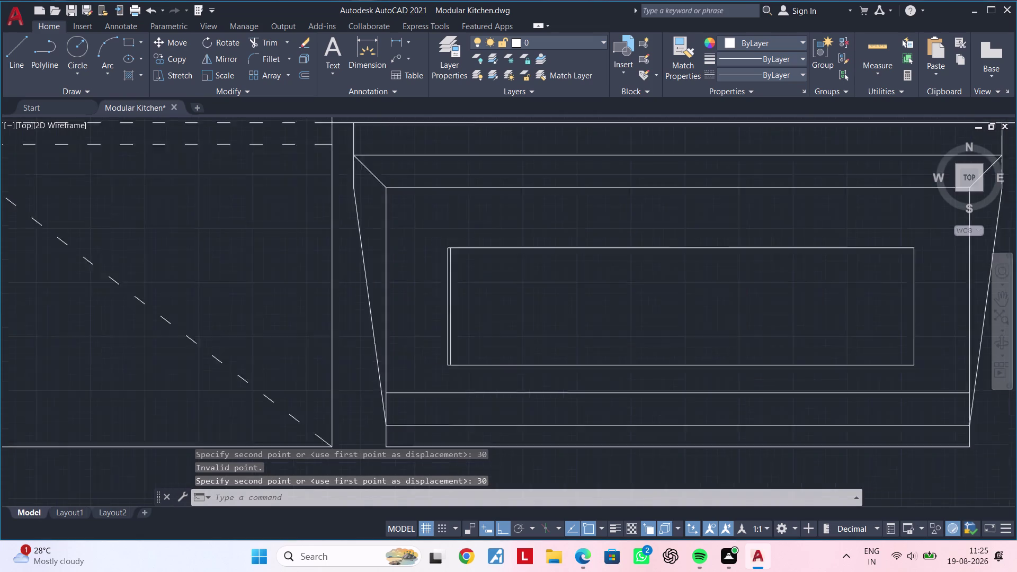
scroll(up, 3)
click(436, 381)
key(Delete)
scroll(down, 3)
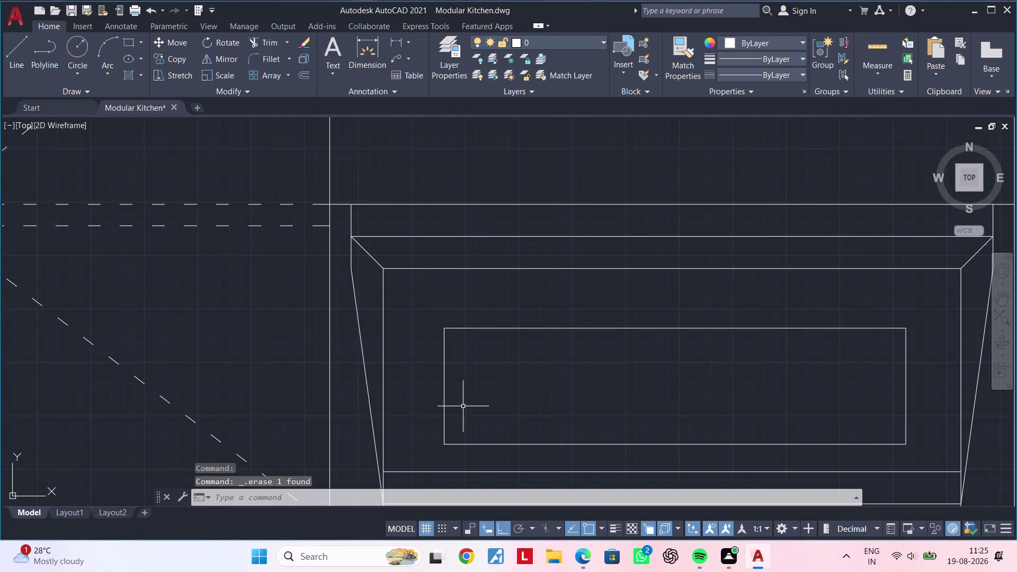
middle_drag(501, 402, 453, 358)
key(Escape)
Draw a vertical divider line from the inner rectangle's top edge to its bottom edge.
key(l)
key(space)
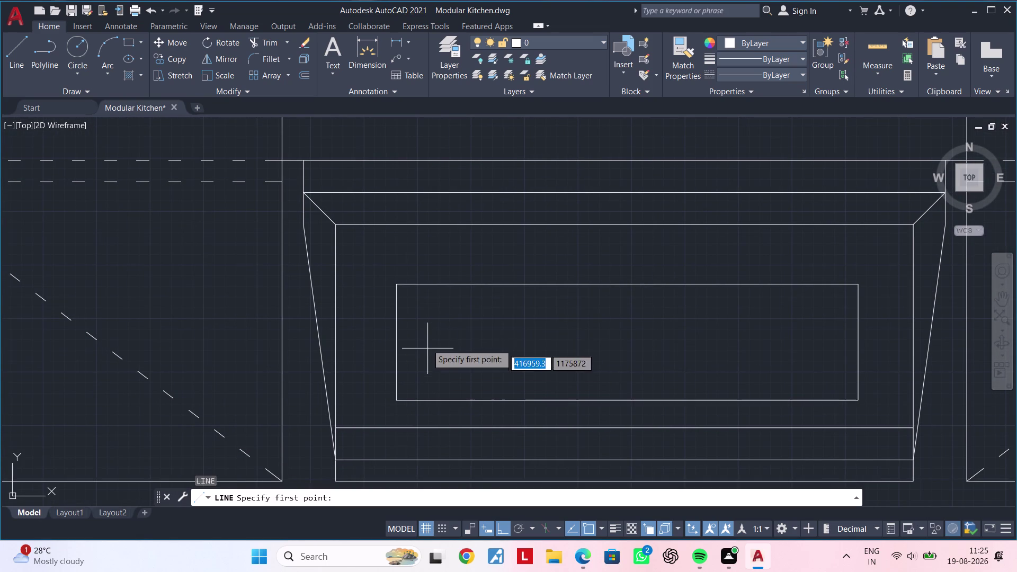
click(425, 285)
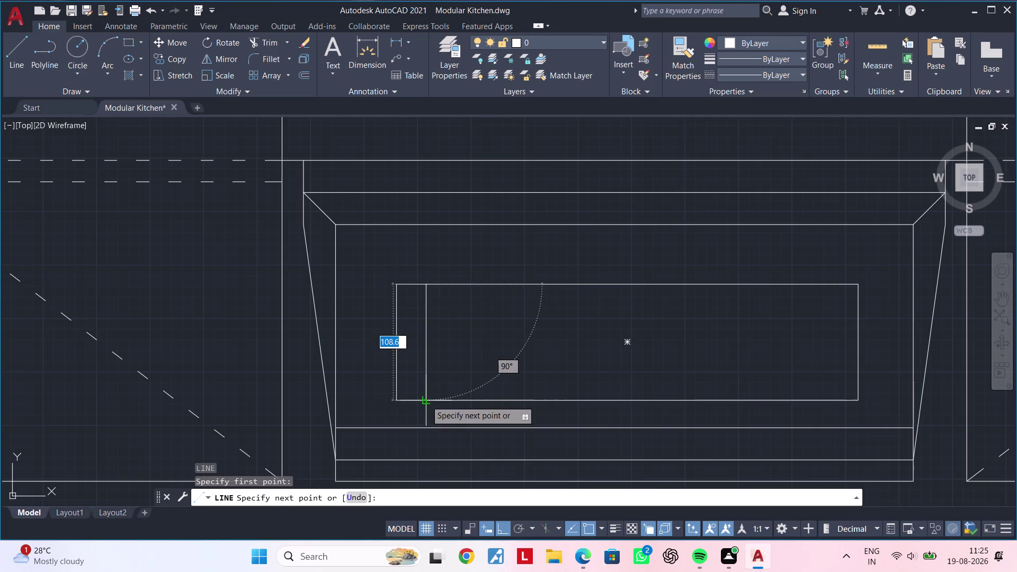
click(425, 401)
key(Escape)
key(Escape)
key(Escape)
key(Escape)
key(Escape)
click(424, 365)
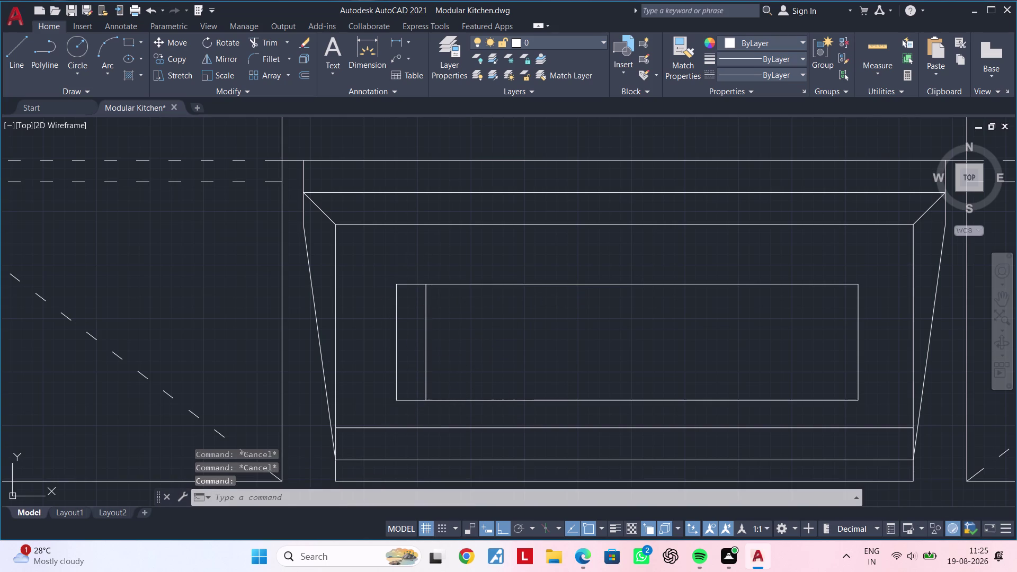
Copy the divider 15 times rightward at even spacing to form the slat grille.
key(c)
key(o)
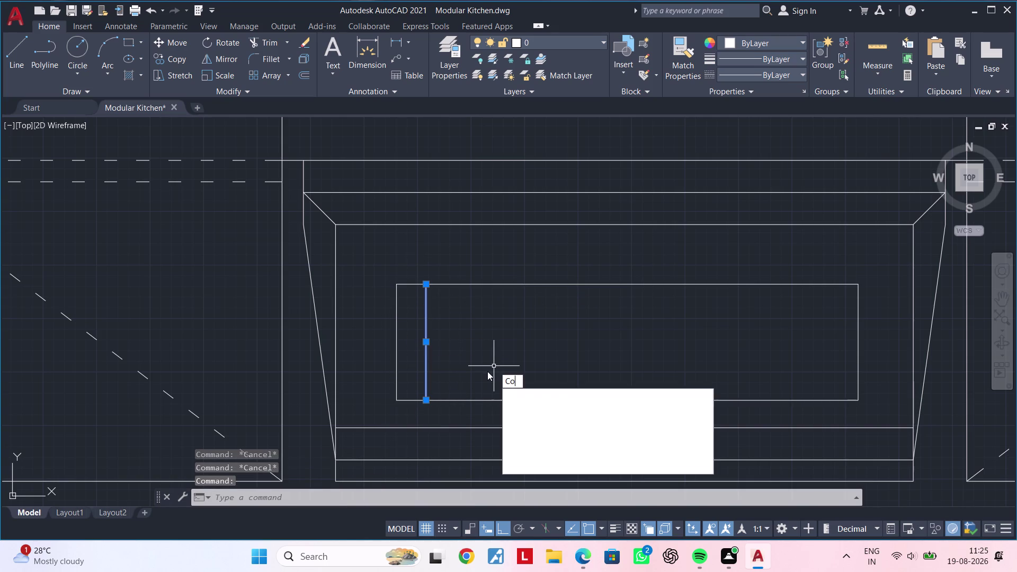
key(space)
click(426, 398)
click(459, 398)
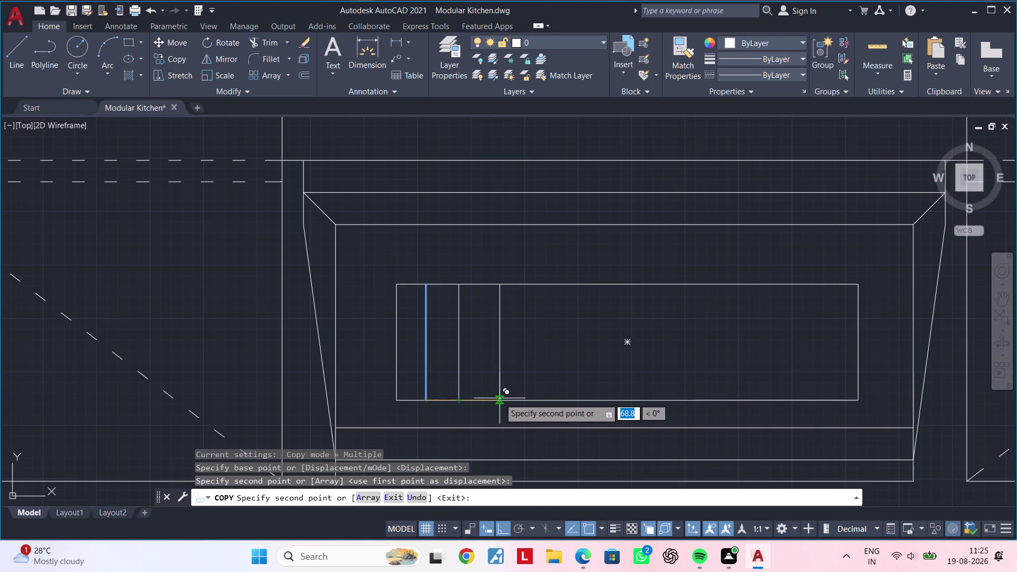
click(500, 398)
click(532, 399)
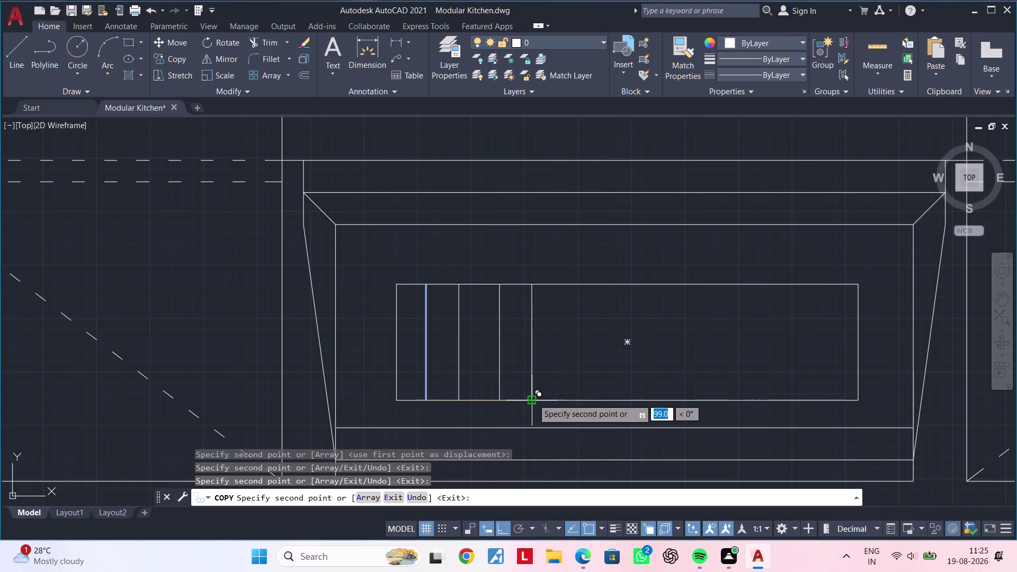
click(558, 400)
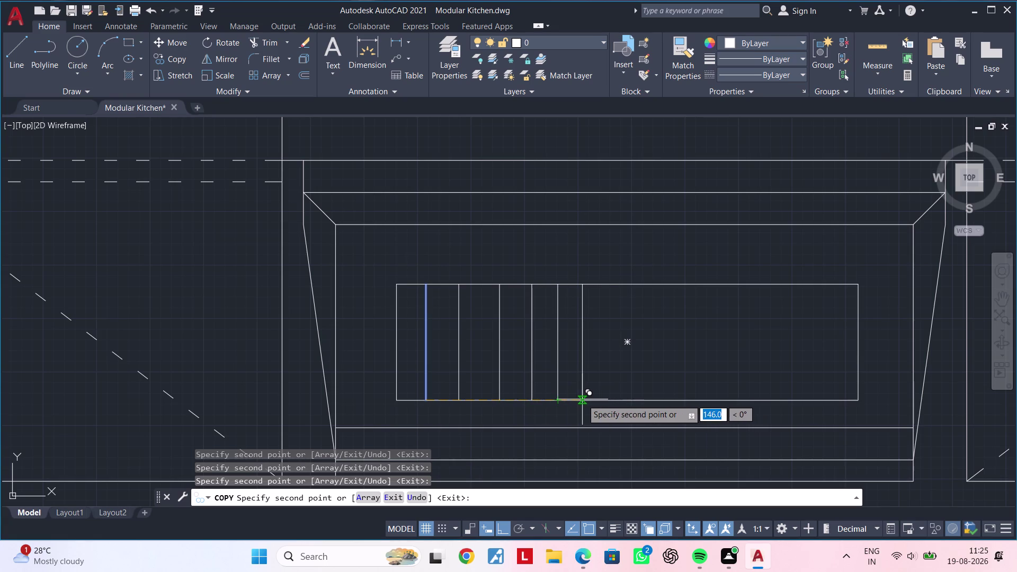
click(582, 400)
click(607, 399)
click(627, 400)
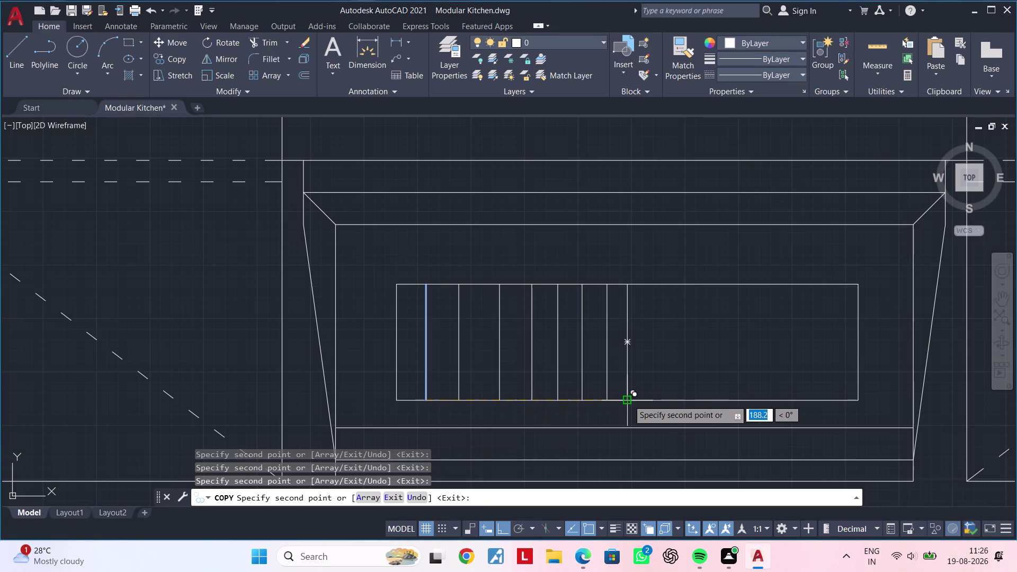
click(648, 400)
click(669, 401)
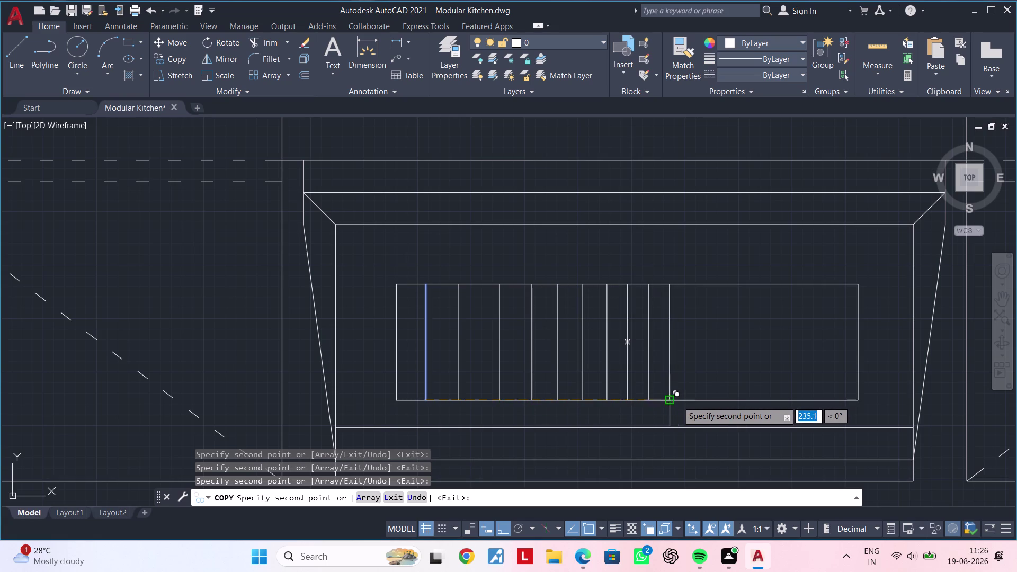
click(697, 401)
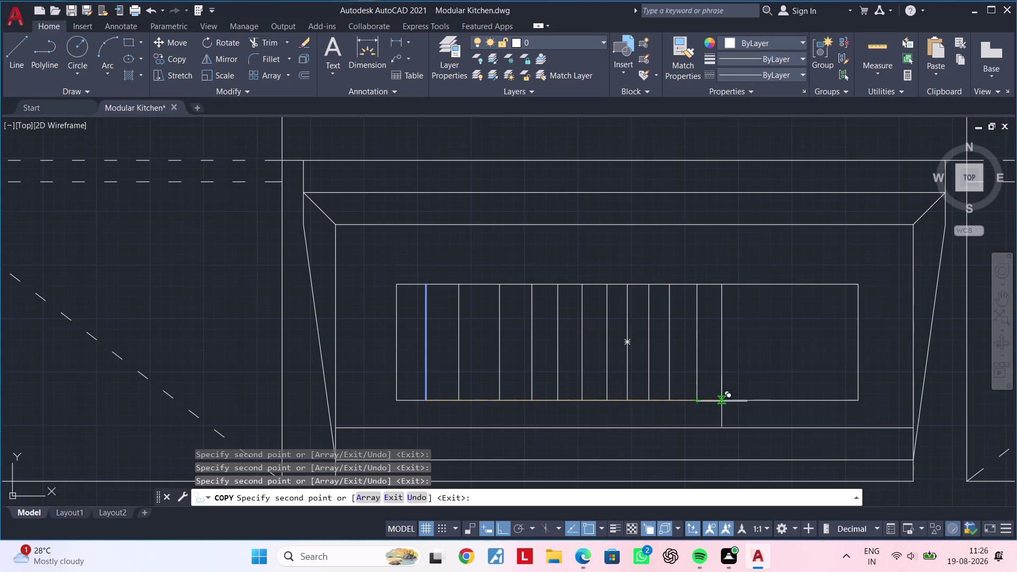
click(721, 401)
click(747, 401)
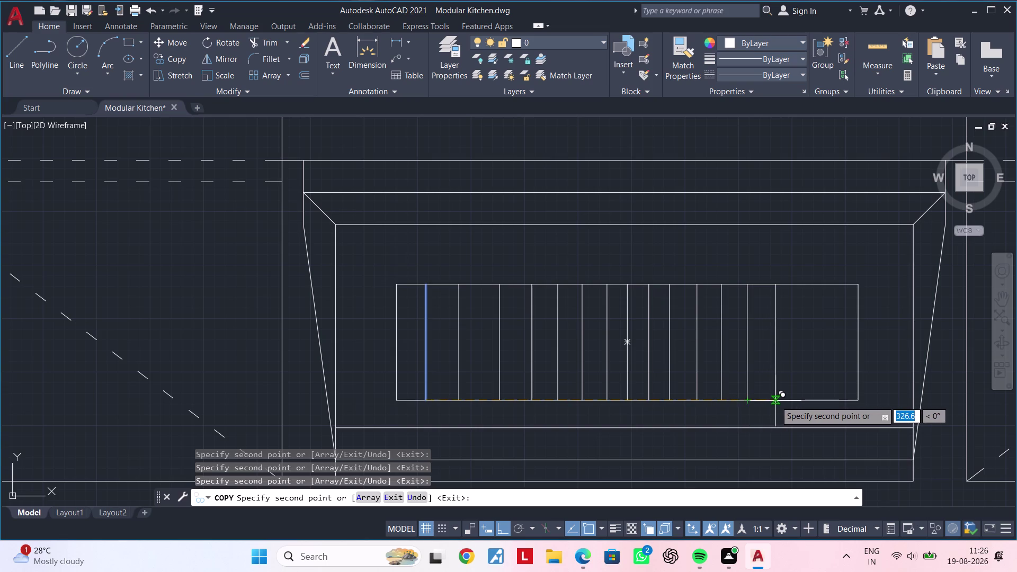
drag(775, 401, 791, 400)
click(806, 400)
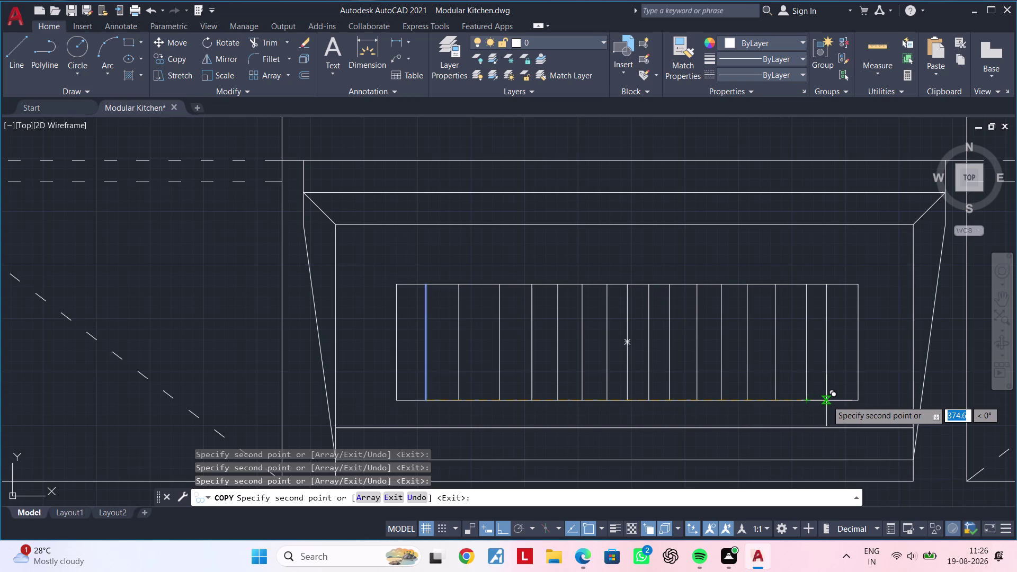
click(827, 400)
scroll(down, 3)
key(Escape)
middle_drag(775, 403, 693, 344)
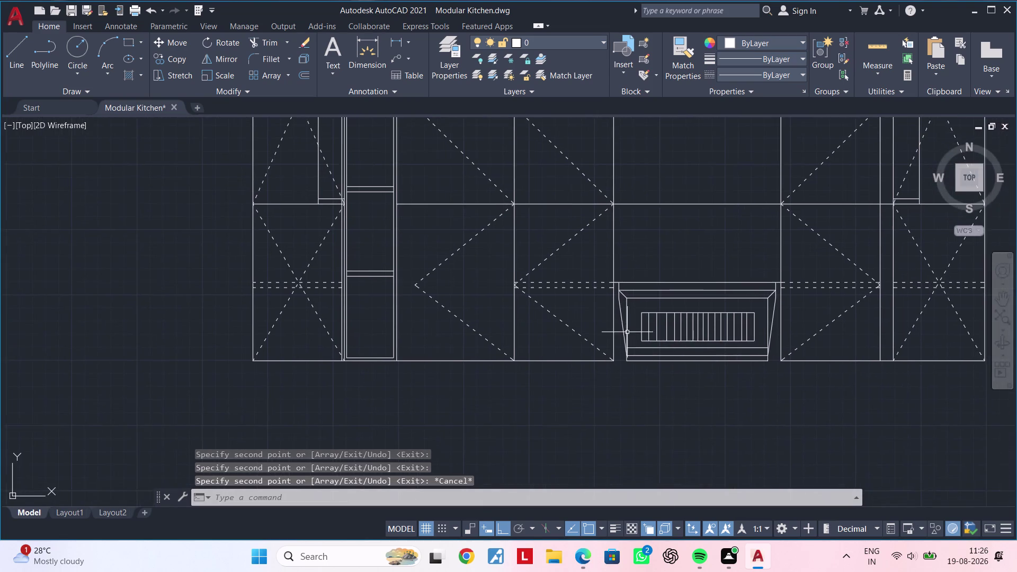
Bring the hob unit into view and start a circle on its top edge, then cancel.
scroll(up, 3)
scroll(down, 3)
middle_drag(747, 339, 622, 340)
key(Escape)
scroll(down, 3)
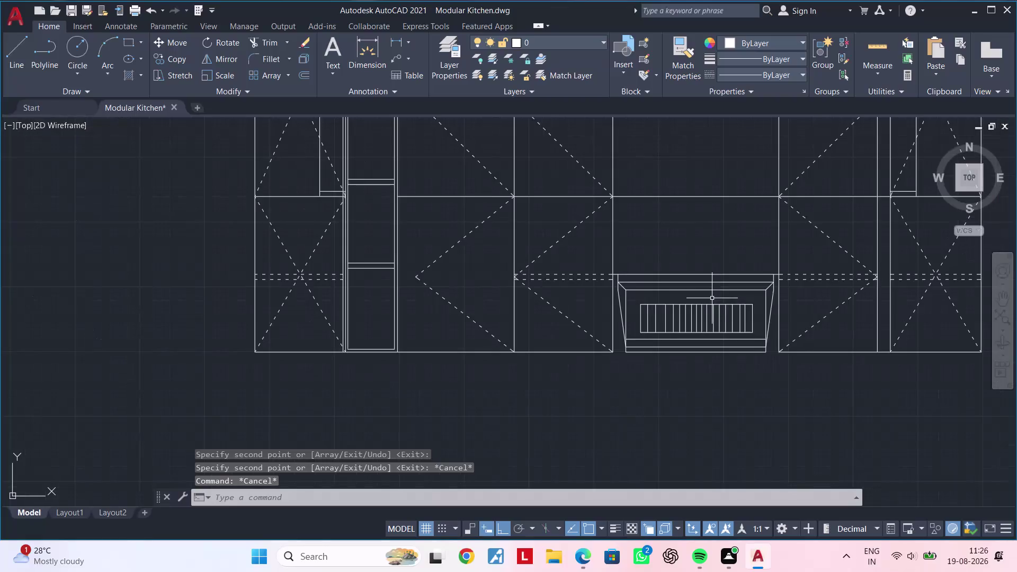
middle_drag(702, 300, 675, 359)
key(Escape)
key(Escape)
key(Escape)
key(Escape)
key(Escape)
key(Escape)
key(Escape)
middle_drag(681, 345, 670, 396)
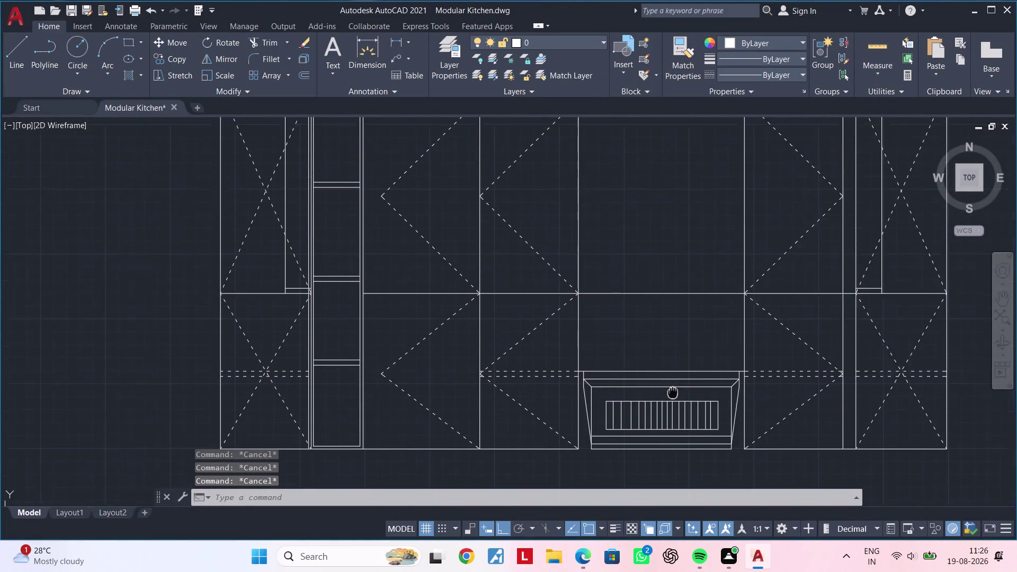
middle_drag(671, 396, 667, 414)
scroll(up, 3)
middle_drag(627, 403, 680, 385)
key(Escape)
key(Escape)
key(Escape)
key(Escape)
key(Escape)
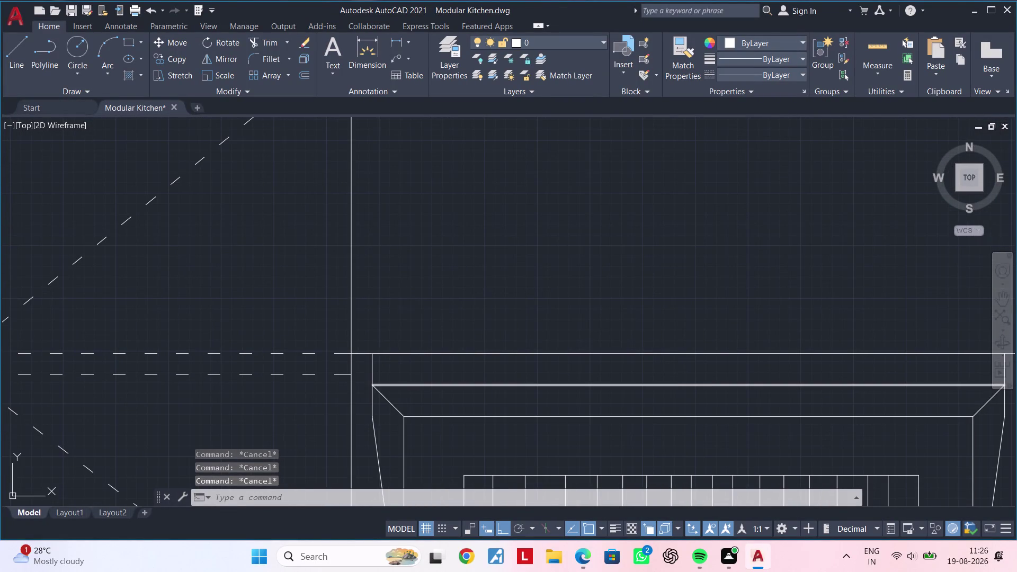
key(Escape)
text(c)
key(space)
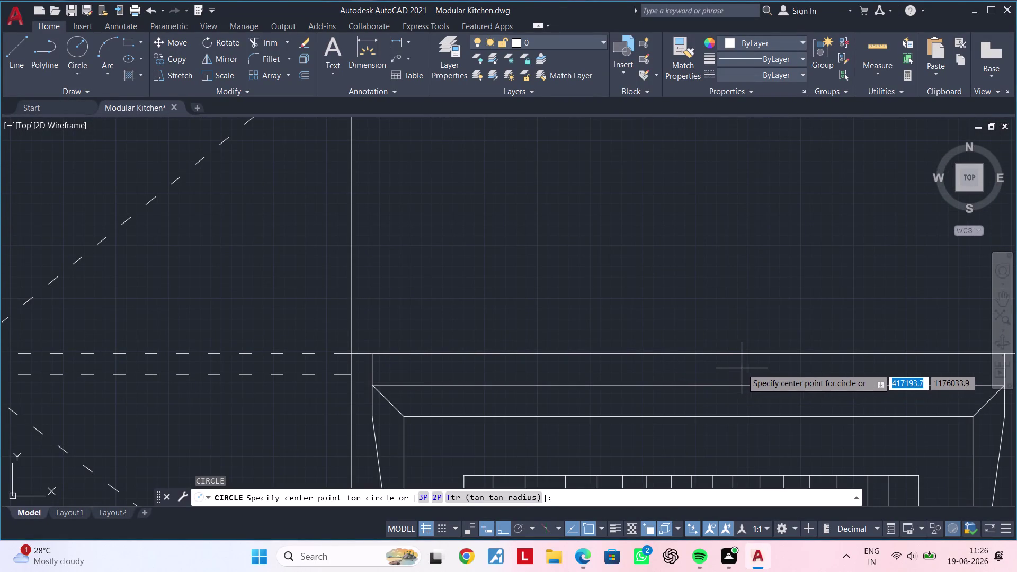
scroll(down, 3)
middle_drag(732, 369, 631, 368)
scroll(up, 3)
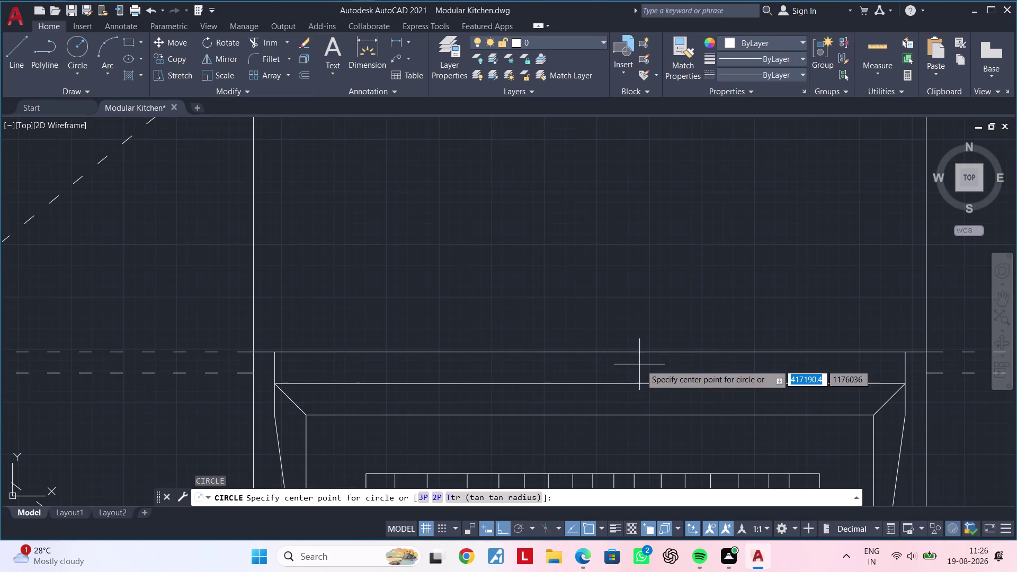
click(649, 363)
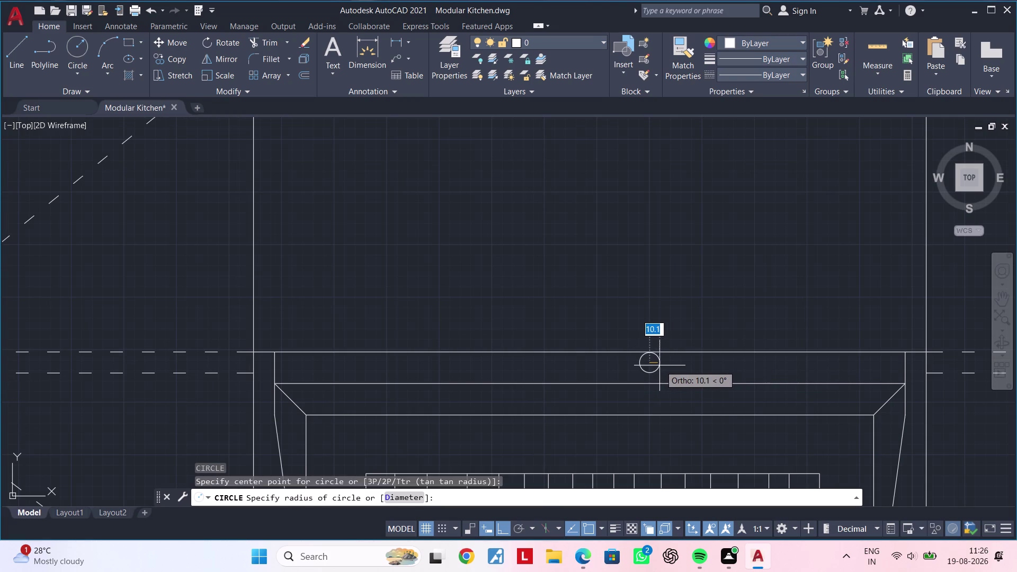
key(Escape)
Draw a small circle centred on the hob unit's top edge.
key(c)
scroll(up, 3)
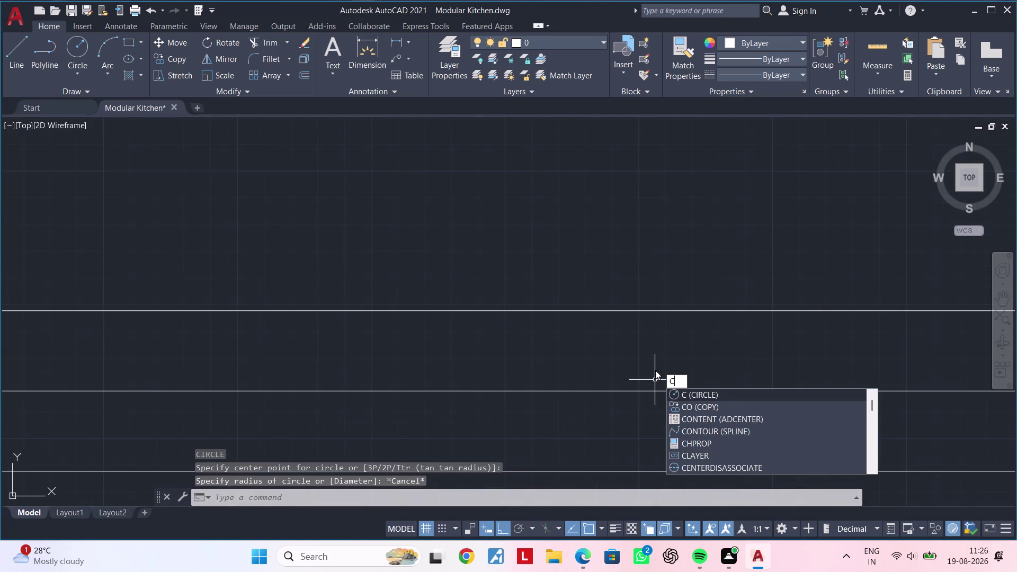
key(space)
click(652, 356)
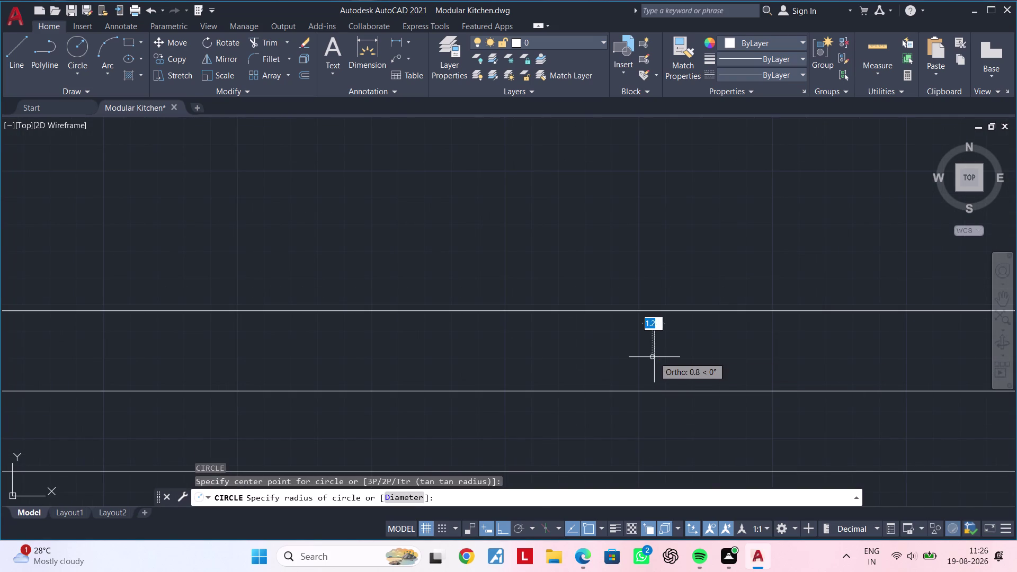
click(676, 357)
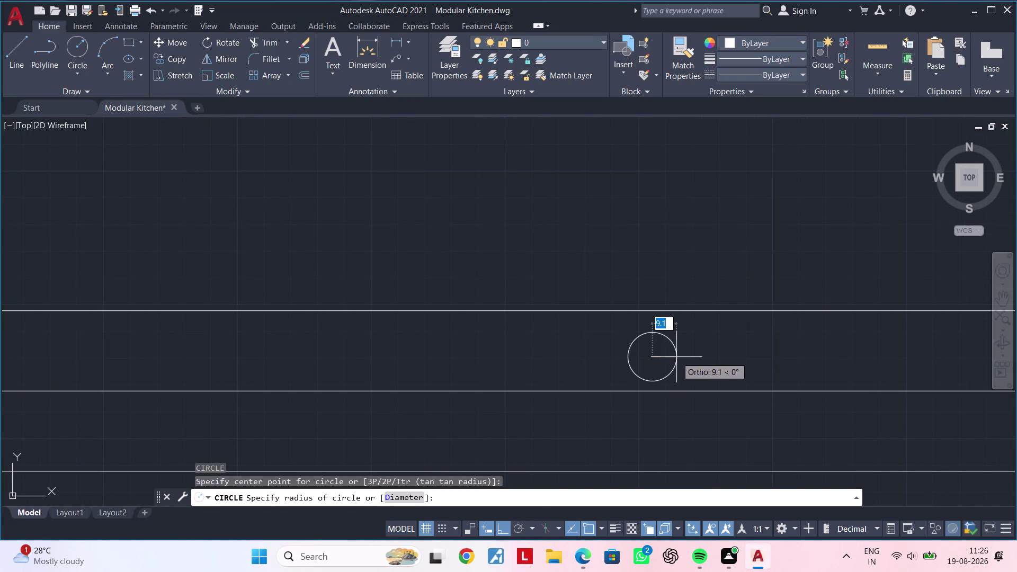
scroll(down, 3)
middle_drag(685, 357, 611, 361)
scroll(up, 3)
click(600, 359)
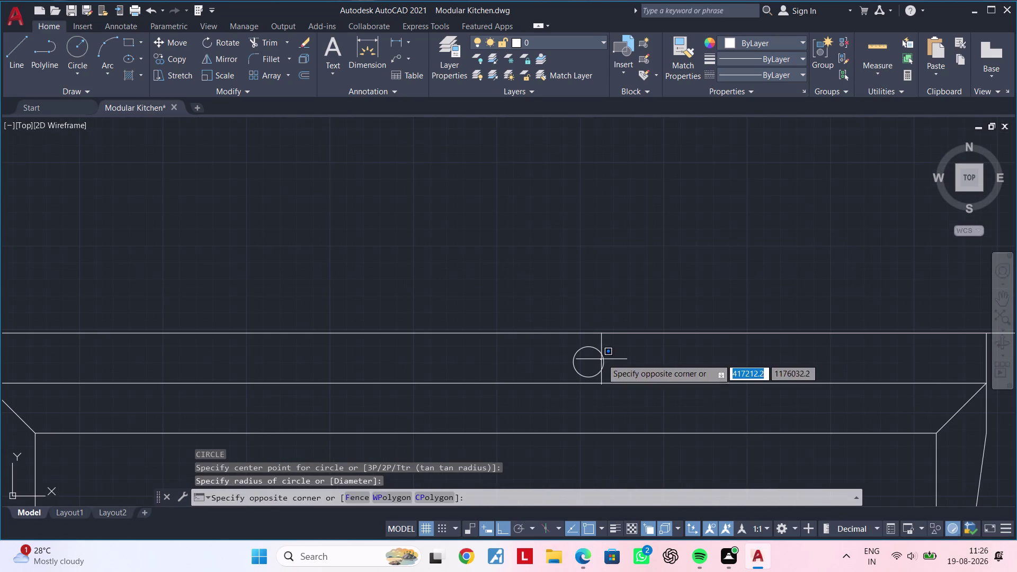
key(Escape)
Copy the small circle three times to the right along the hob top.
click(603, 355)
key(c)
key(o)
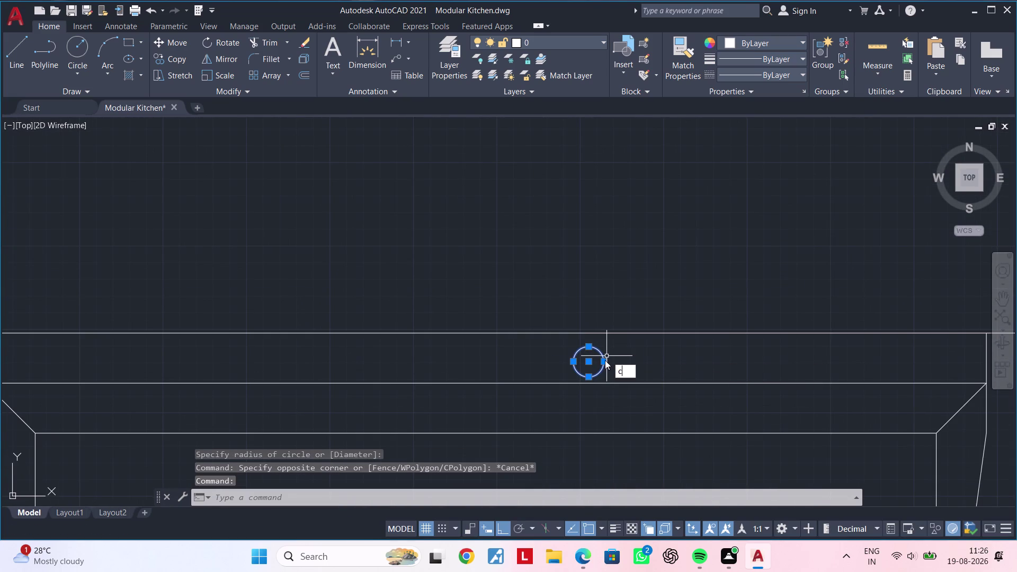
key(space)
scroll(up, 3)
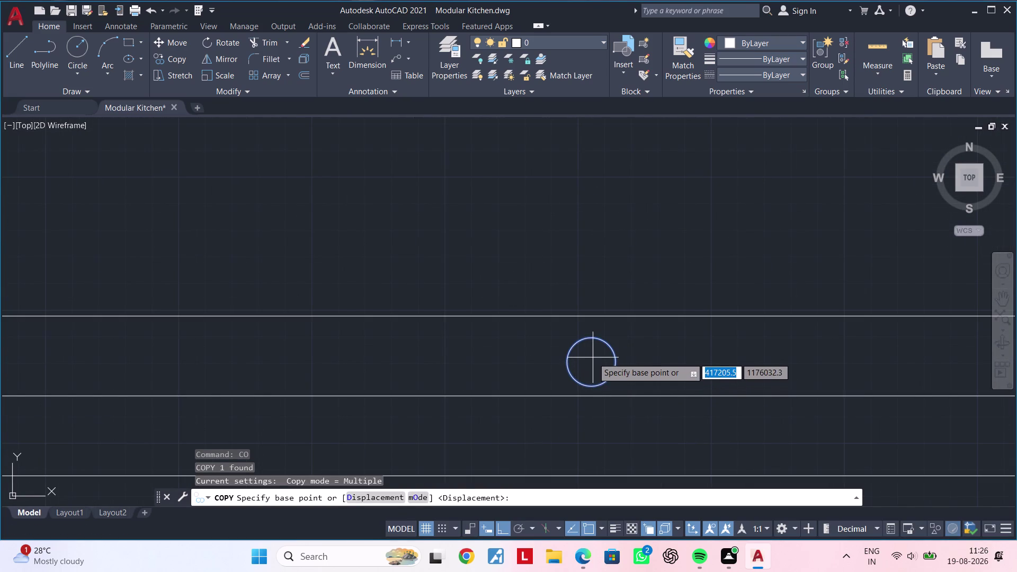
click(592, 357)
click(700, 357)
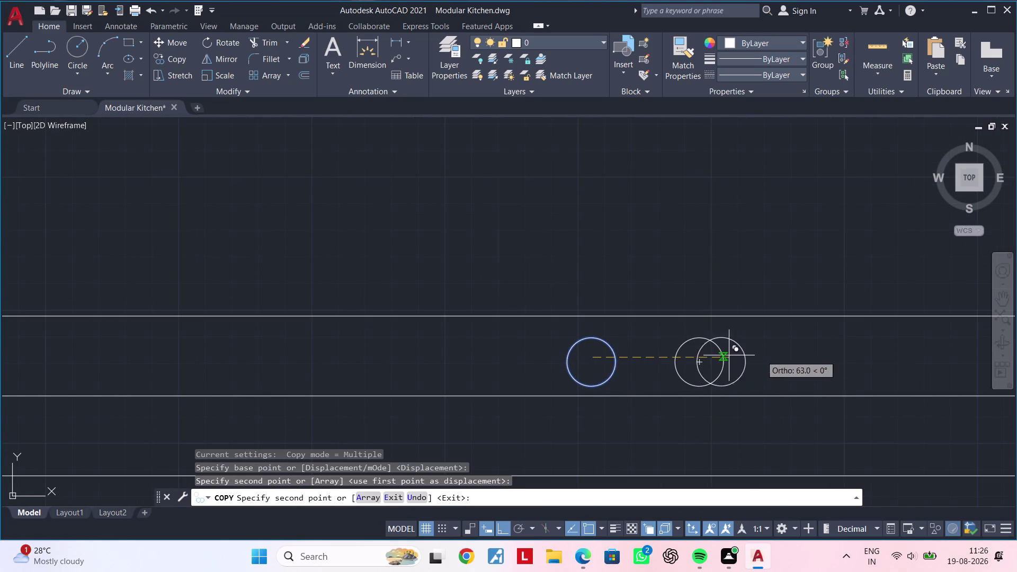
scroll(down, 3)
middle_drag(779, 357, 566, 361)
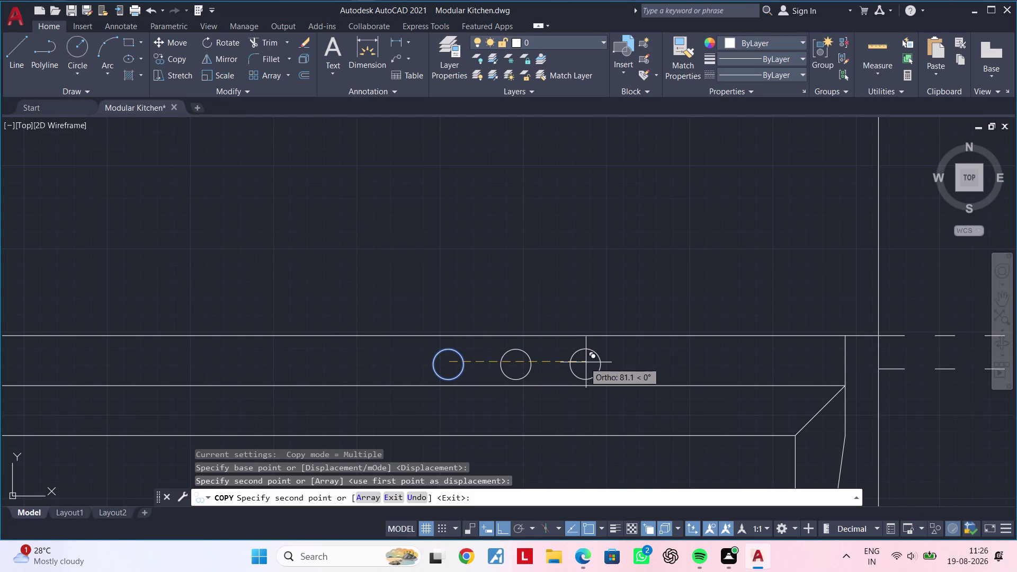
click(584, 362)
click(646, 363)
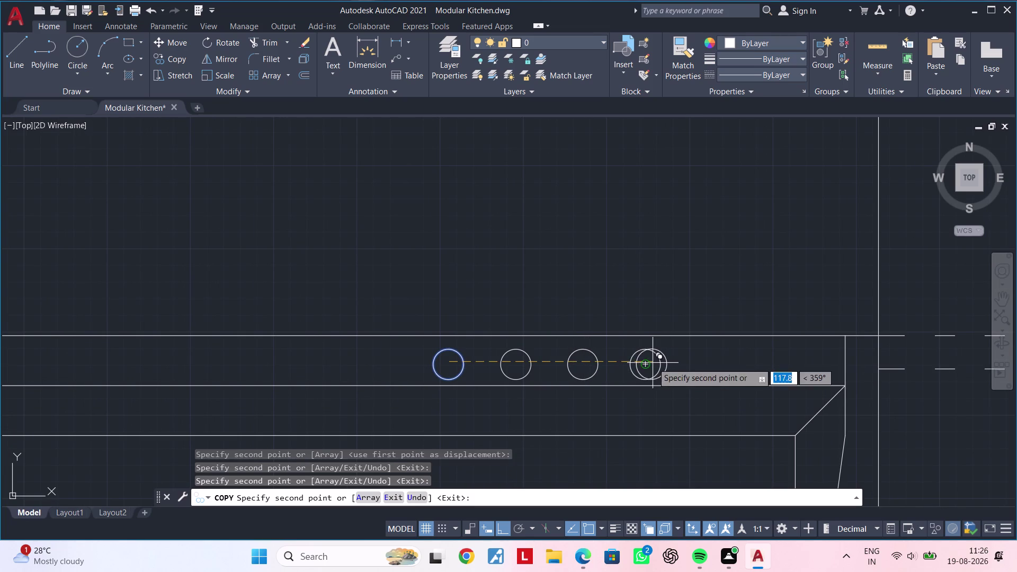
key(Escape)
Zoom out and pan to view the hob with its four circles.
scroll(down, 3)
middle_drag(664, 365, 673, 390)
key(Escape)
key(Escape)
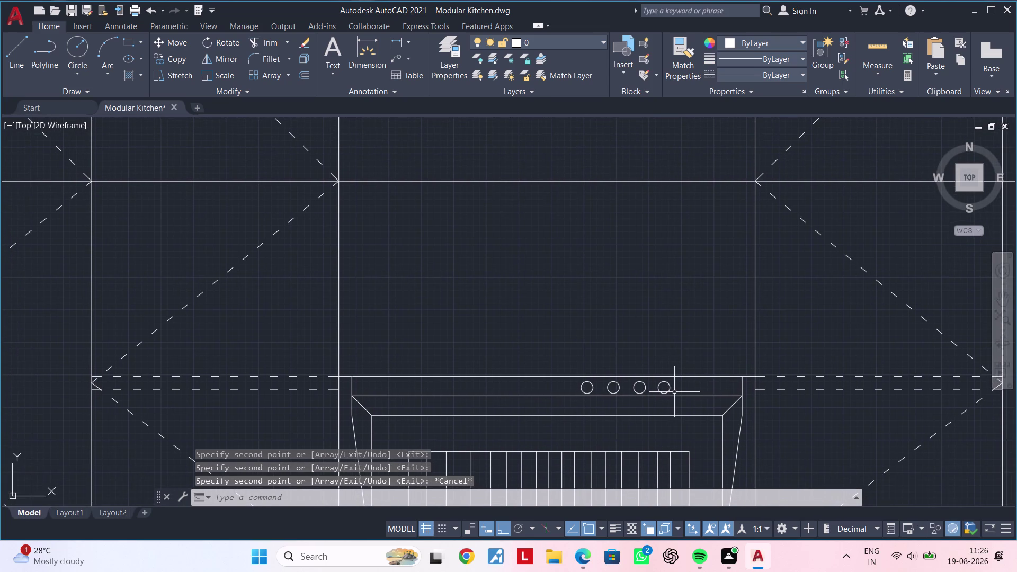
middle_drag(658, 391, 716, 442)
key(Escape)
key(Escape)
key(Escape)
key(Escape)
key(Escape)
scroll(down, 3)
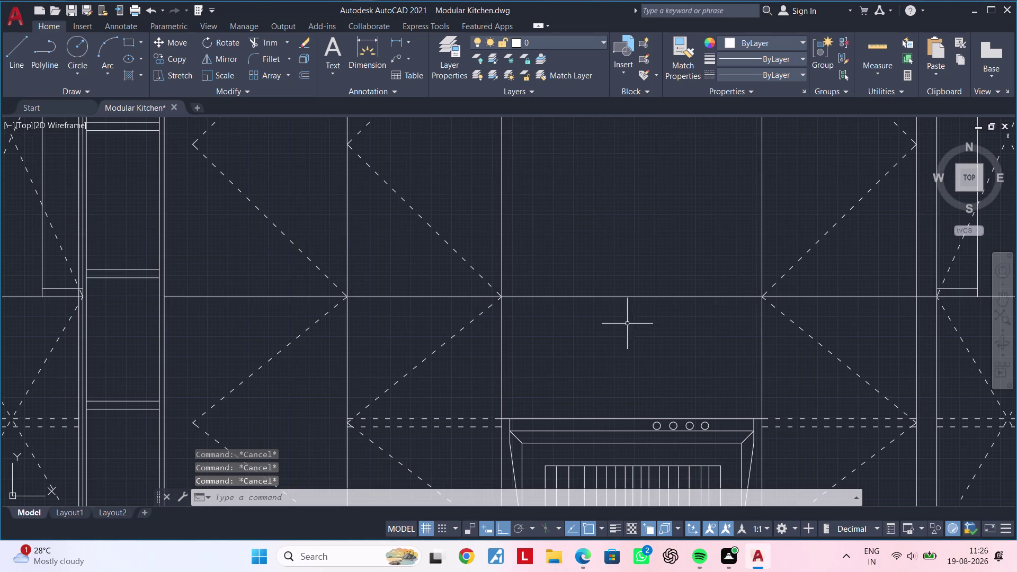
Frame the whole kitchen elevation and abandon a started rectangle without drawing it.
scroll(down, 3)
middle_drag(616, 327, 560, 337)
key(Escape)
key(Escape)
key(r)
key(e)
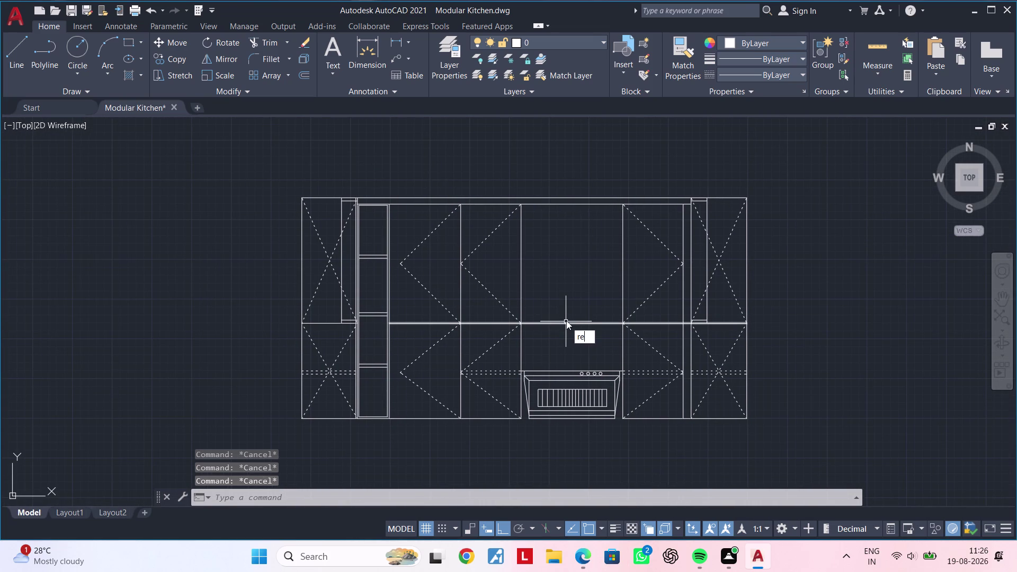
key(c)
key(space)
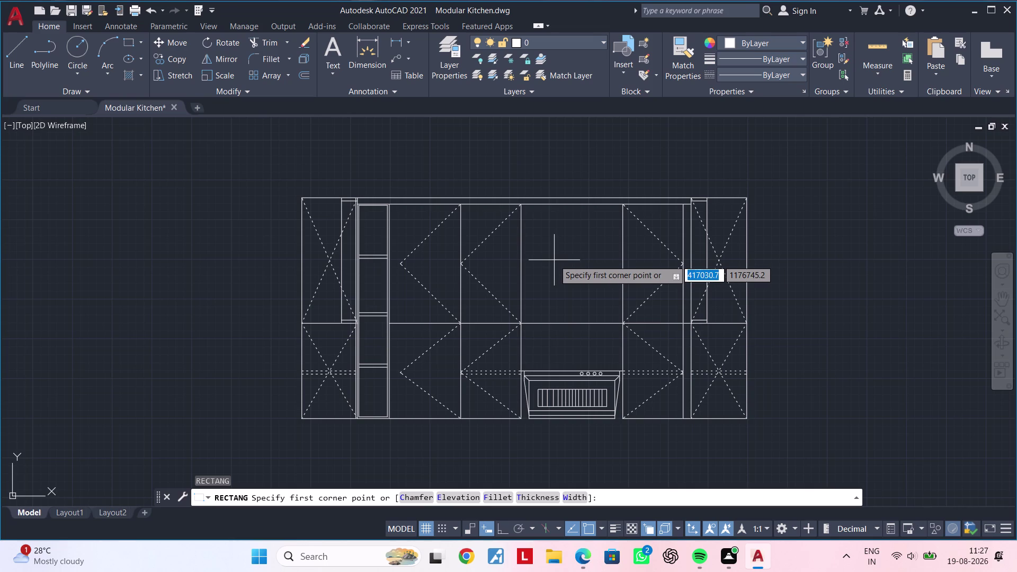
key(Escape)
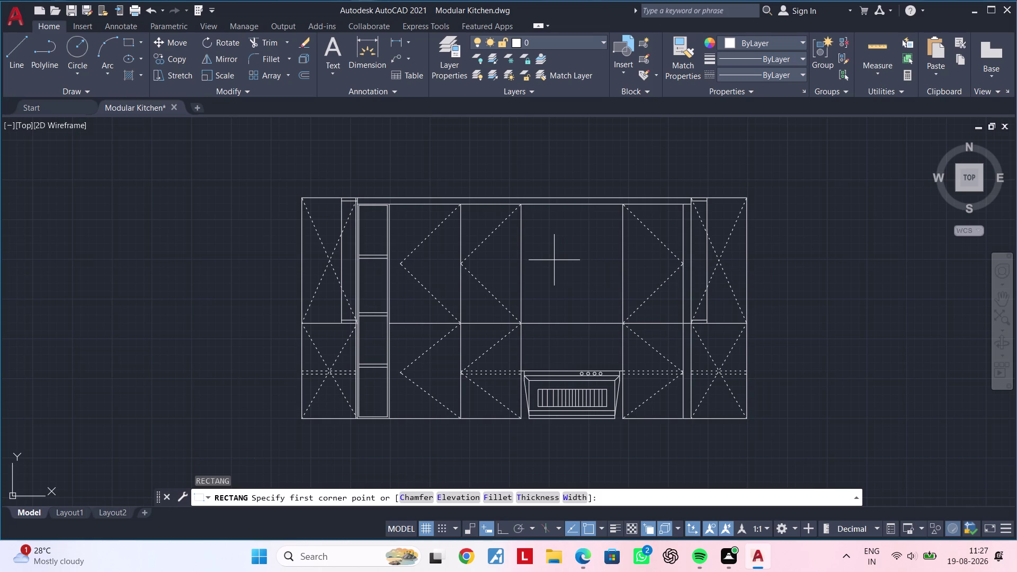
key(Escape)
key(Escape)
key(Escape)
Draw a vertical line from the middle upper cabinet's top down to the countertop line.
key(l)
key(space)
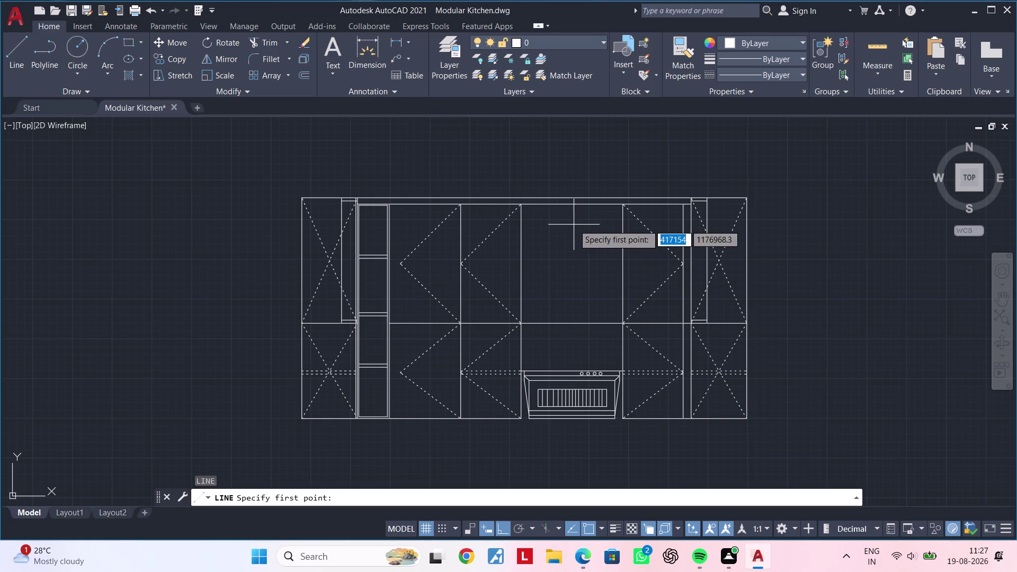
click(570, 321)
scroll(up, 3)
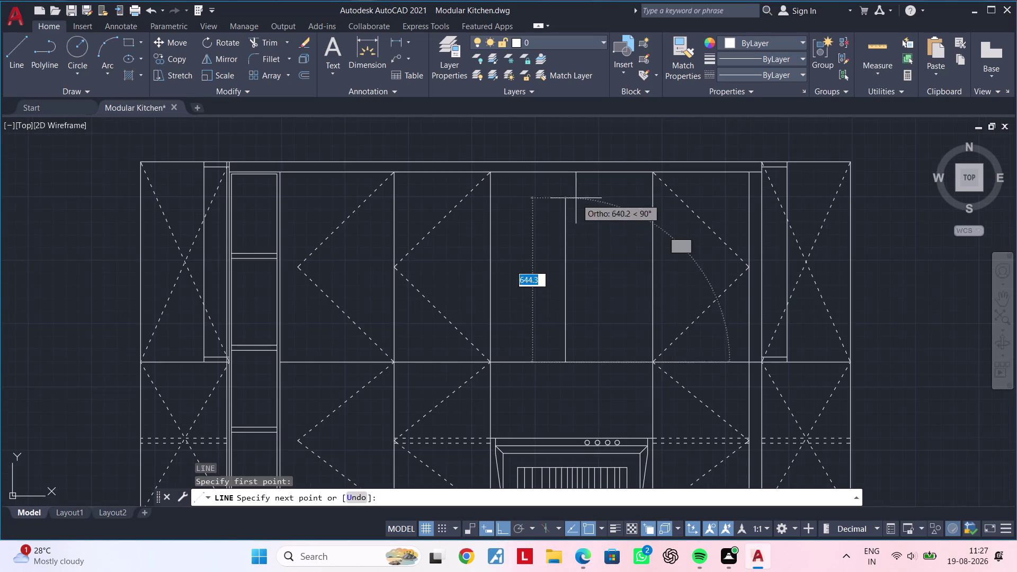
click(565, 174)
key(Escape)
middle_drag(557, 273, 578, 266)
key(Escape)
key(Escape)
key(Escape)
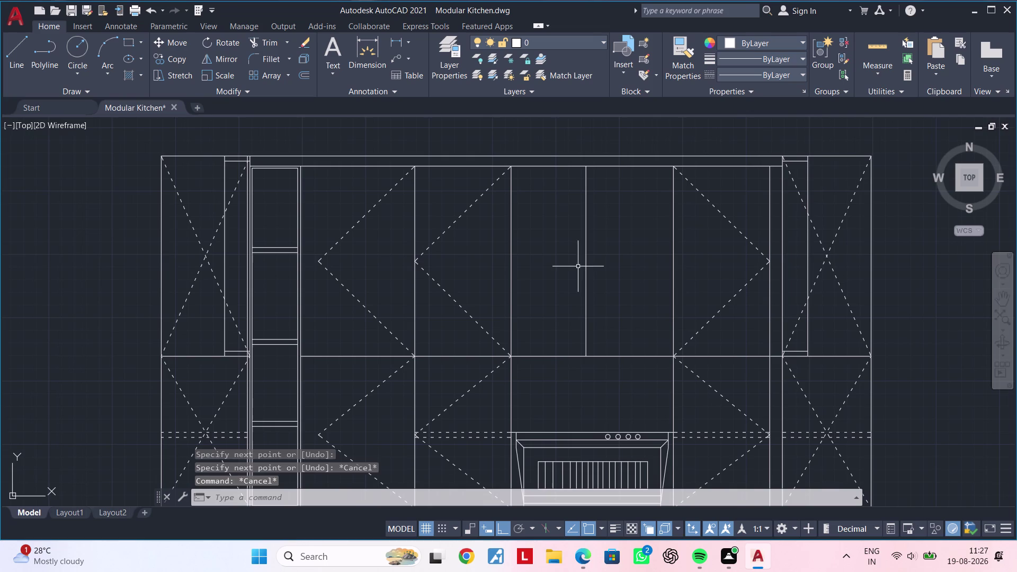
key(Escape)
text(of)
key(space)
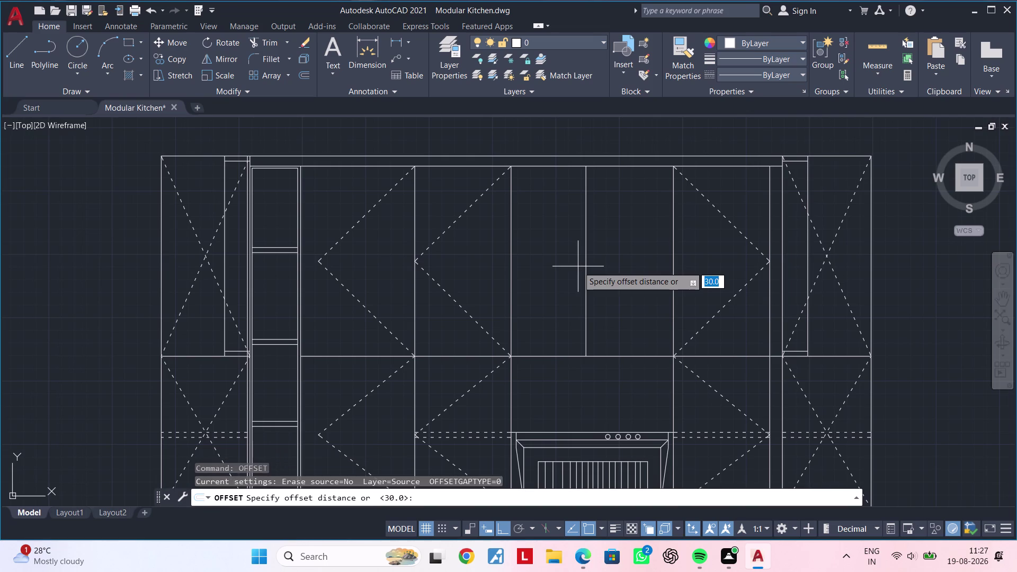
Measure from the upper cabinet's left edge to the new vertical line, discarding the dimension.
key(Escape)
key(Escape)
key(Escape)
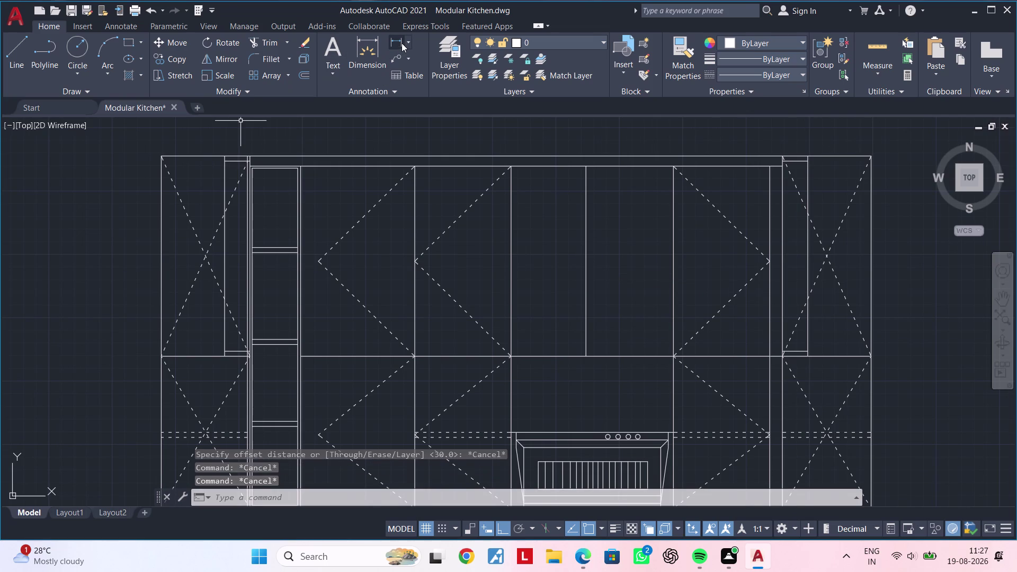
click(390, 40)
click(506, 356)
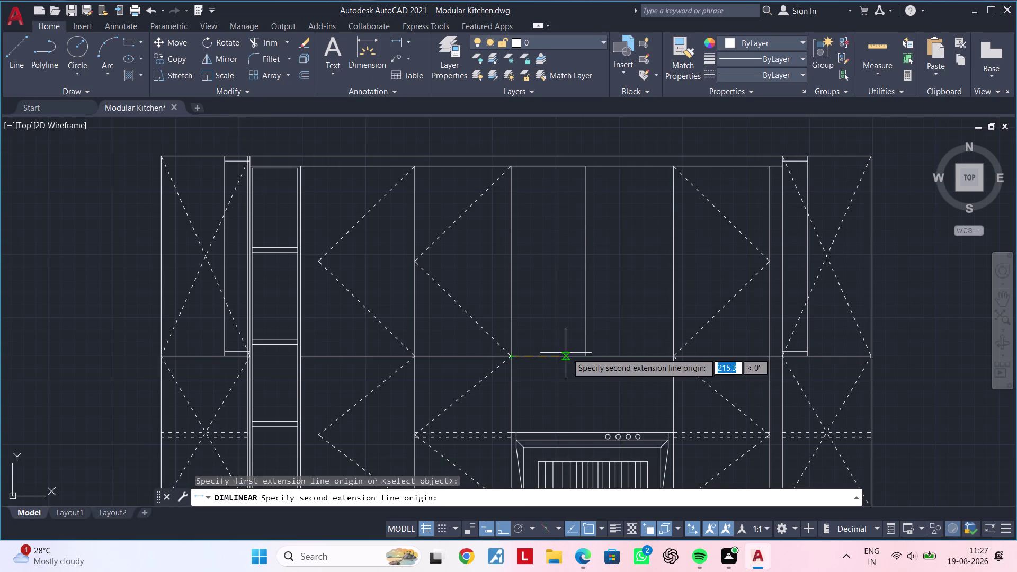
click(583, 358)
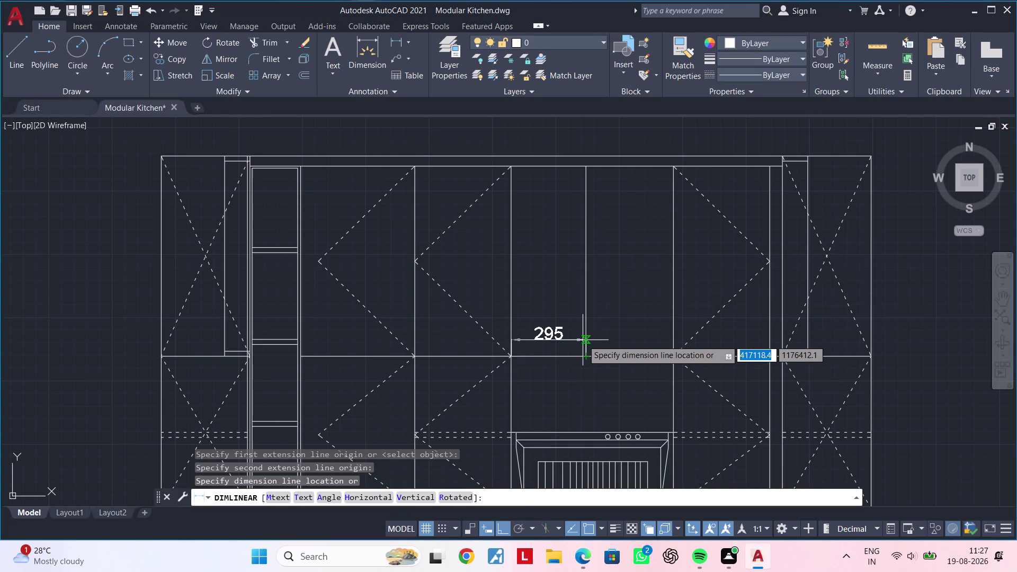
key(Escape)
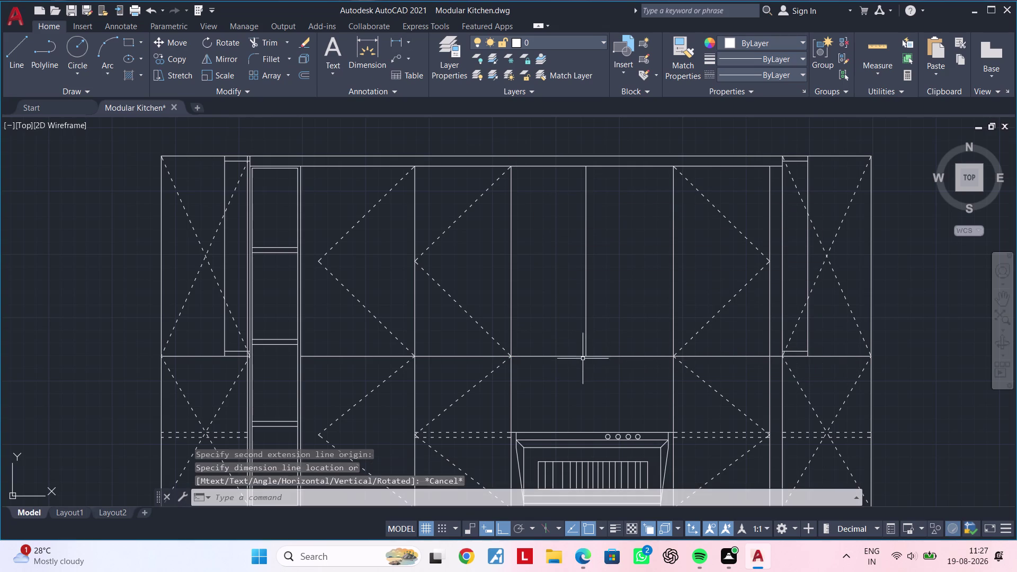
key(Escape)
key(Escape)
Try offsetting the new vertical line by 100, then abandon the offset.
middle_drag(563, 323, 523, 310)
key(Escape)
key(Escape)
key(Escape)
key(Escape)
text(o)
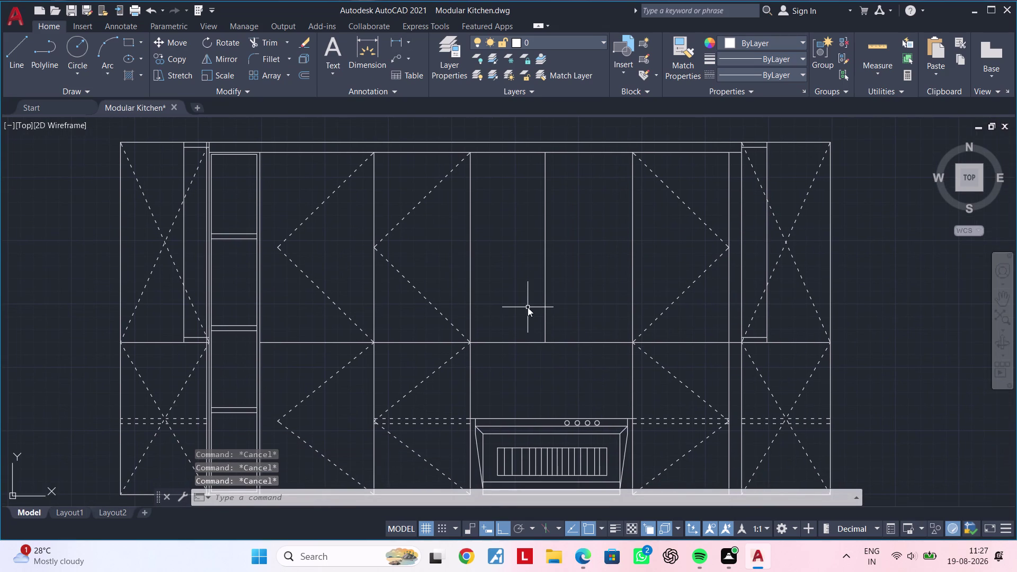
text(f 100)
key(Return)
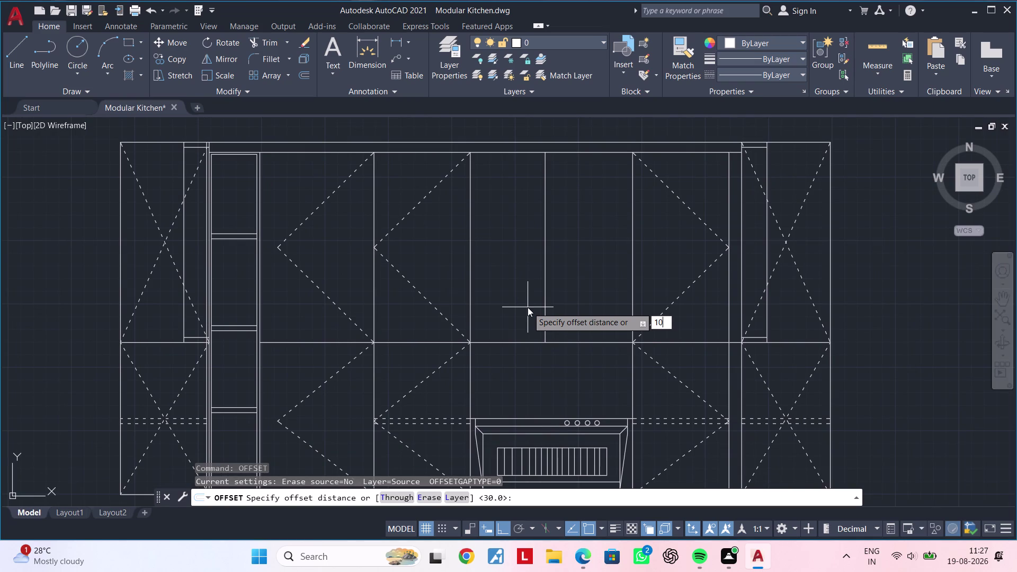
click(544, 261)
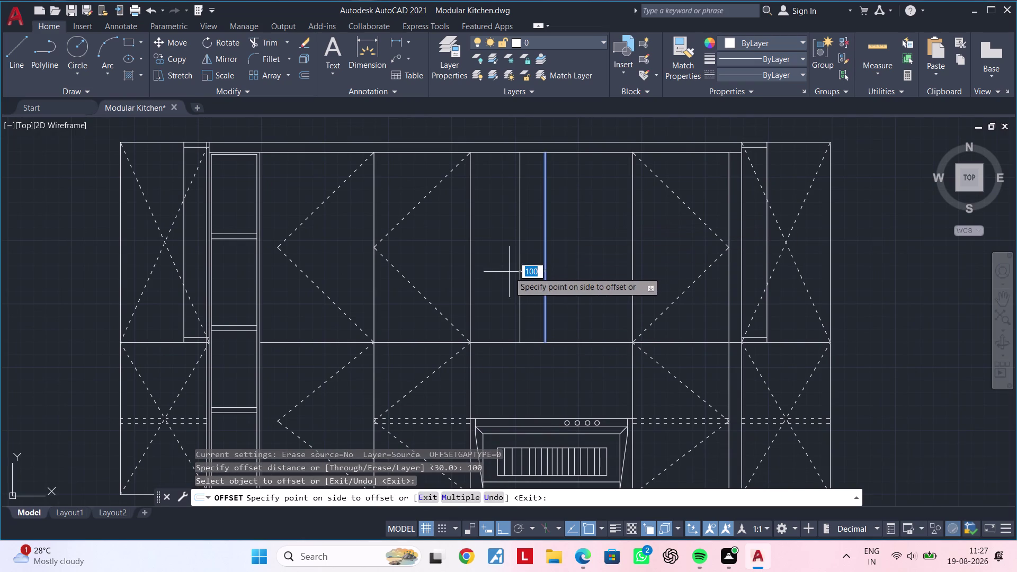
key(Escape)
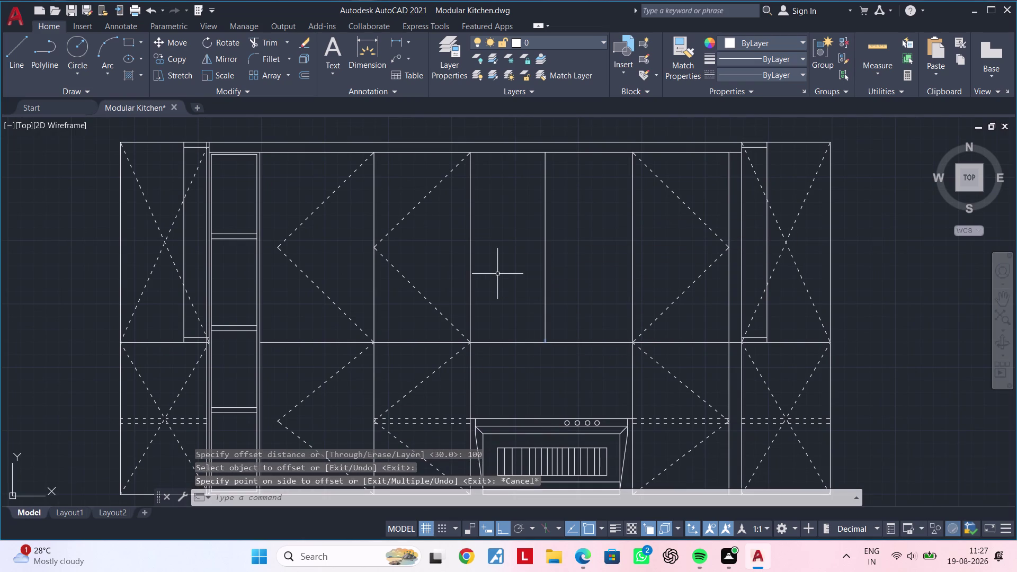
key(Escape)
key(Escape)
key(Escape)
Retry the offset on the middle panel's line with distance 150 and abandon it.
text(of 1)
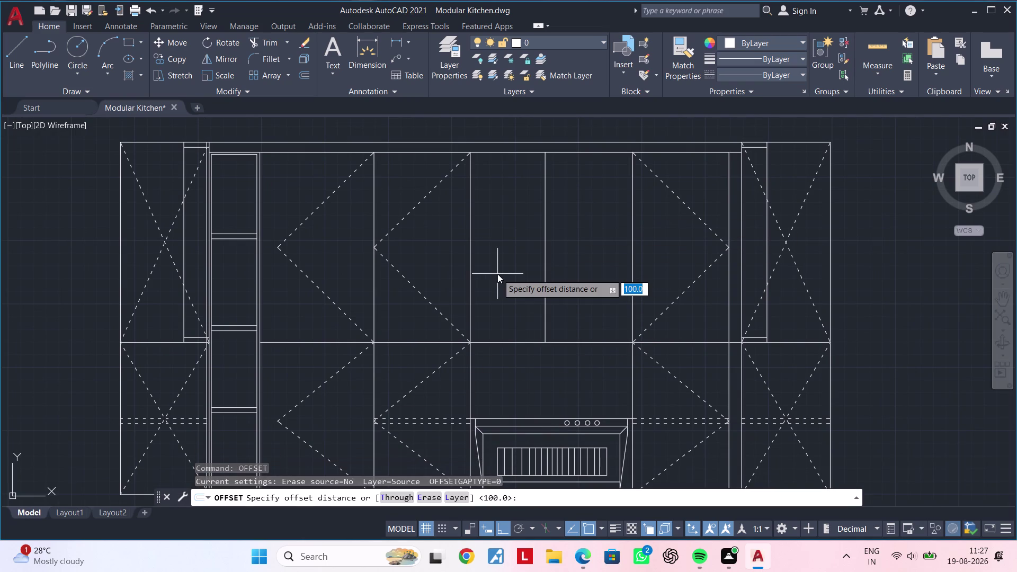
text(50)
key(Escape)
key(Escape)
key(Escape)
key(Escape)
key(Escape)
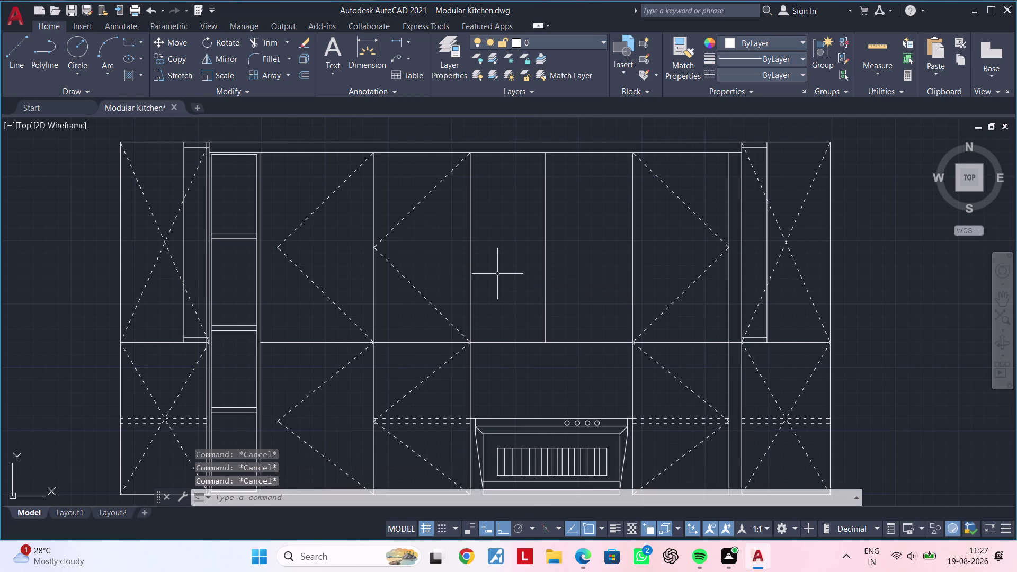
text(of)
key(space)
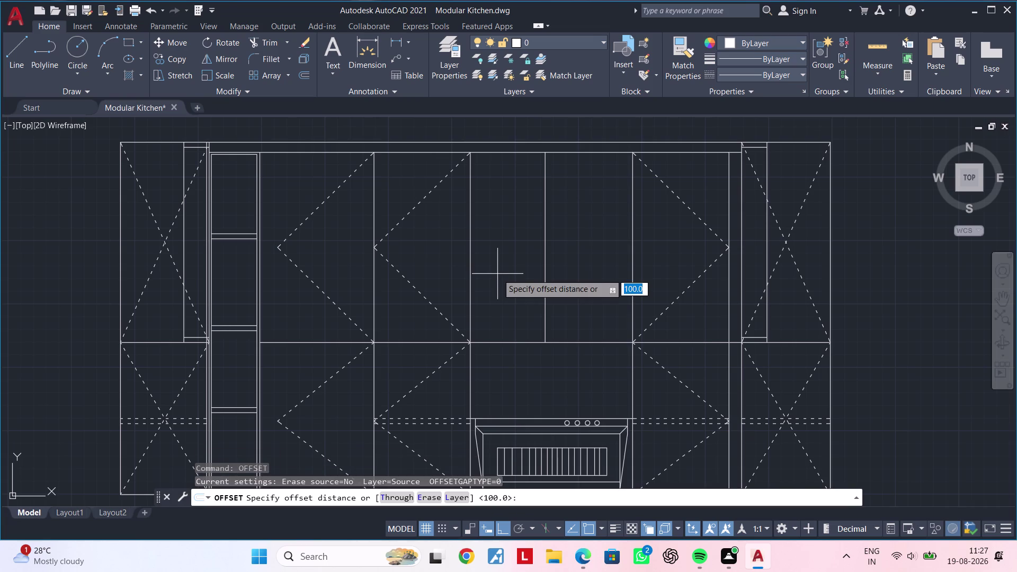
text(150)
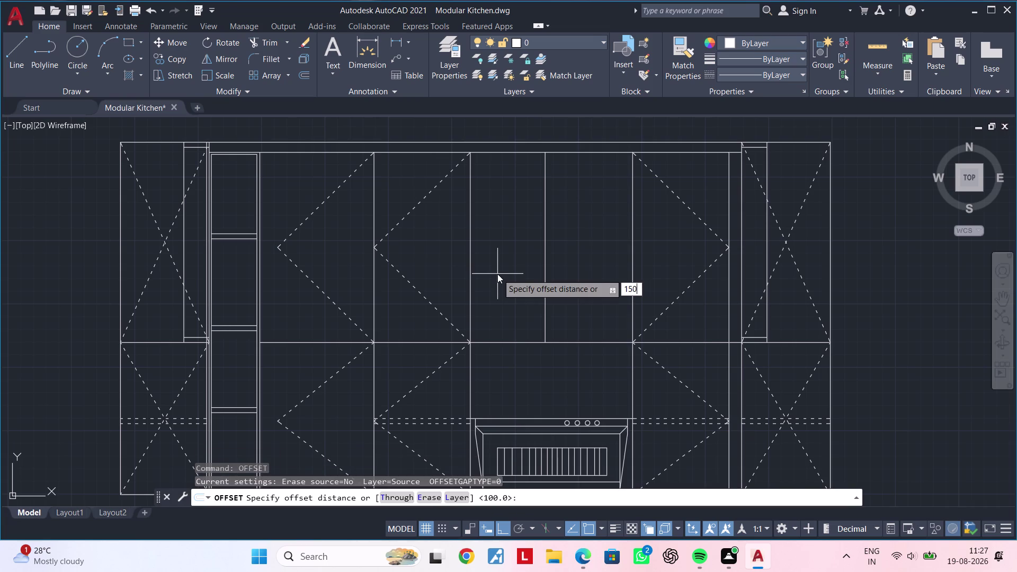
key(Return)
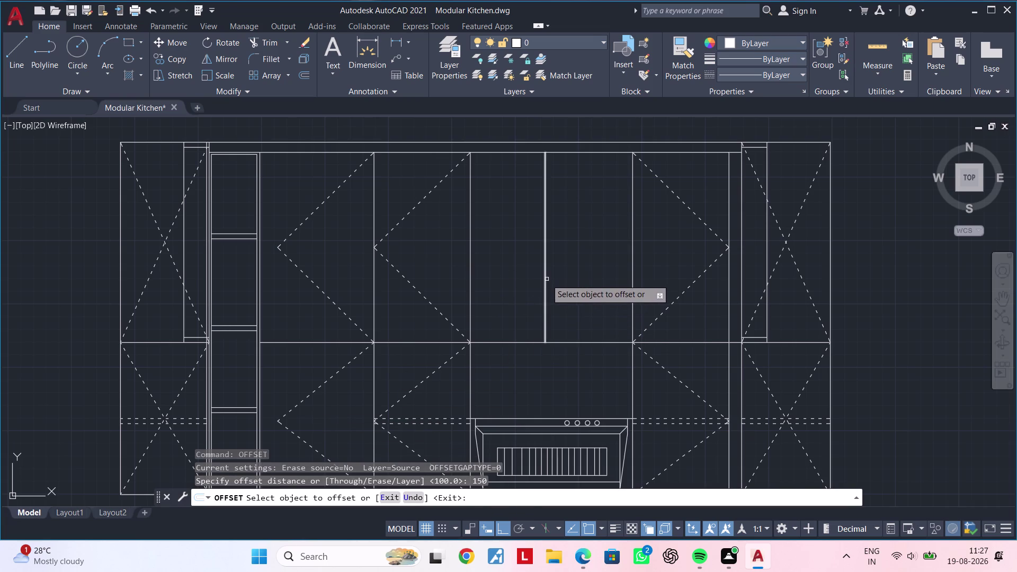
click(546, 279)
scroll(down, 3)
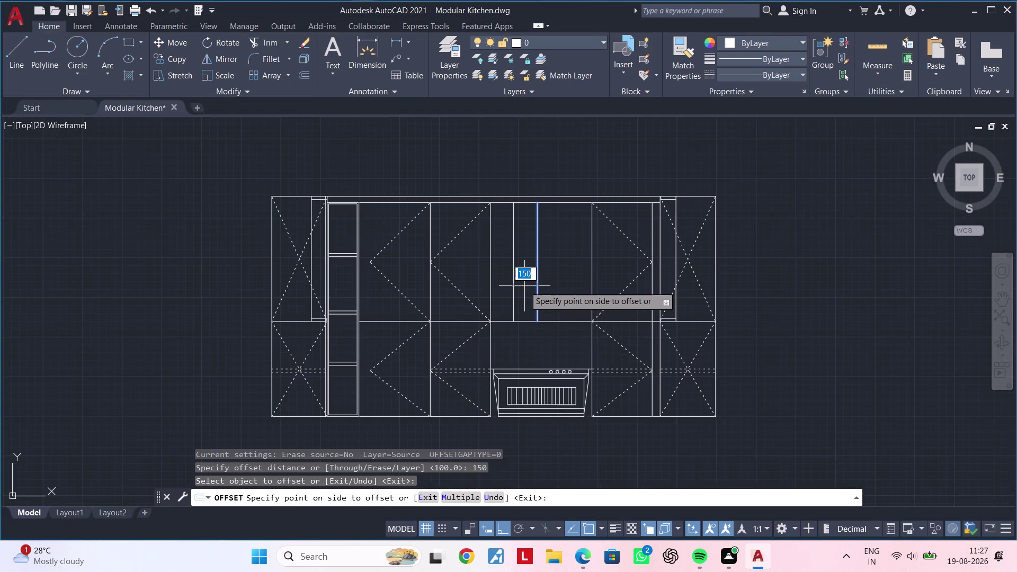
key(Escape)
key(Escape)
key(Escape)
key(Escape)
key(Escape)
Offset the middle panel's centre line 100 units to both sides.
text(o)
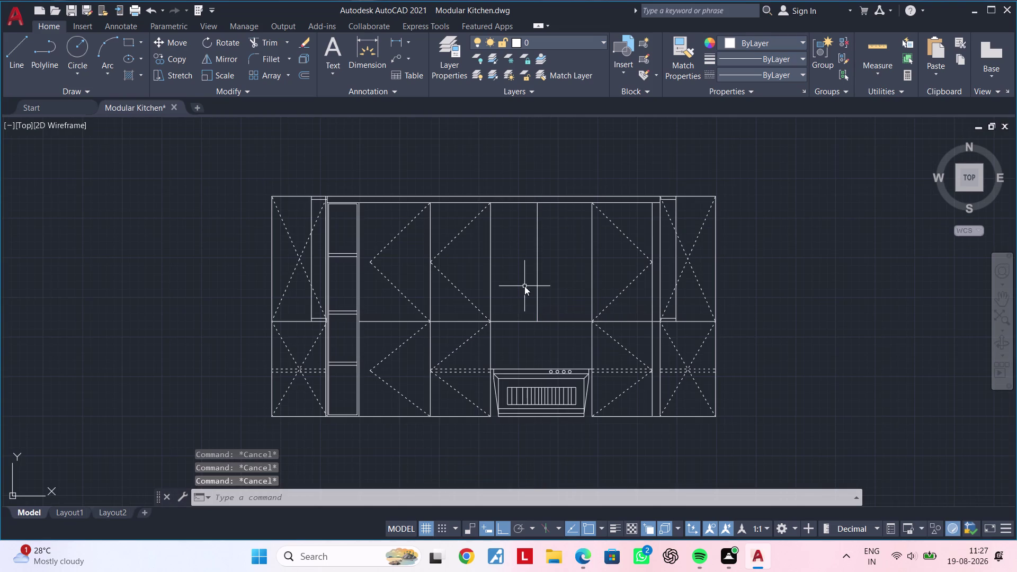
text(f 100)
key(Return)
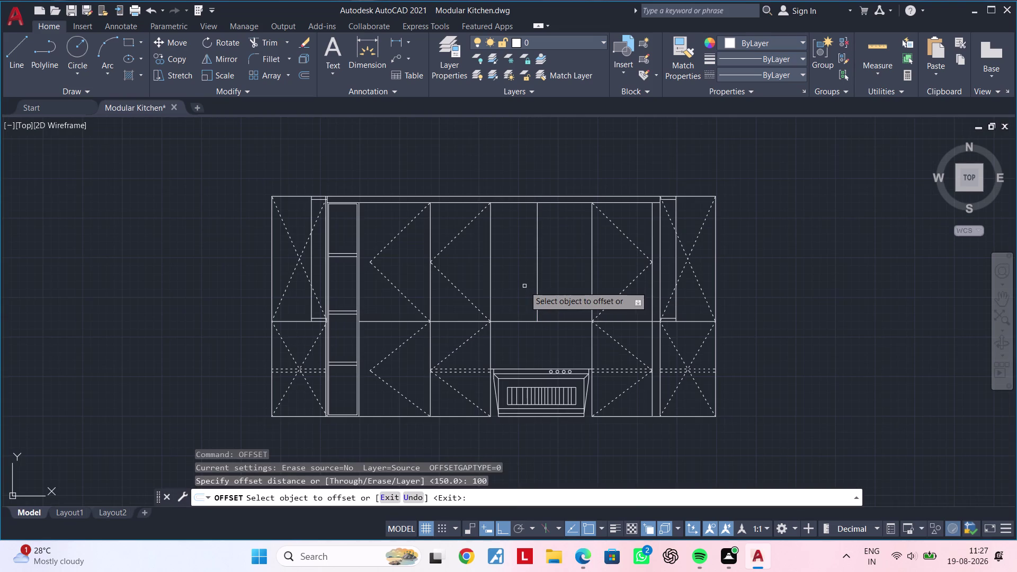
scroll(up, 3)
click(528, 283)
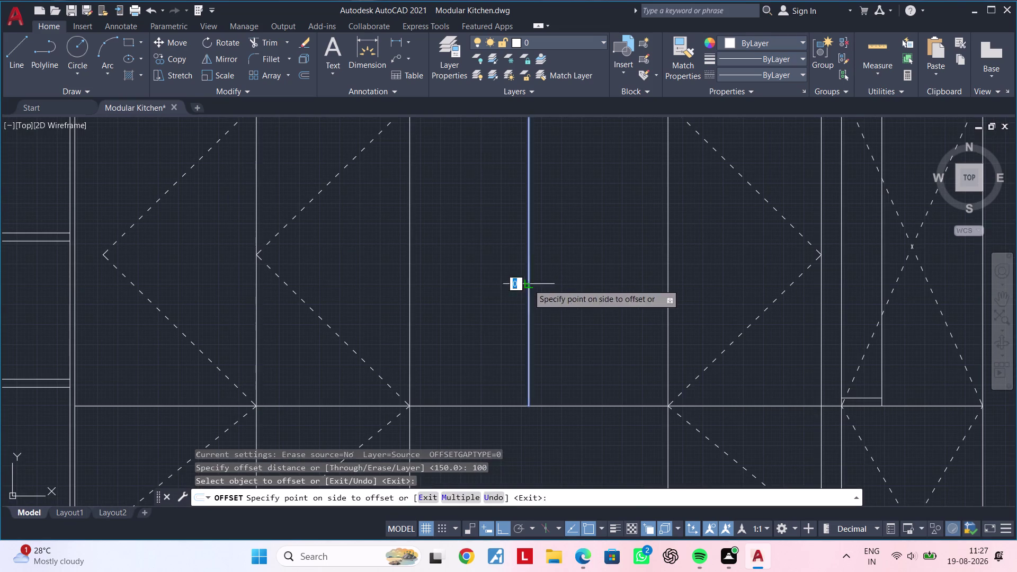
click(442, 295)
click(530, 287)
click(615, 287)
scroll(down, 3)
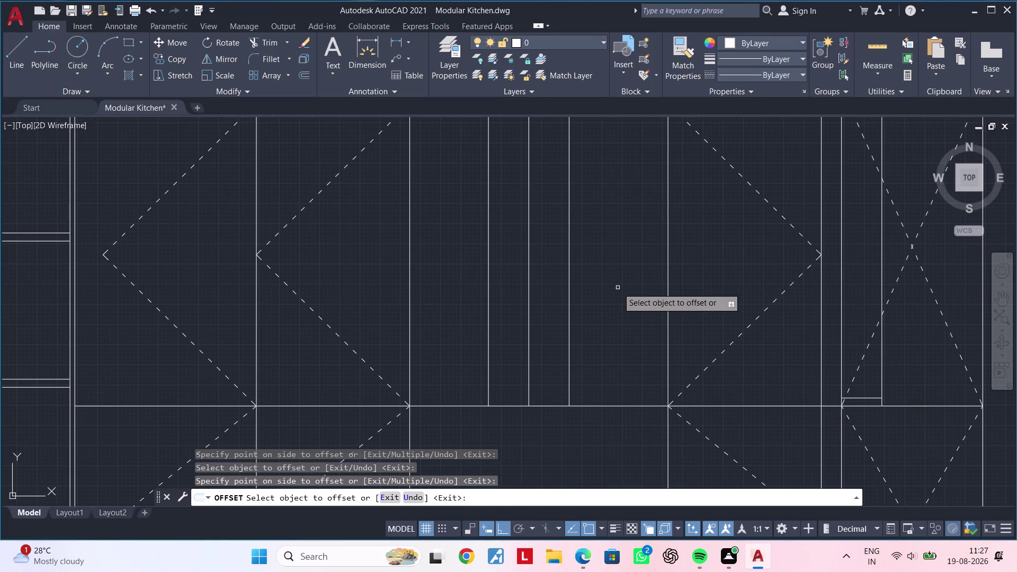
scroll(down, 3)
middle_drag(617, 288, 601, 323)
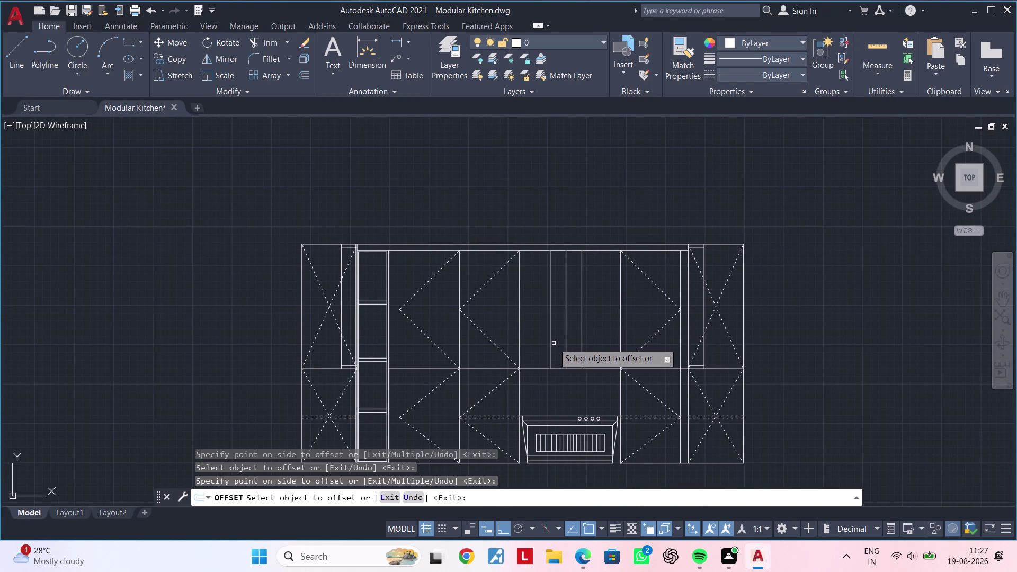
key(Escape)
key(Escape)
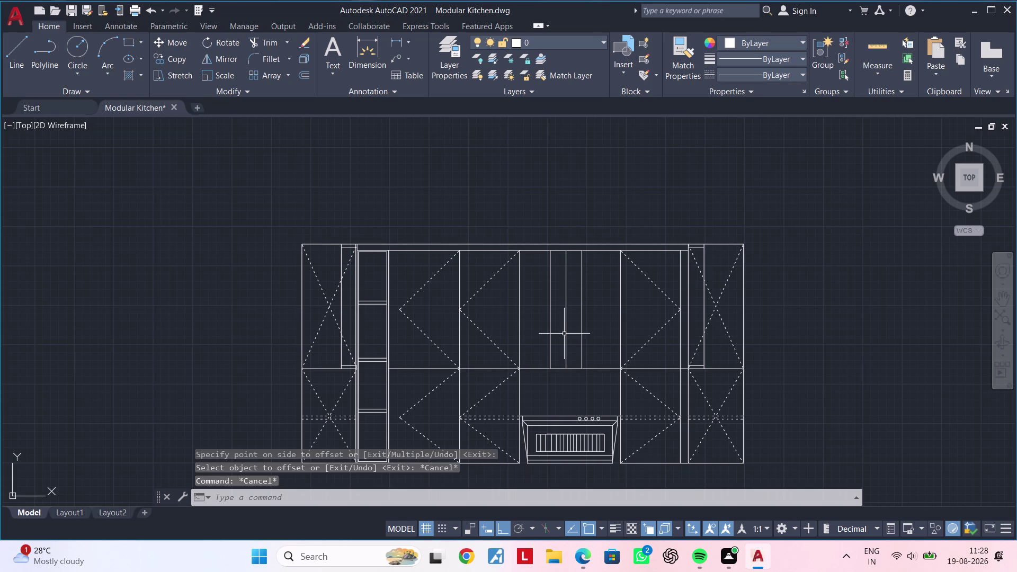
Select the middle centre line, zoom in on the hood area, and clear the selection.
click(565, 331)
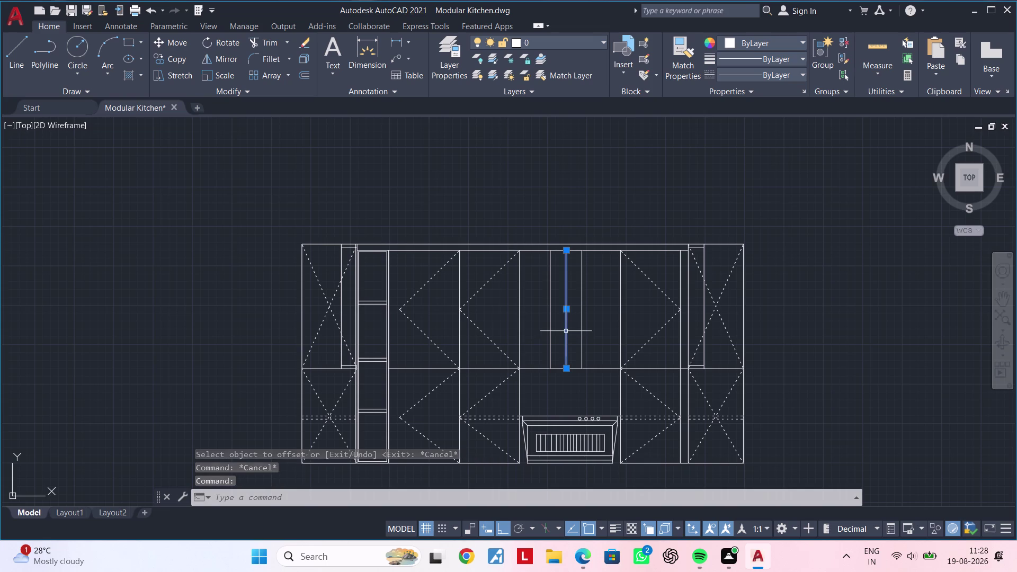
scroll(up, 3)
middle_drag(558, 387, 543, 418)
key(Escape)
scroll(up, 3)
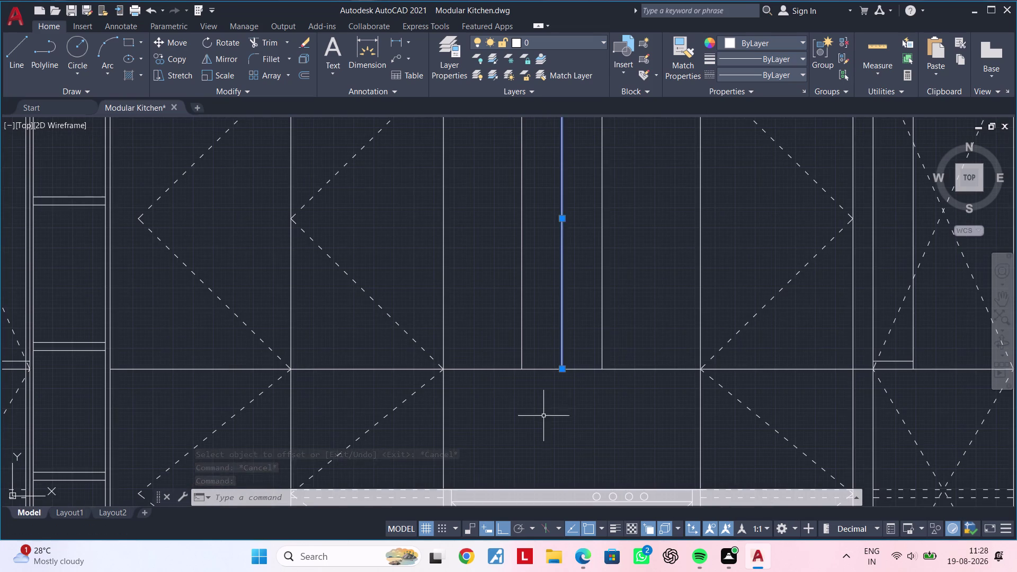
key(Escape)
key(Escape)
key(Escape)
key(Escape)
key(Escape)
key(l)
key(space)
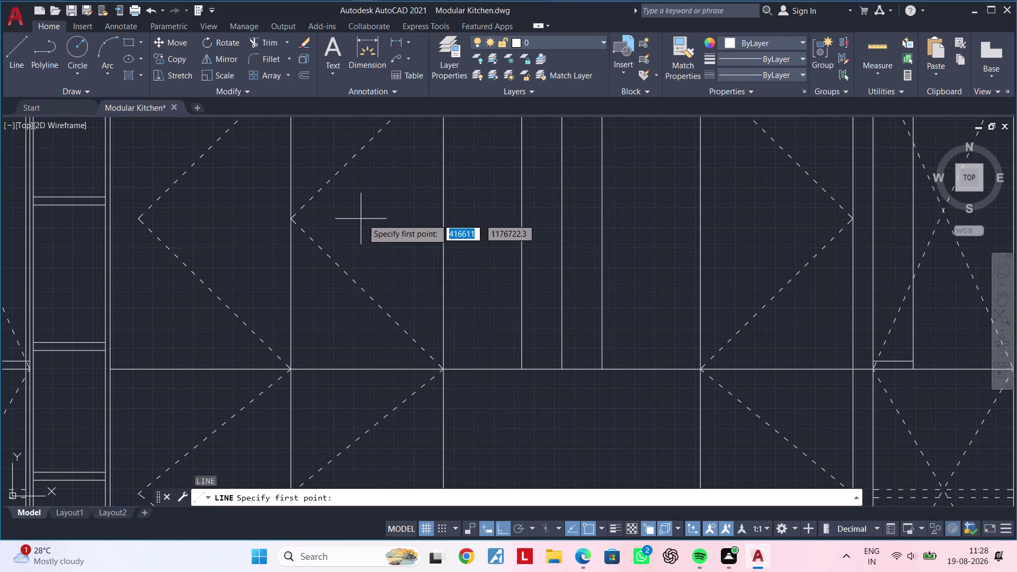
Draw a horizontal line joining the left and right hood edges to close the hood top.
click(519, 220)
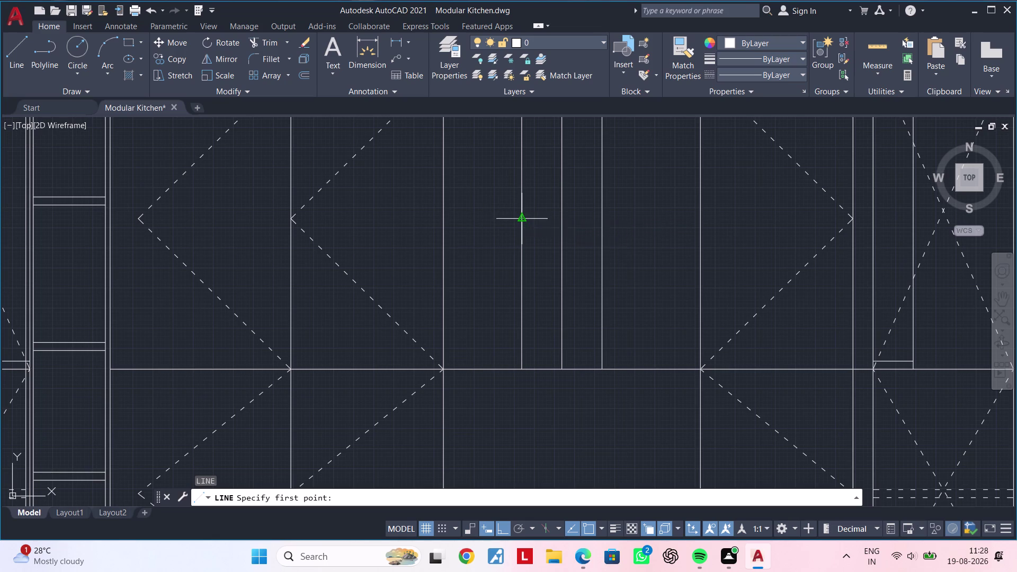
click(600, 219)
key(Escape)
key(Escape)
middle_drag(588, 267, 580, 274)
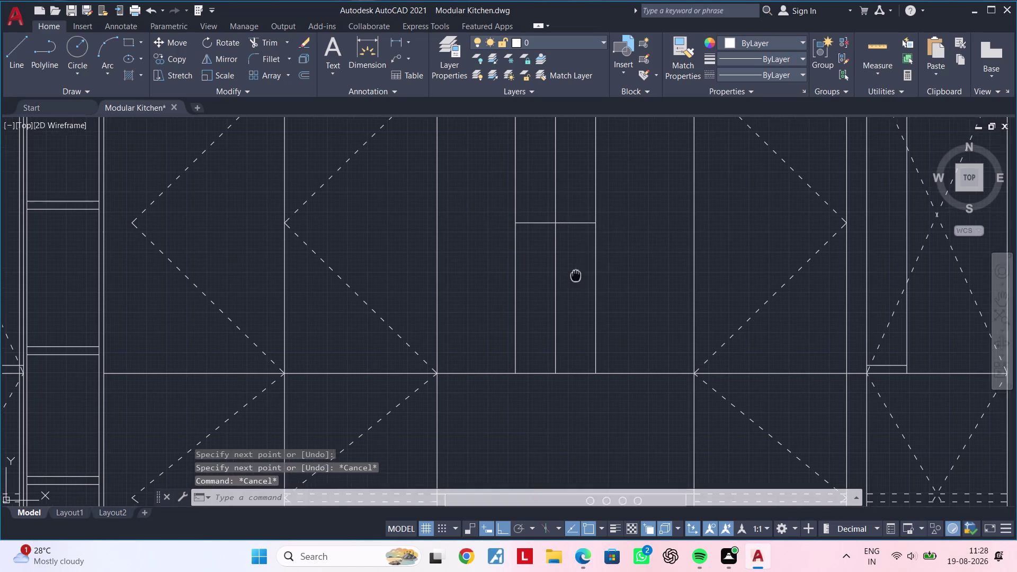
middle_drag(580, 274, 548, 317)
key(Escape)
key(Escape)
key(Escape)
key(Escape)
key(Escape)
key(Escape)
Trim away the hood side lines above the new top line.
key(t)
key(r)
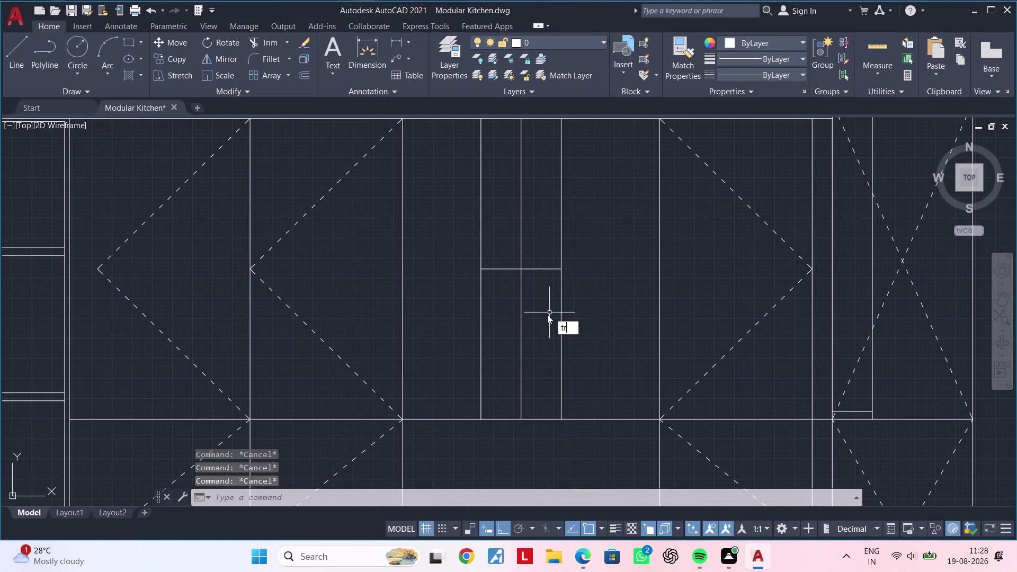
key(space)
click(485, 242)
click(475, 242)
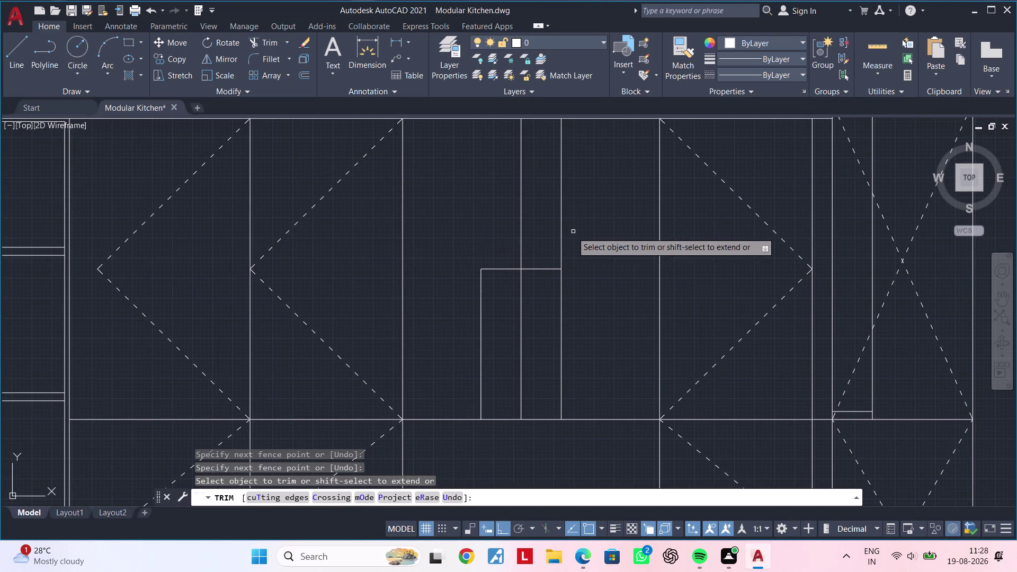
click(560, 235)
middle_drag(591, 274, 601, 202)
key(Escape)
key(Escape)
middle_drag(600, 278, 593, 250)
key(Escape)
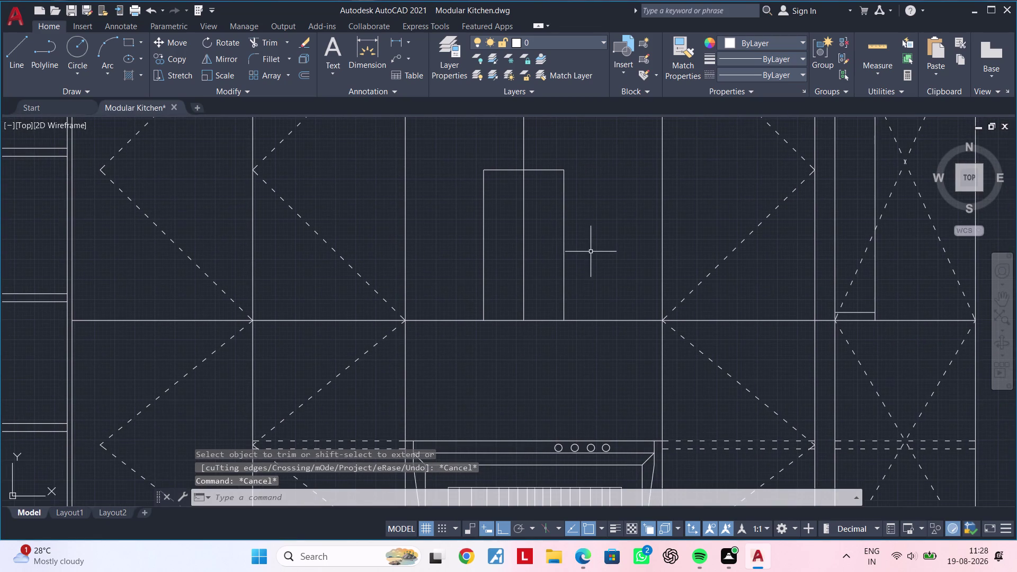
Extend the left and right hood edges down to the hob.
text(ex)
key(space)
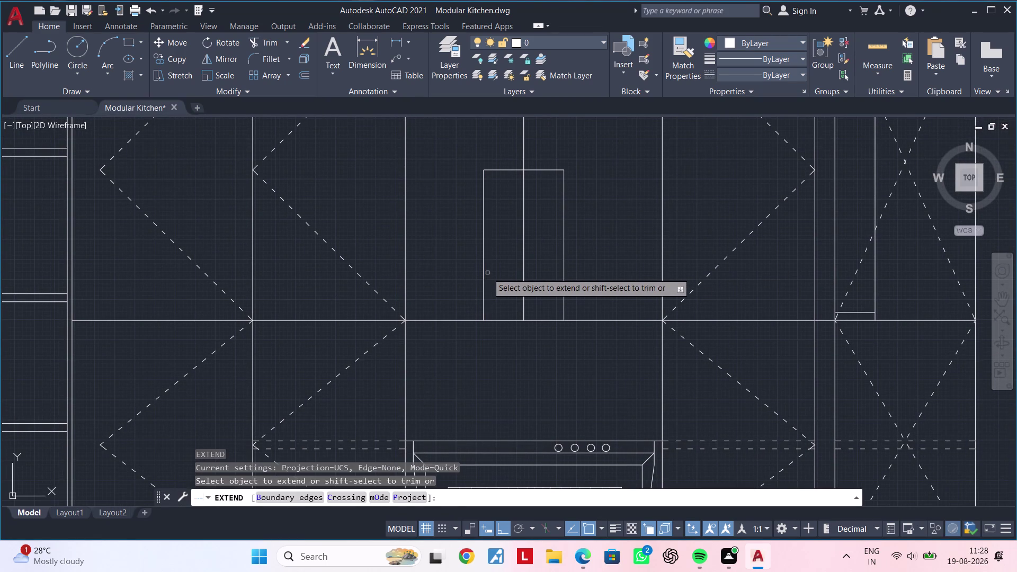
click(484, 276)
click(564, 270)
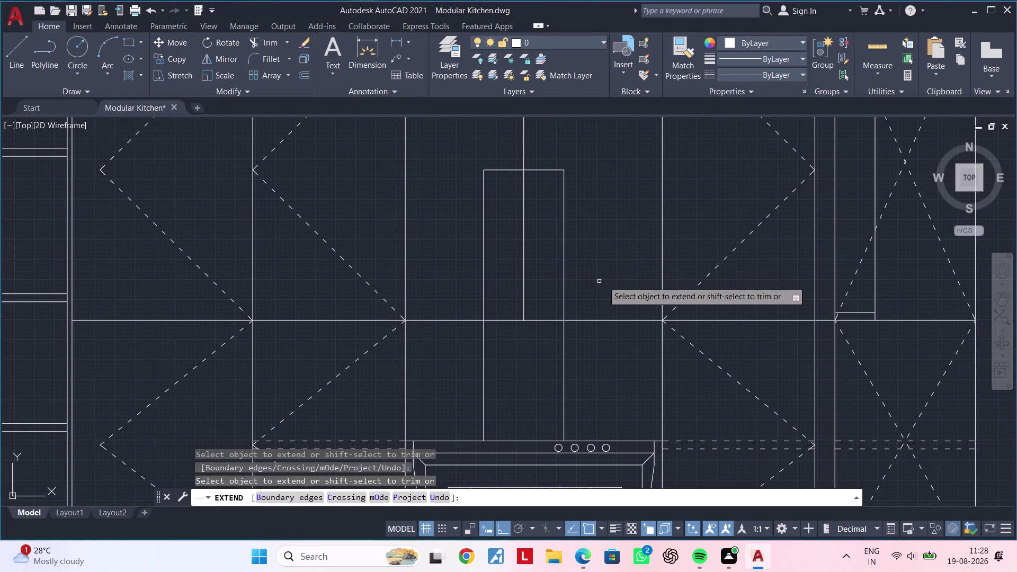
middle_drag(604, 282, 627, 251)
key(Escape)
key(Escape)
key(Escape)
key(Escape)
key(Escape)
key(Escape)
key(Escape)
key(Escape)
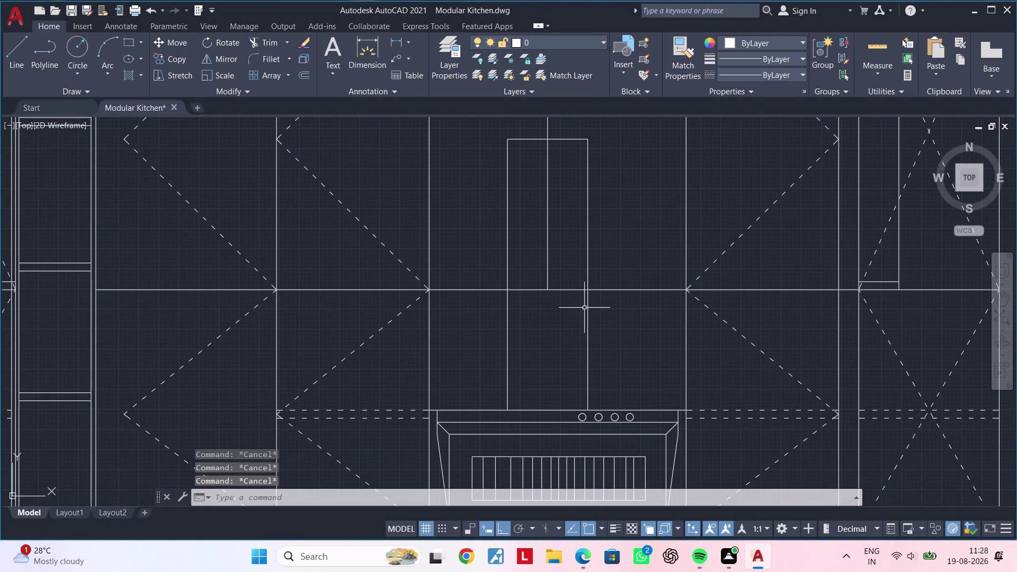
key(Escape)
key(Escape)
key(Escape)
key(Escape)
text(of)
key(space)
text(2)
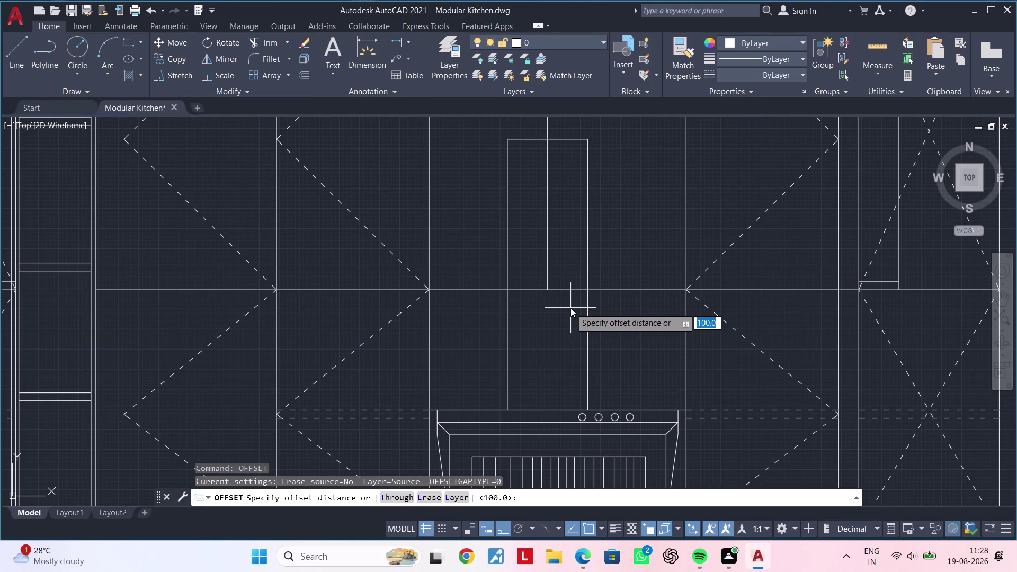
Offset the left and right hood edges inward by 20 to form the inner walls.
text(0)
key(Return)
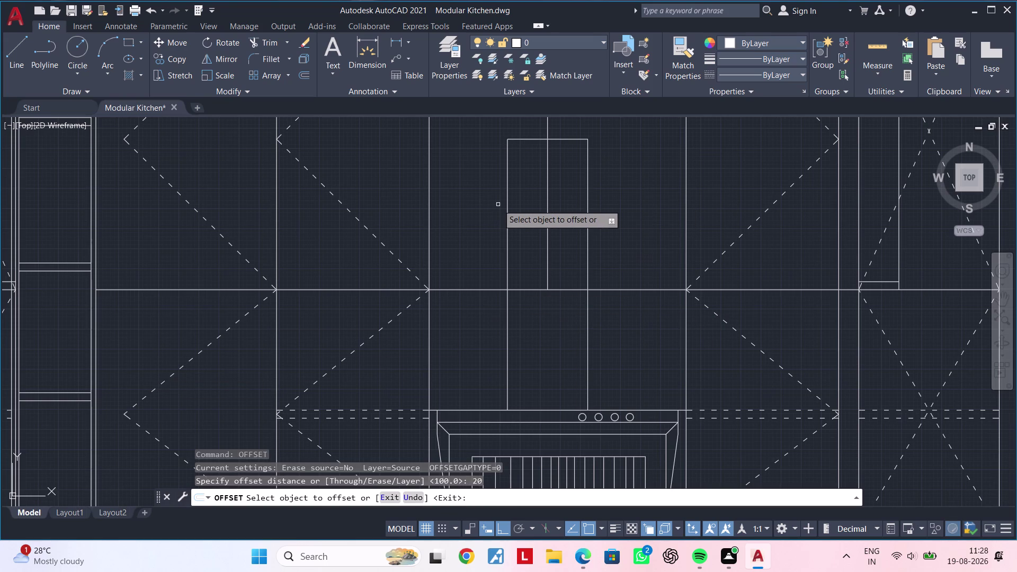
click(507, 203)
click(549, 202)
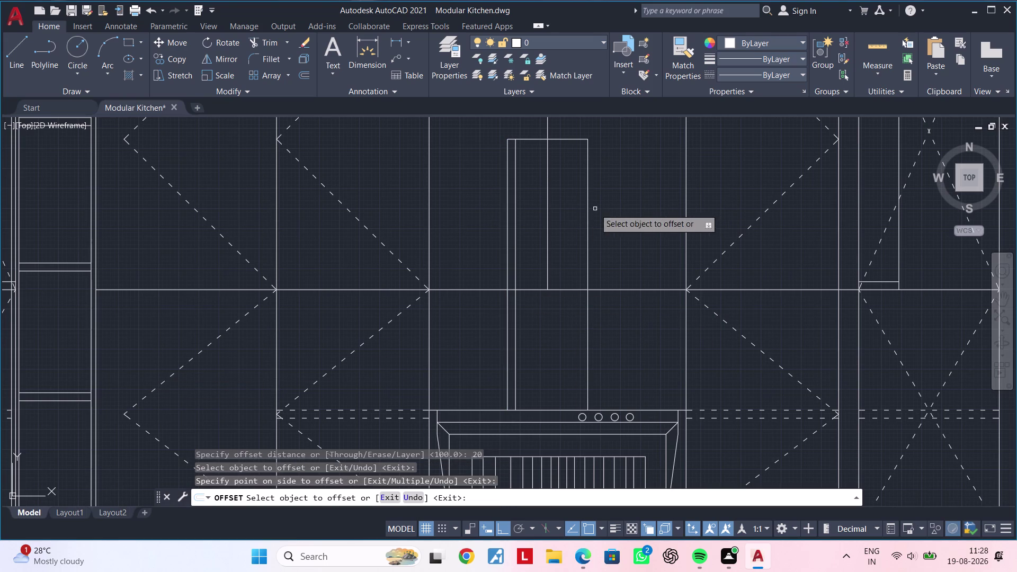
click(588, 207)
click(557, 209)
key(Escape)
key(Escape)
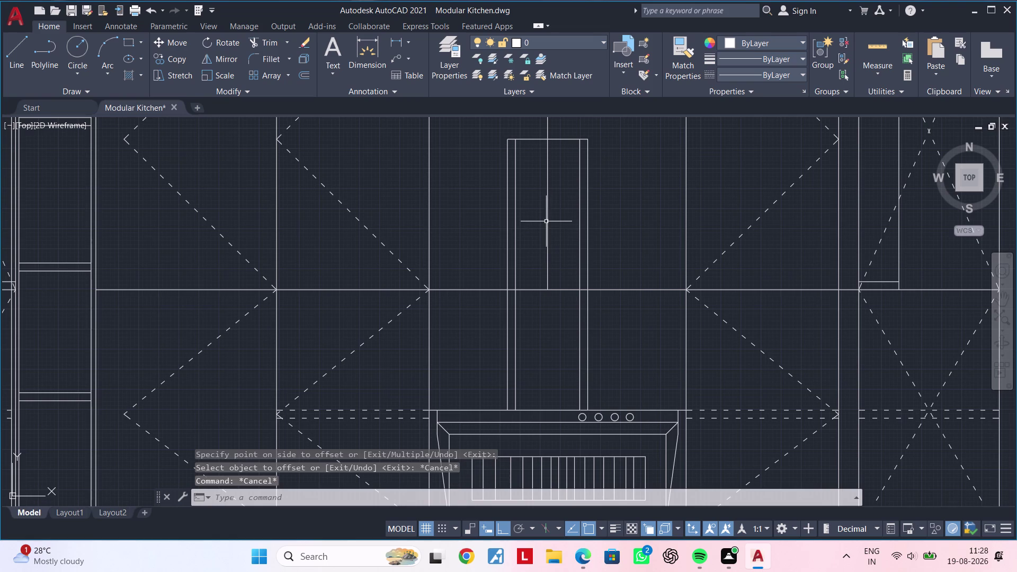
click(546, 221)
key(Escape)
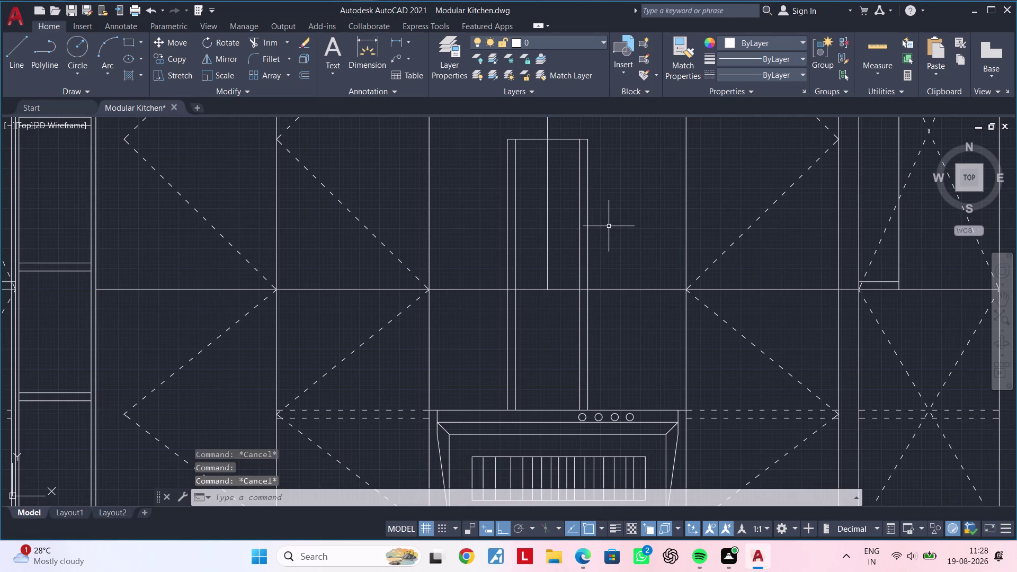
Use MATCHPROP to make the hood centre line dashed like a shutter line.
key(m)
key(a)
key(space)
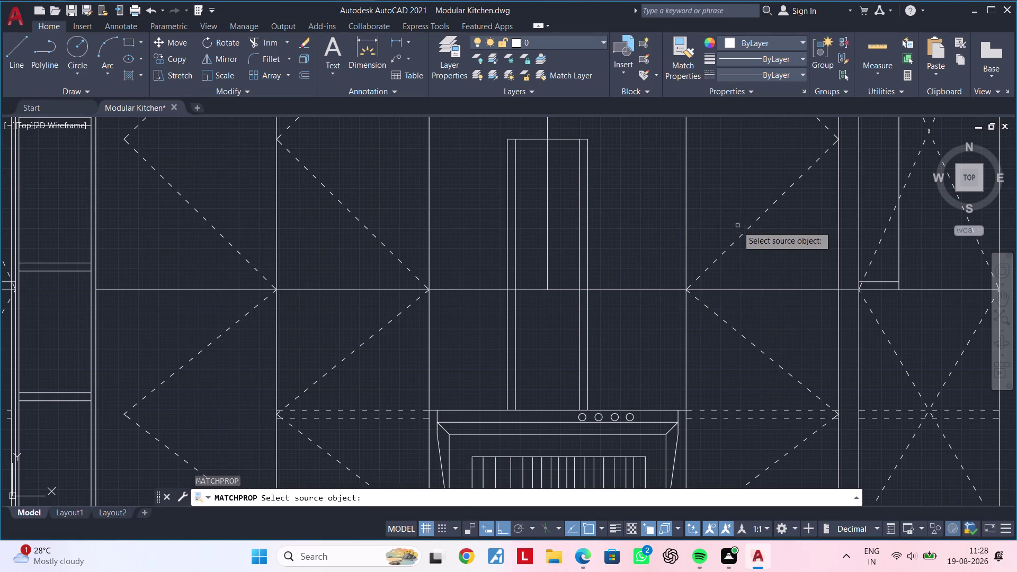
click(740, 236)
click(548, 235)
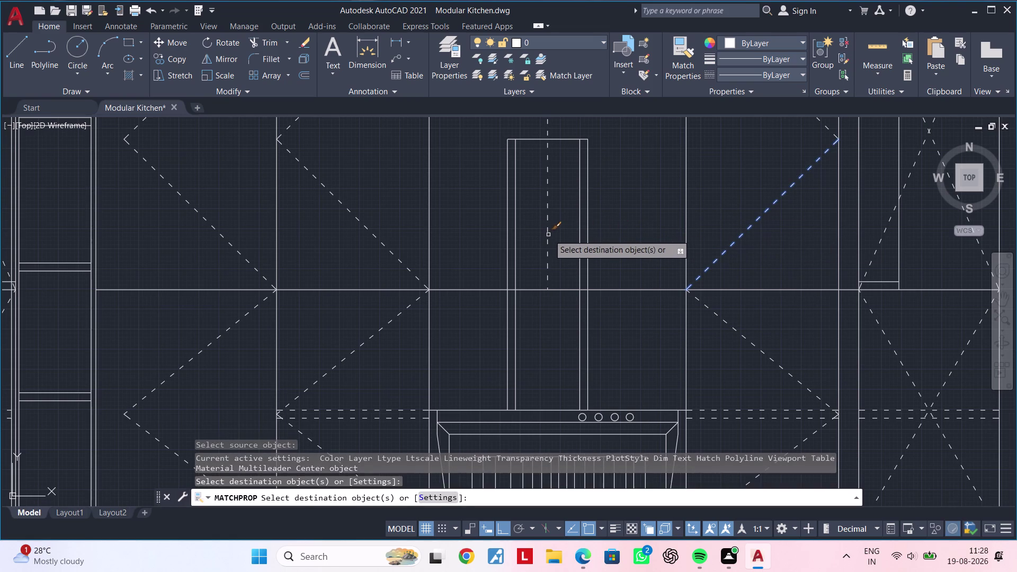
middle_drag(634, 206, 612, 311)
key(Escape)
Reframe the elevation and begin a horizontal construction line with XL.
scroll(down, 3)
middle_drag(611, 292, 552, 279)
key(Escape)
key(Escape)
key(Escape)
key(Escape)
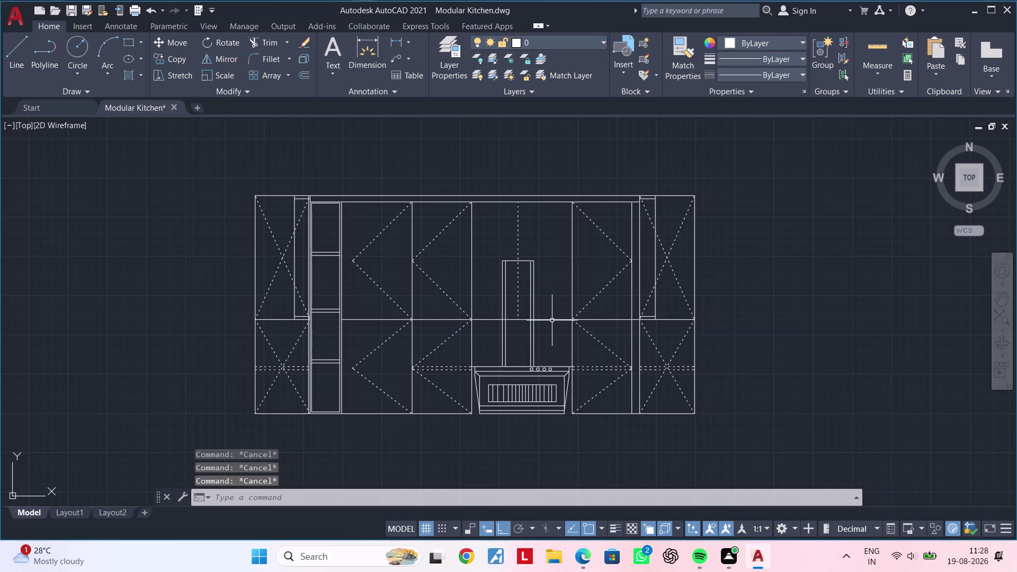
key(Escape)
key(Escape)
key(Escape)
key(Escape)
key(x)
key(Escape)
key(x)
key(l)
key(space)
key(h)
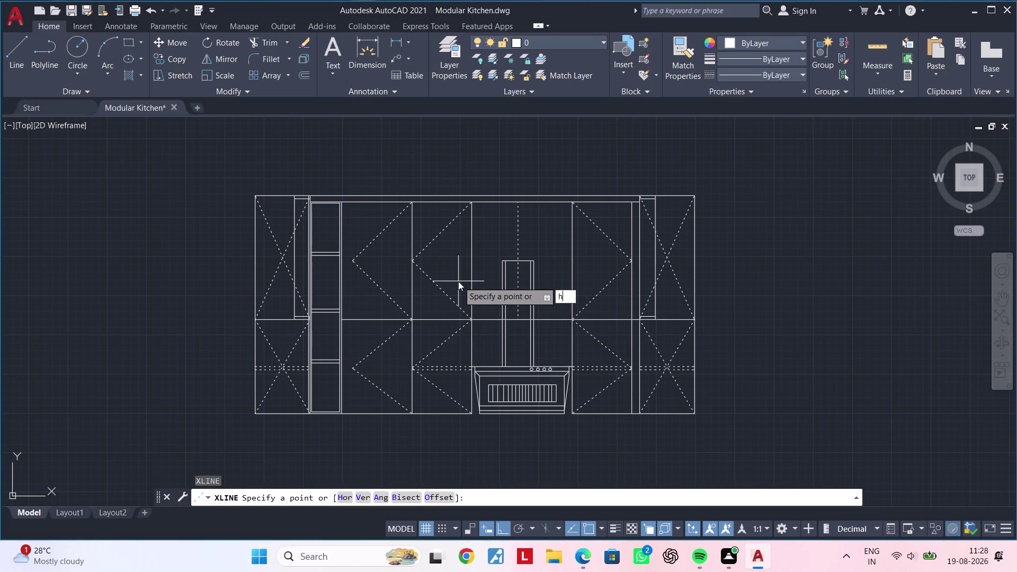
Place a horizontal construction line through the shutter corners.
key(space)
click(416, 261)
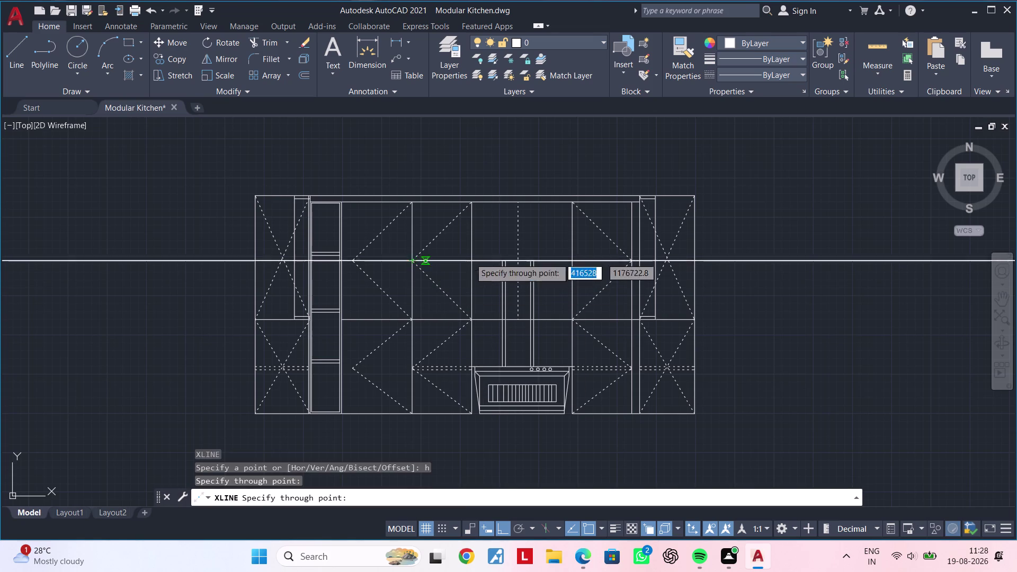
key(Escape)
middle_drag(554, 259, 505, 254)
key(Escape)
key(Escape)
Draw the diamond's diagonal edges around the chimney panel above the hood.
text(l)
key(space)
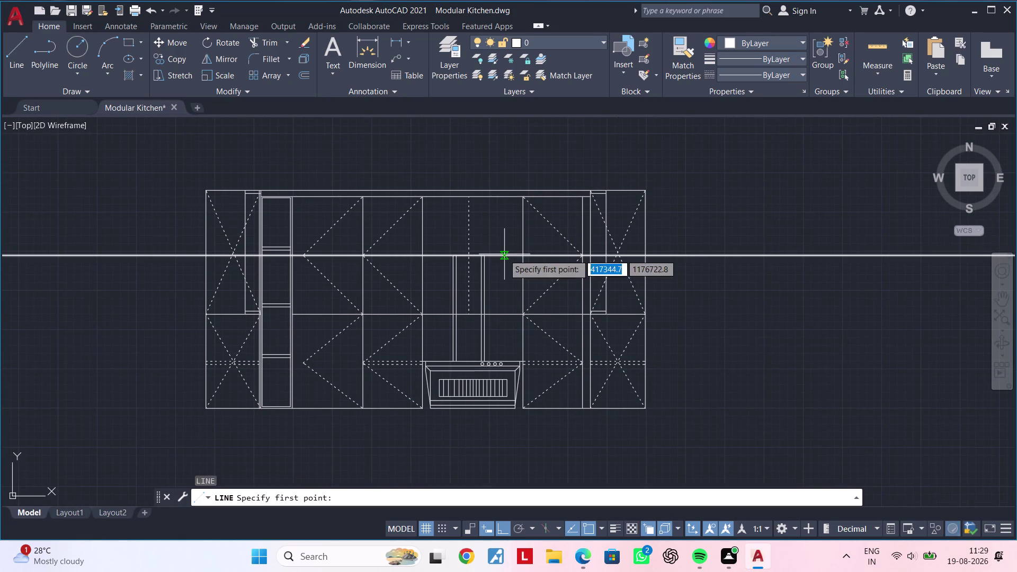
scroll(up, 3)
click(469, 319)
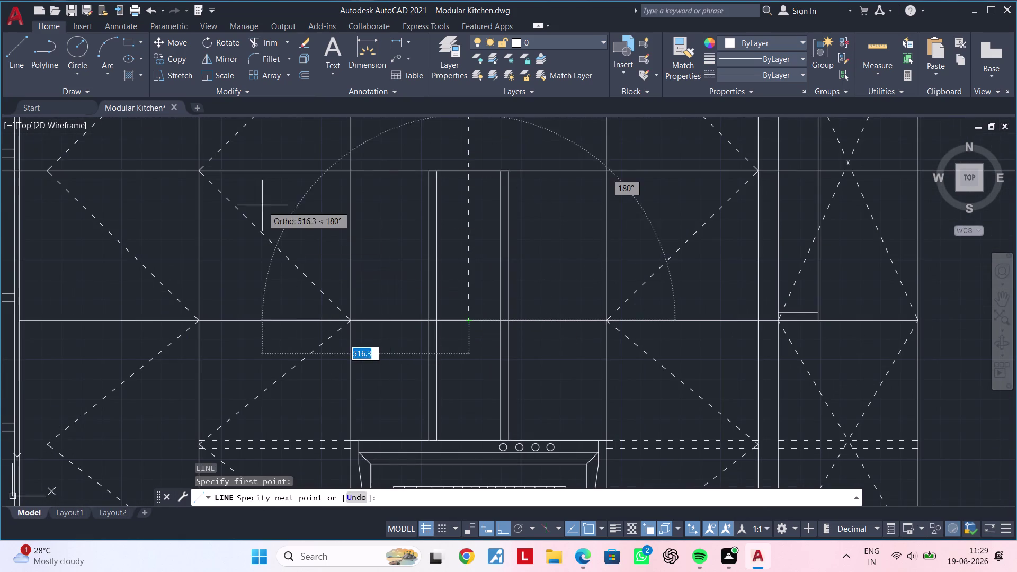
click(351, 175)
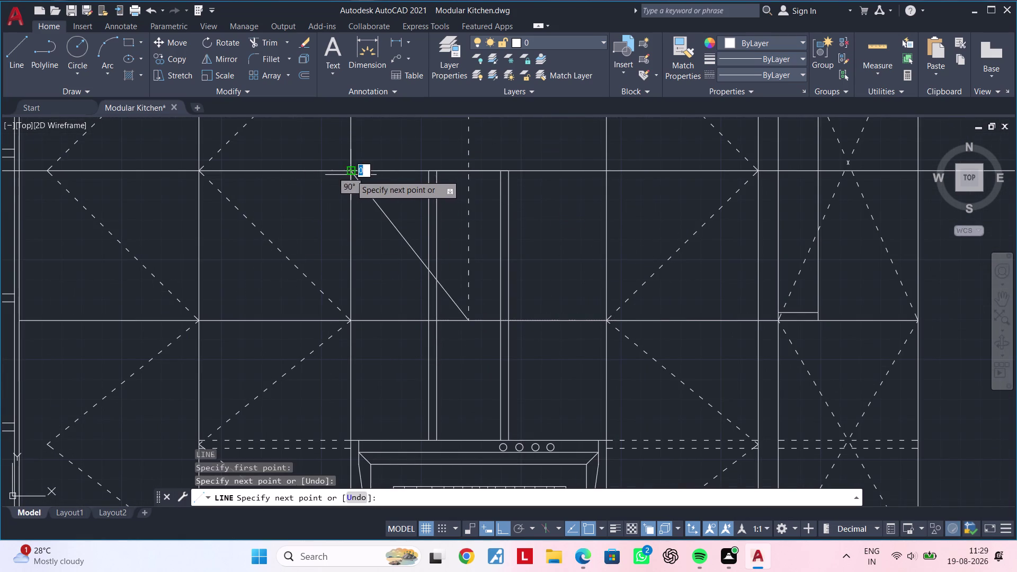
middle_drag(420, 156, 354, 297)
click(403, 162)
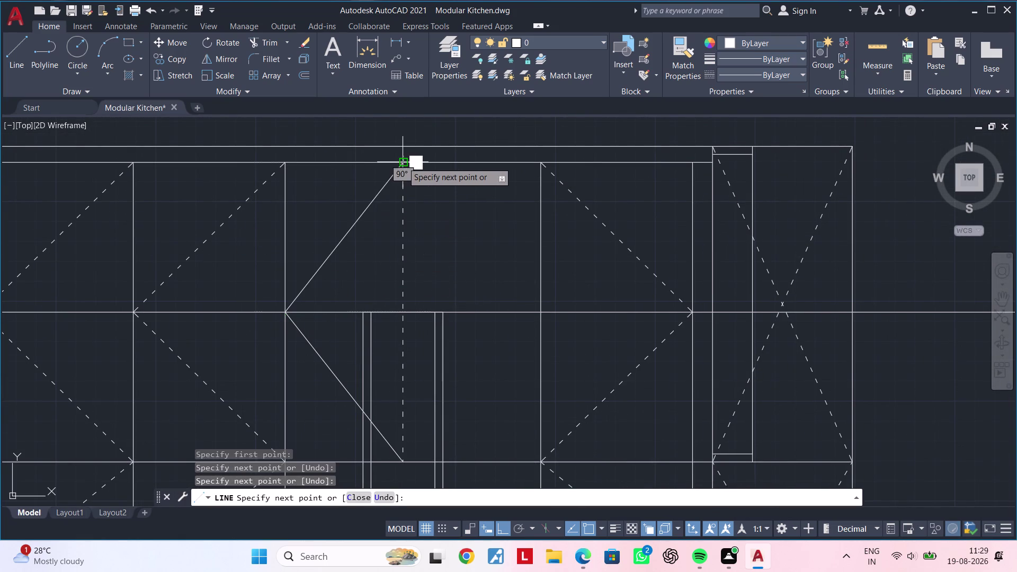
click(542, 314)
middle_drag(544, 321, 543, 315)
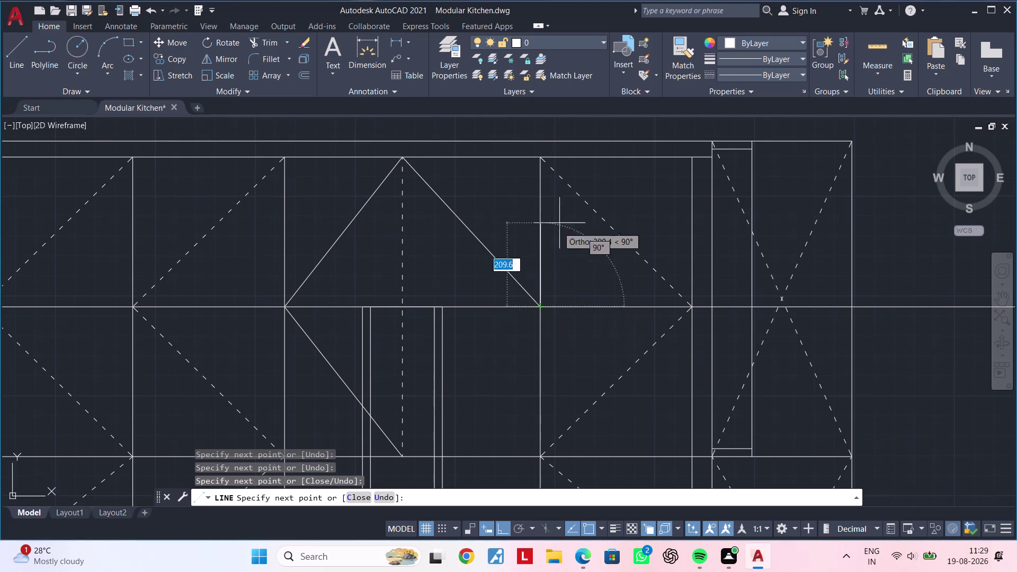
middle_click(561, 216)
middle_drag(499, 342, 540, 234)
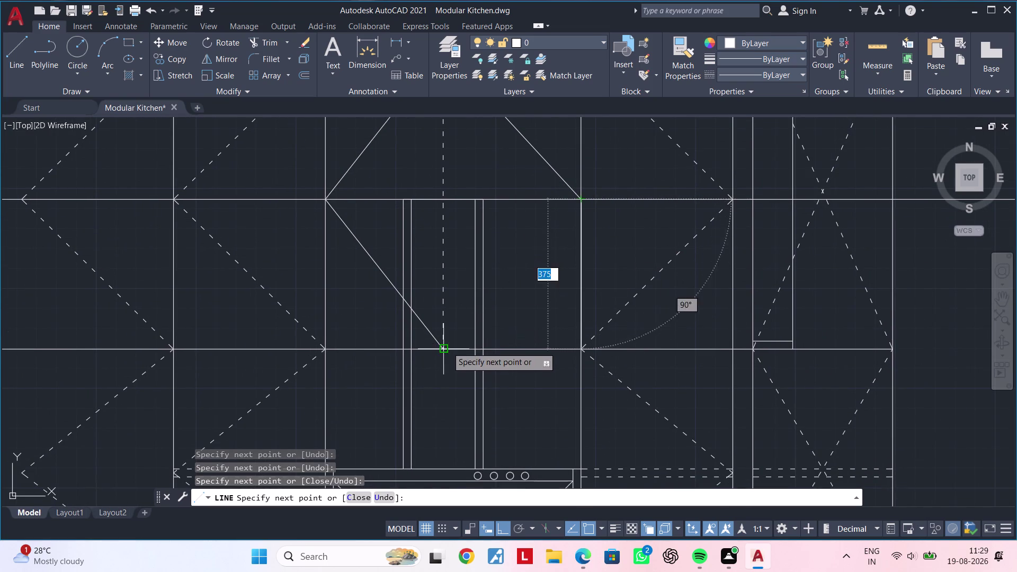
click(447, 348)
key(Escape)
key(Escape)
key(Escape)
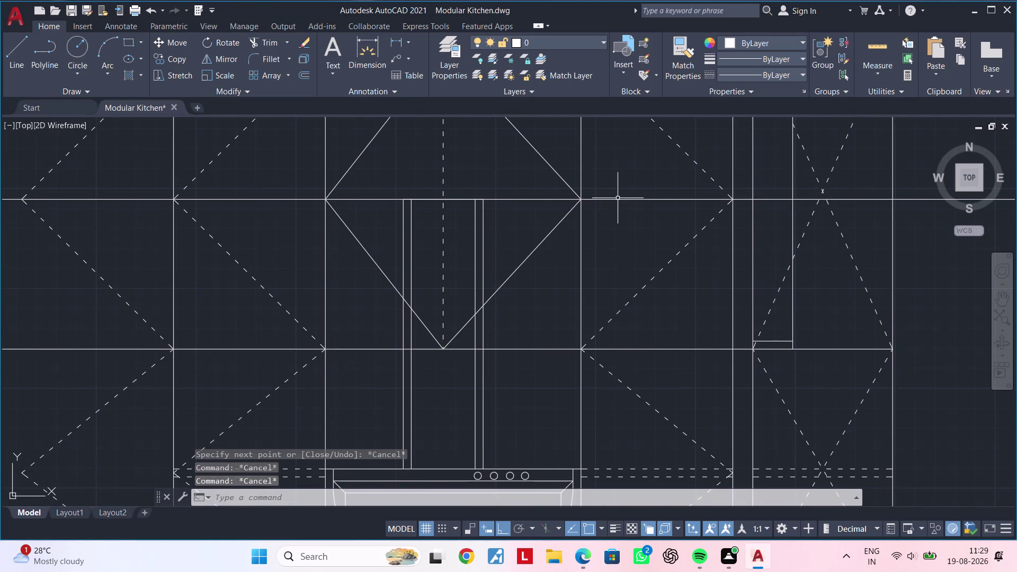
Delete the stray construction line.
click(617, 198)
key(Delete)
middle_drag(623, 227, 612, 249)
scroll(down, 3)
key(Escape)
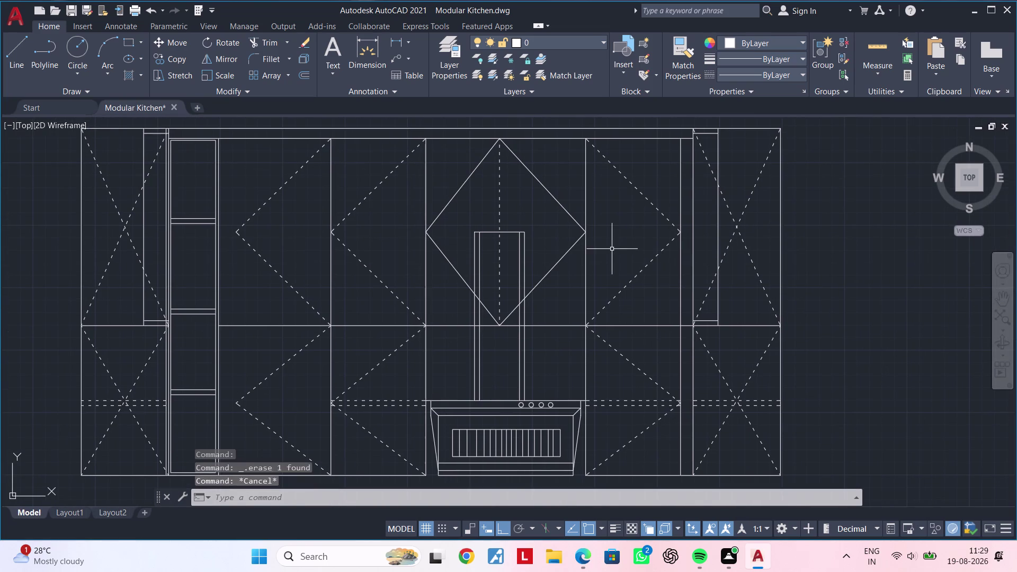
Match properties from a dashed diagonal onto all four diamond edges.
key(Escape)
key(Escape)
key(m)
key(a)
key(space)
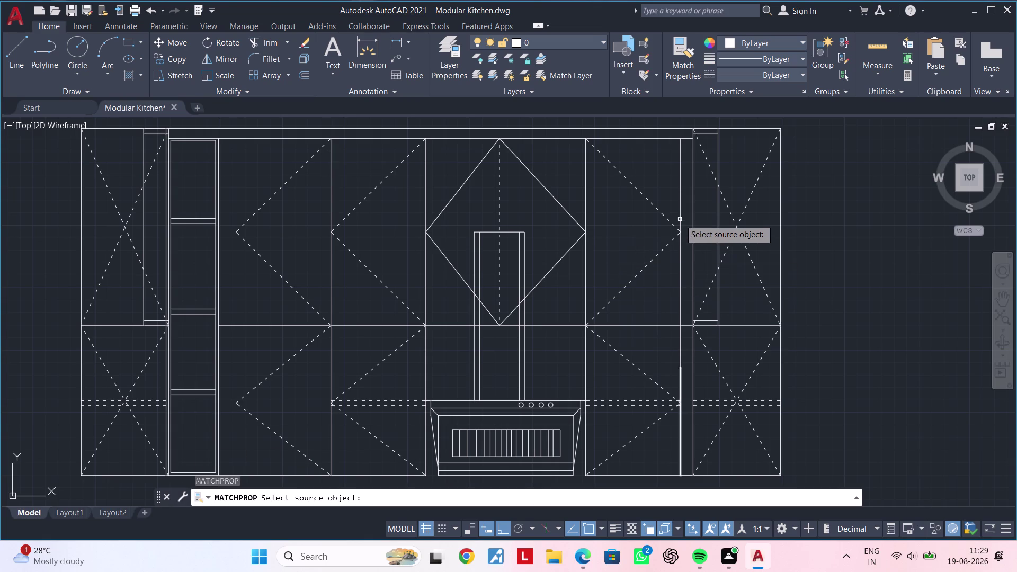
click(666, 218)
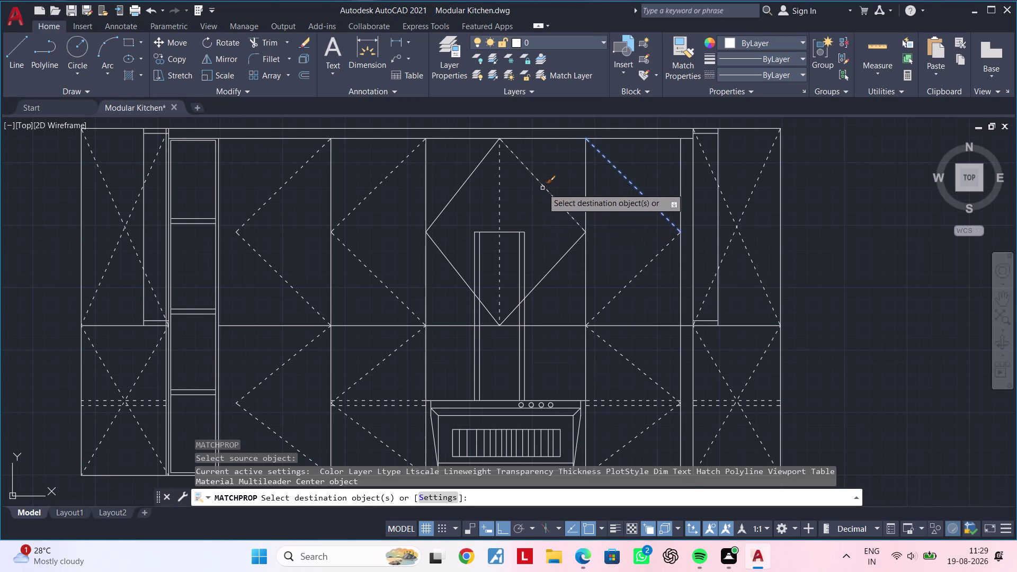
click(543, 188)
click(462, 188)
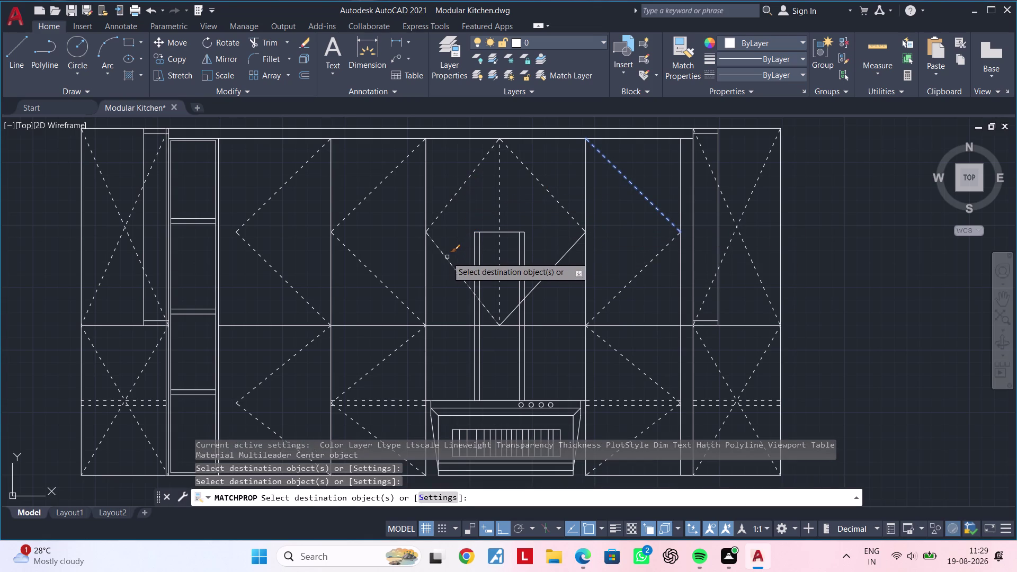
click(447, 257)
click(562, 258)
scroll(down, 3)
middle_drag(562, 258, 559, 236)
key(Escape)
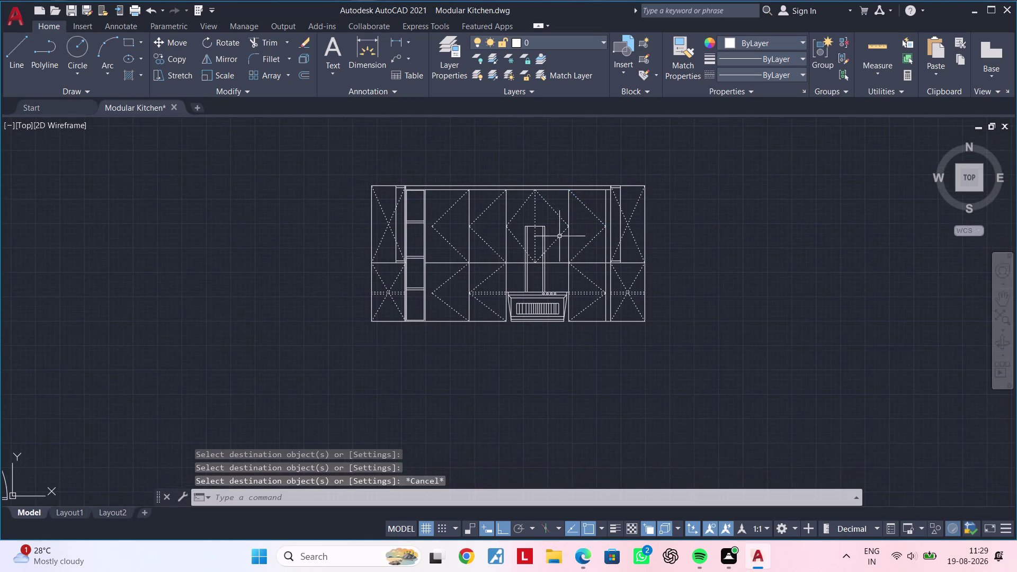
Offset two base cabinet bottom edges 20 downward to create the plinth lines.
key(Escape)
middle_drag(556, 253, 571, 229)
key(Escape)
key(Escape)
middle_drag(565, 311, 610, 299)
key(Escape)
key(Escape)
key(Escape)
key(Escape)
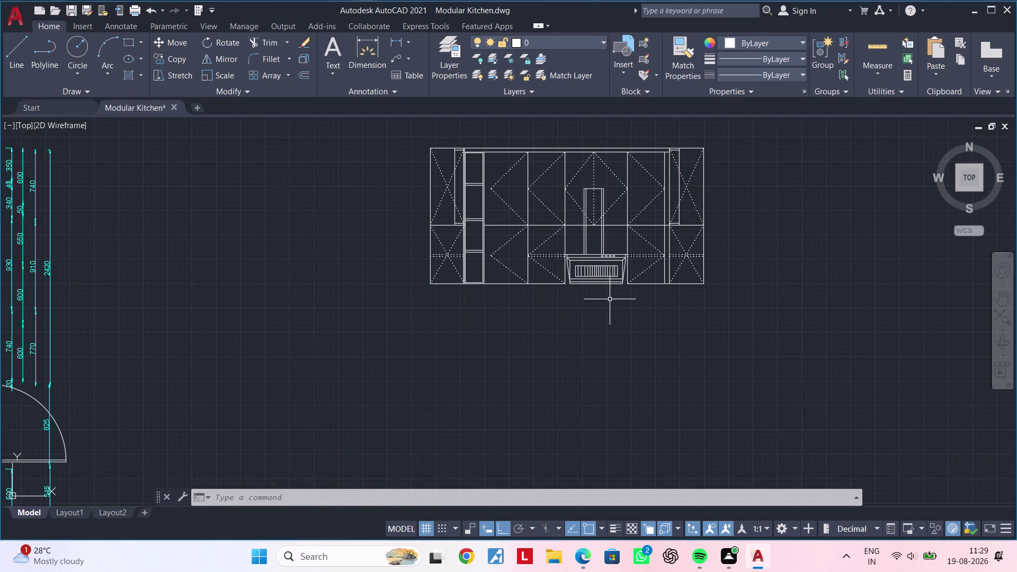
key(Escape)
key(Escape)
key(Escape)
key(Escape)
scroll(up, 3)
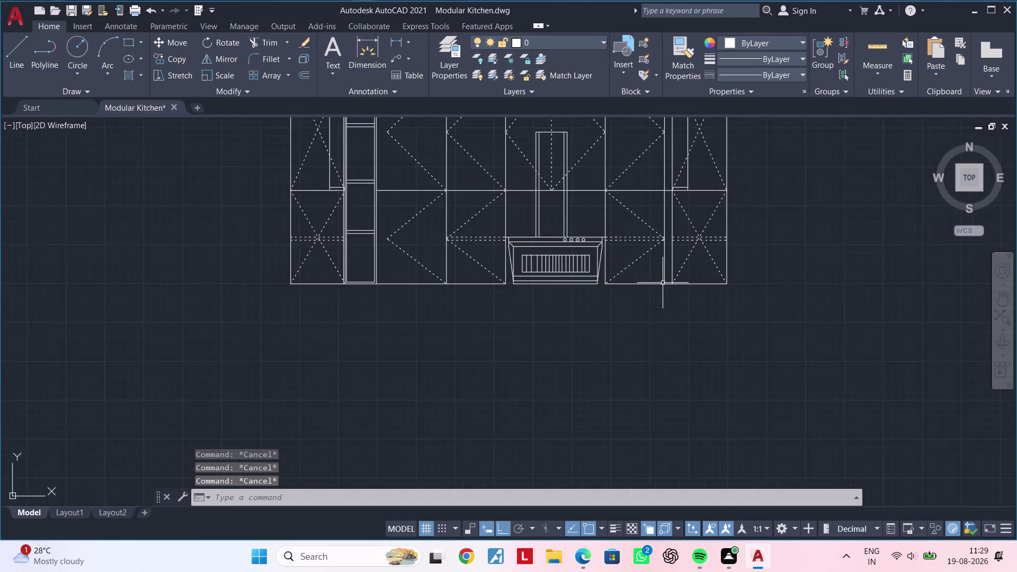
middle_drag(693, 328, 643, 349)
scroll(up, 3)
middle_drag(625, 341, 577, 369)
scroll(up, 3)
key(Escape)
key(Escape)
key(Escape)
text(o)
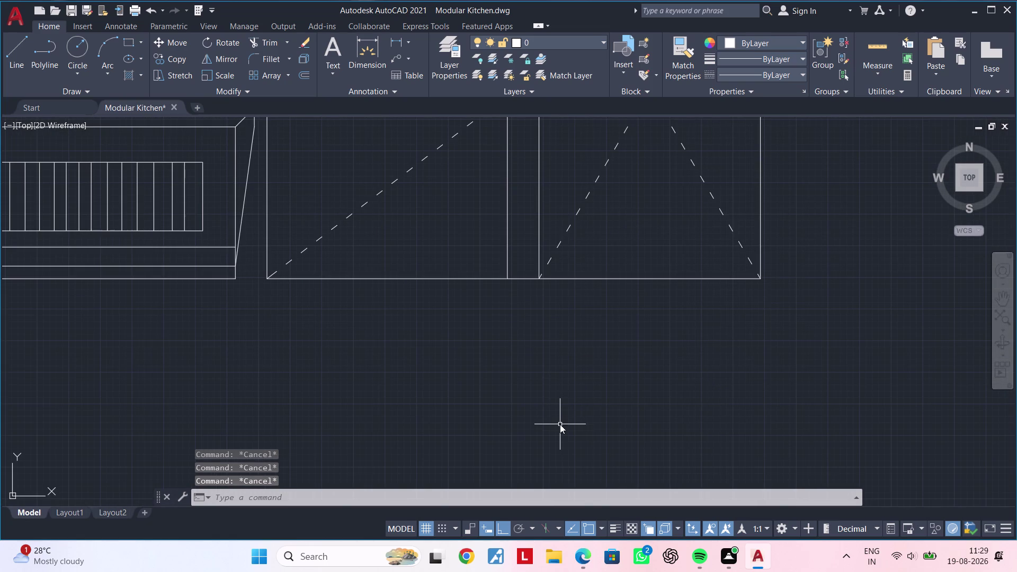
text(f 20)
key(Return)
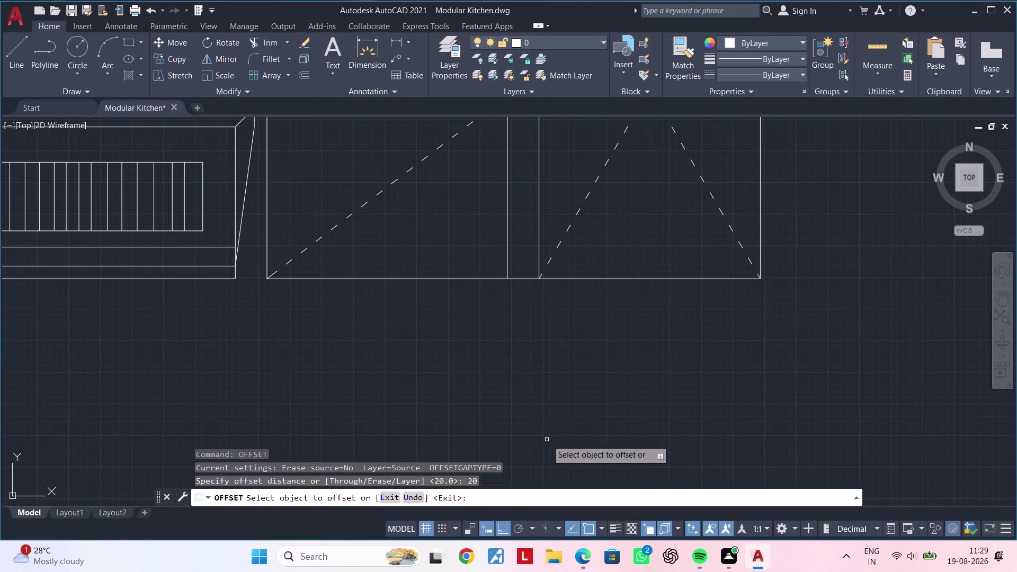
click(623, 277)
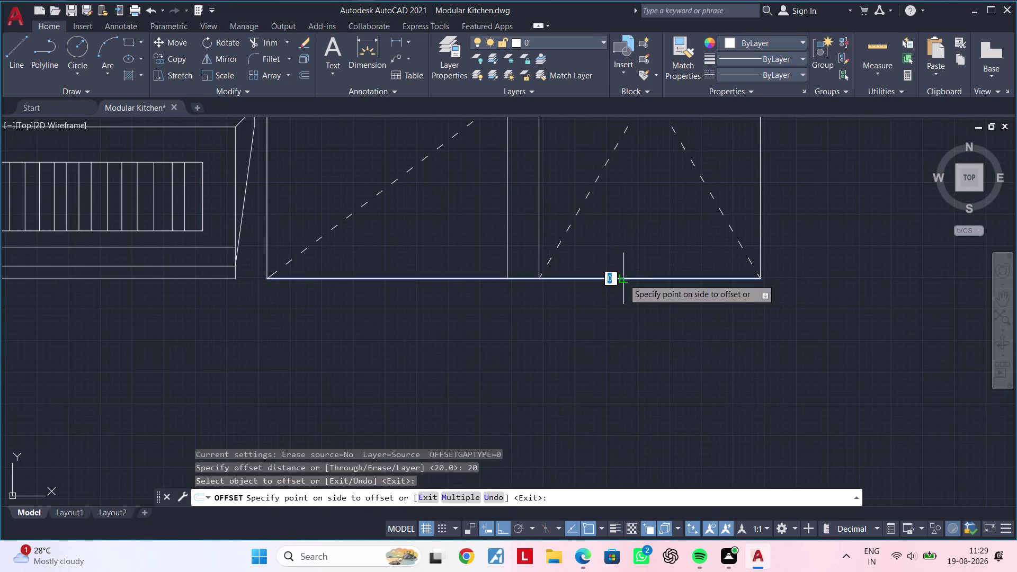
click(621, 312)
scroll(down, 3)
middle_drag(501, 336, 682, 291)
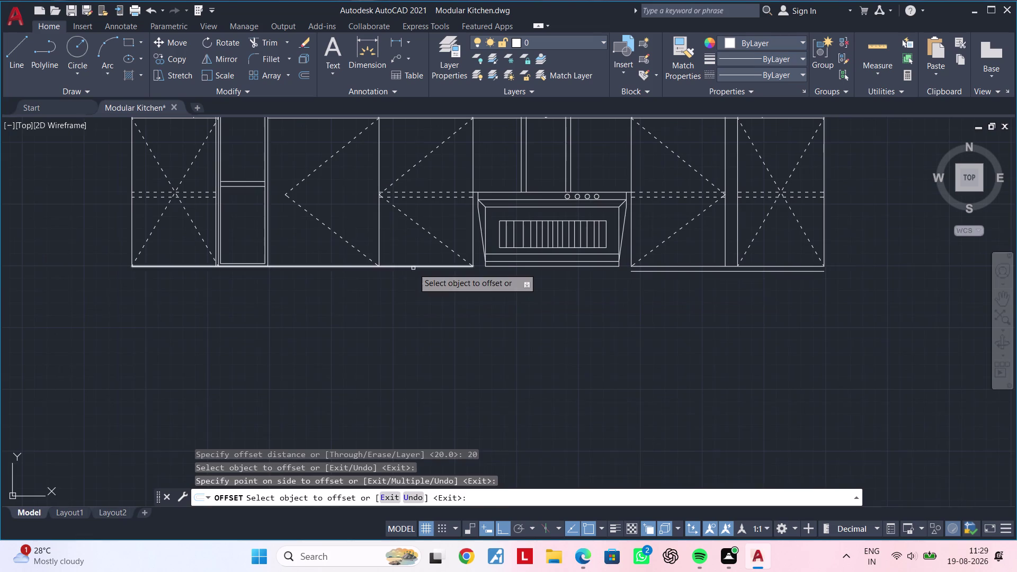
click(413, 268)
click(413, 300)
key(Escape)
key(Escape)
Draw a short vertical closing line from the left cabinet bottom corner to the plinth.
middle_drag(173, 272, 264, 262)
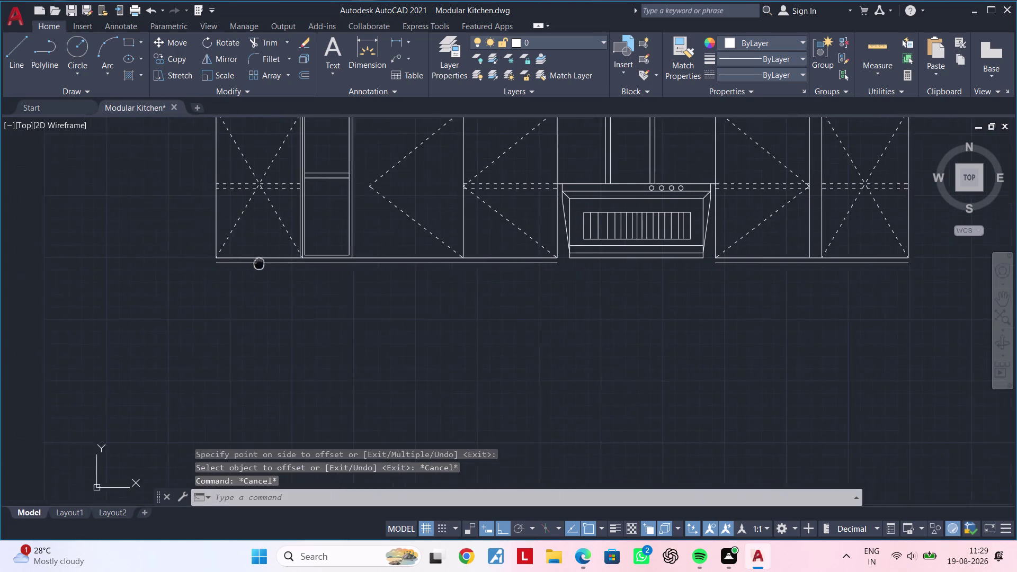
middle_drag(264, 261, 294, 255)
scroll(up, 3)
middle_drag(311, 278, 231, 330)
middle_drag(290, 294, 249, 315)
key(Escape)
key(Escape)
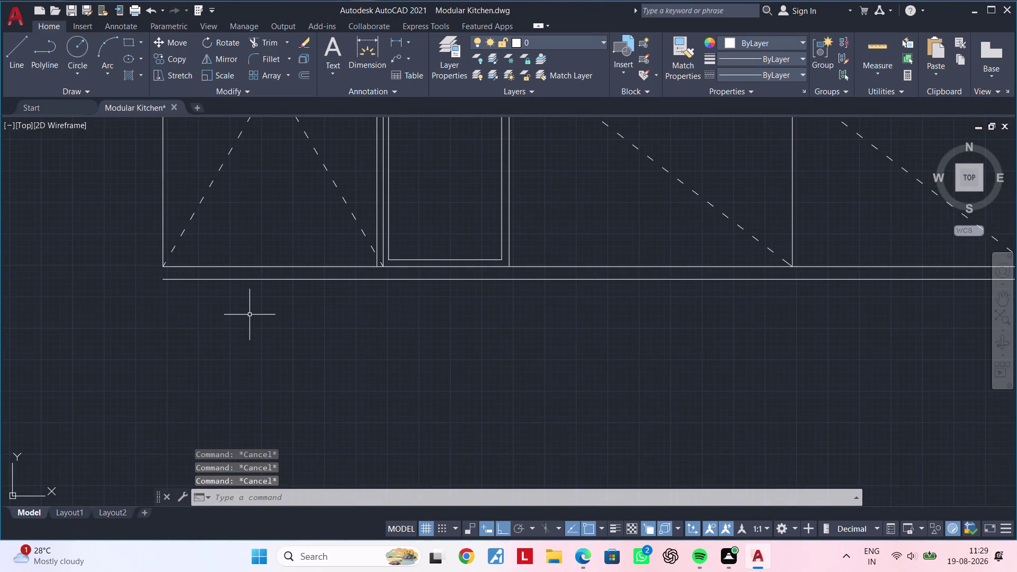
key(l)
key(space)
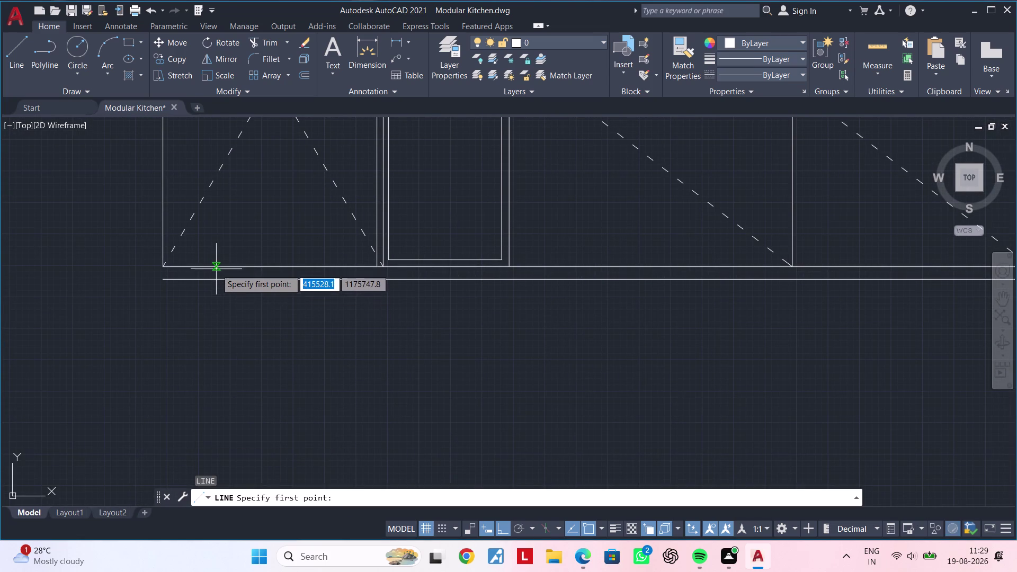
click(219, 267)
click(222, 281)
key(Escape)
key(Escape)
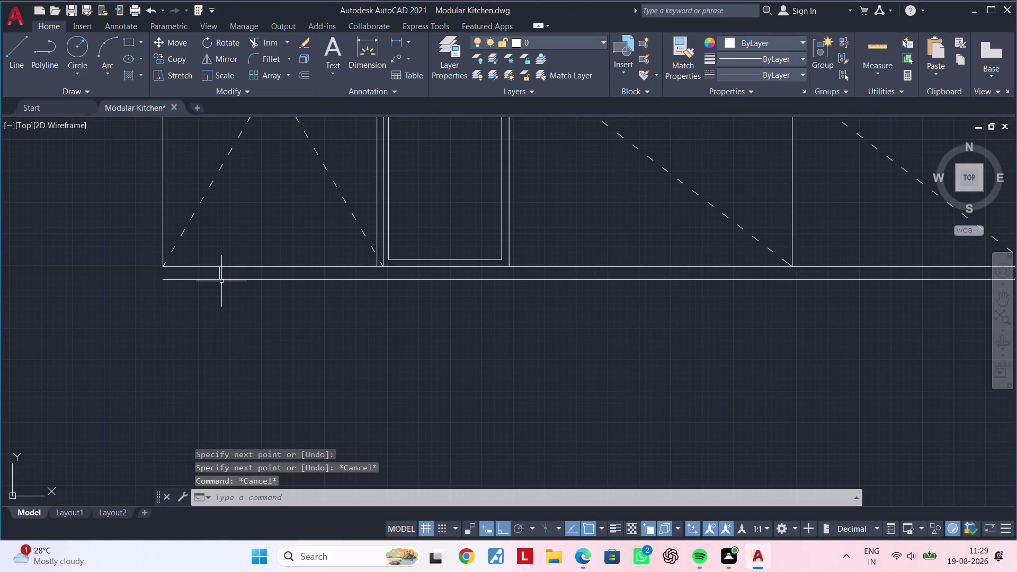
Extend the left and right plinth lines so they run continuously beneath the hood.
key(t)
key(r)
key(space)
click(206, 279)
scroll(down, 3)
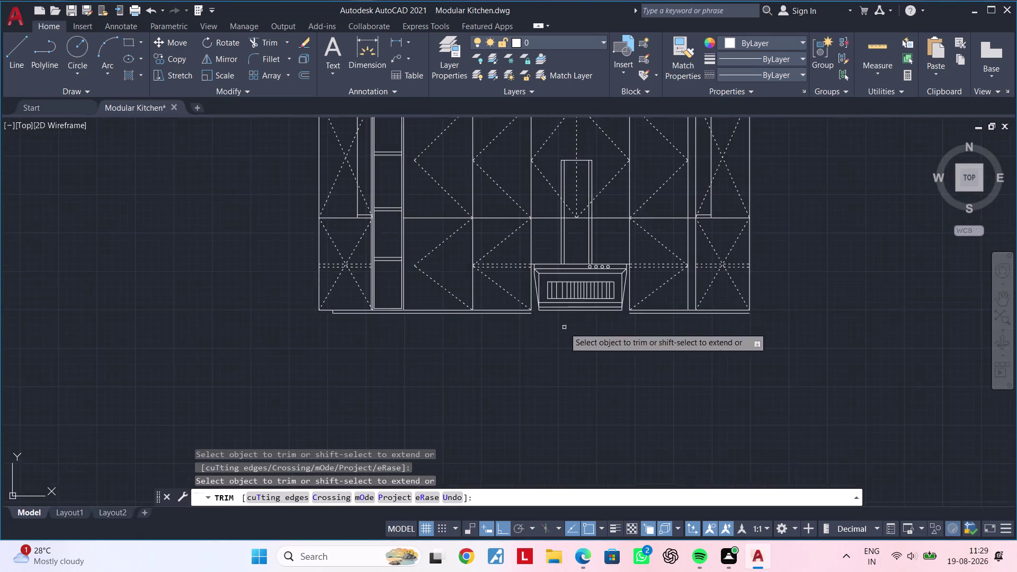
middle_drag(564, 327, 301, 322)
scroll(up, 3)
middle_drag(328, 323, 405, 330)
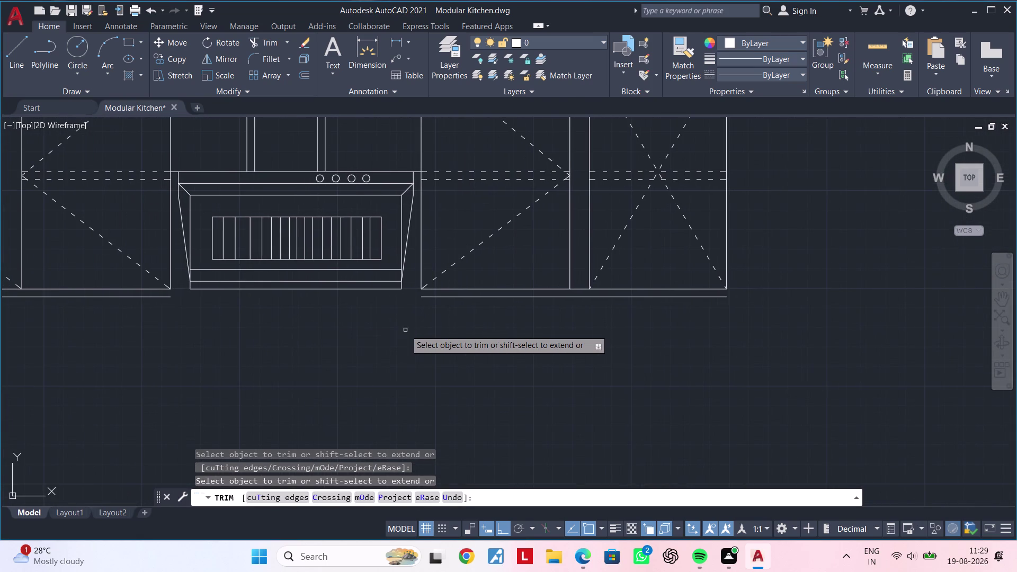
key(Escape)
key(Escape)
middle_drag(288, 318, 350, 310)
key(Escape)
key(Escape)
key(e)
key(x)
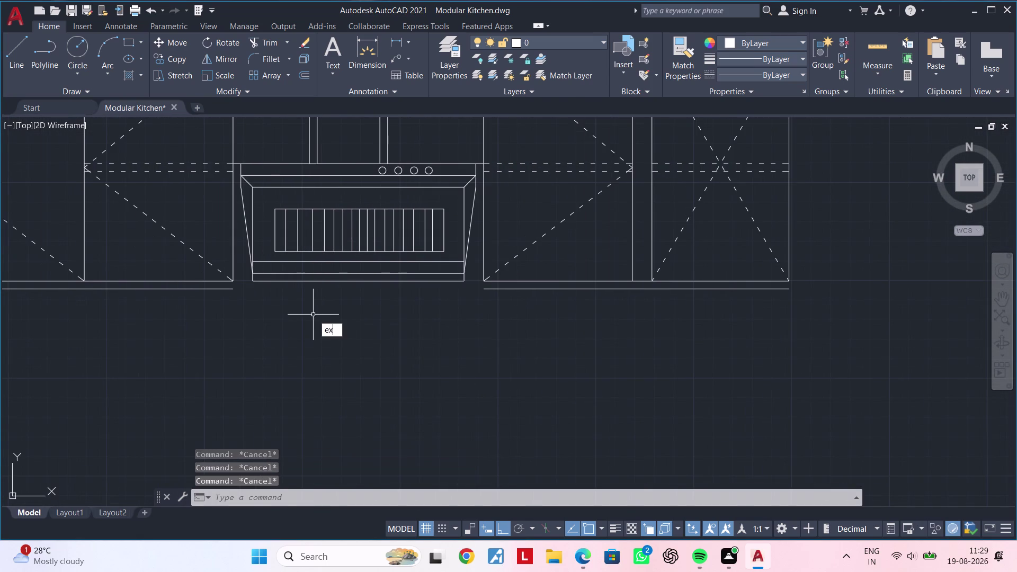
key(space)
click(232, 274)
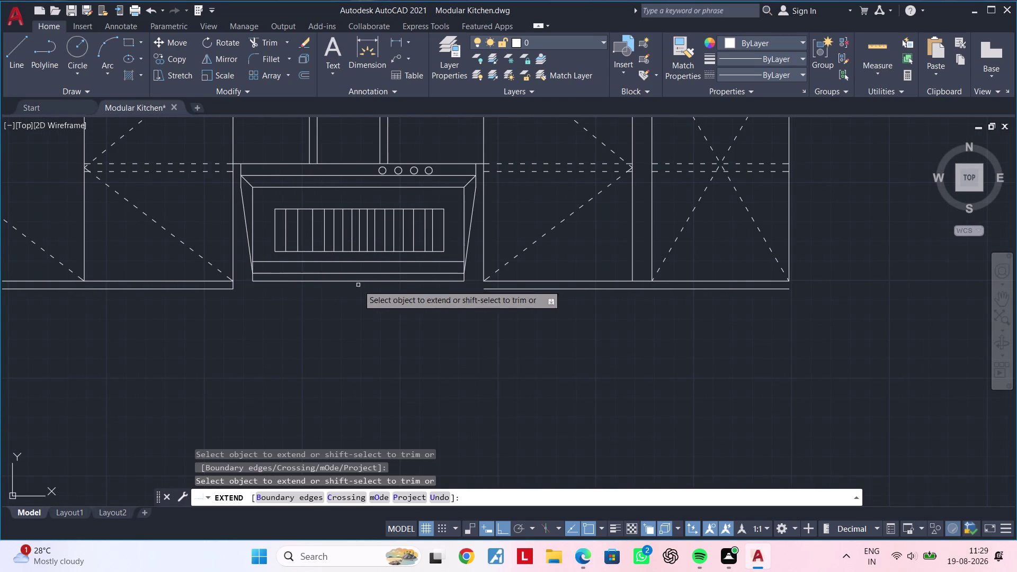
click(483, 267)
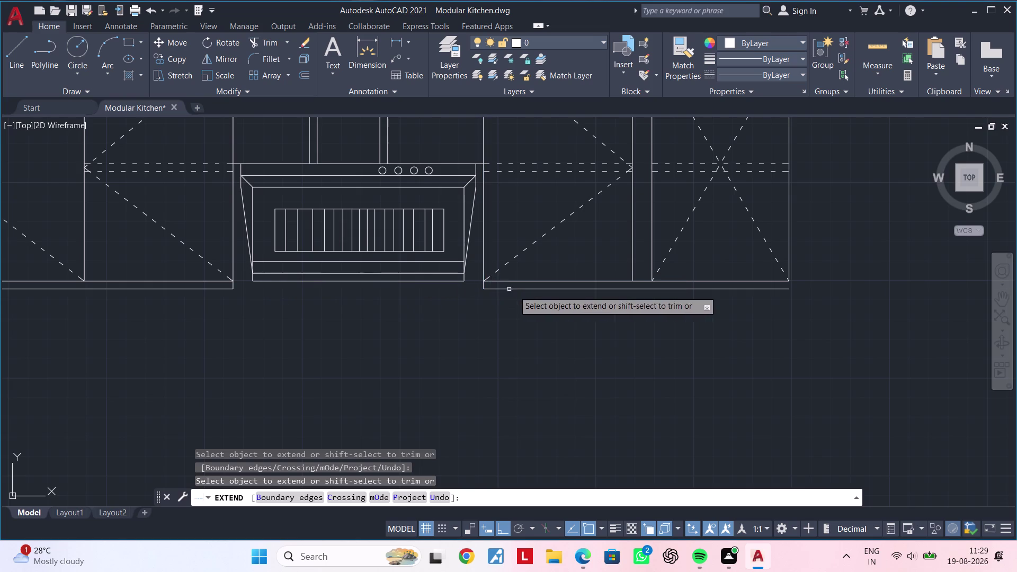
key(Escape)
Draw a short vertical closing line at the right end of the plinth.
middle_drag(554, 300, 338, 311)
scroll(up, 3)
middle_drag(530, 316, 359, 330)
key(Escape)
key(Escape)
key(l)
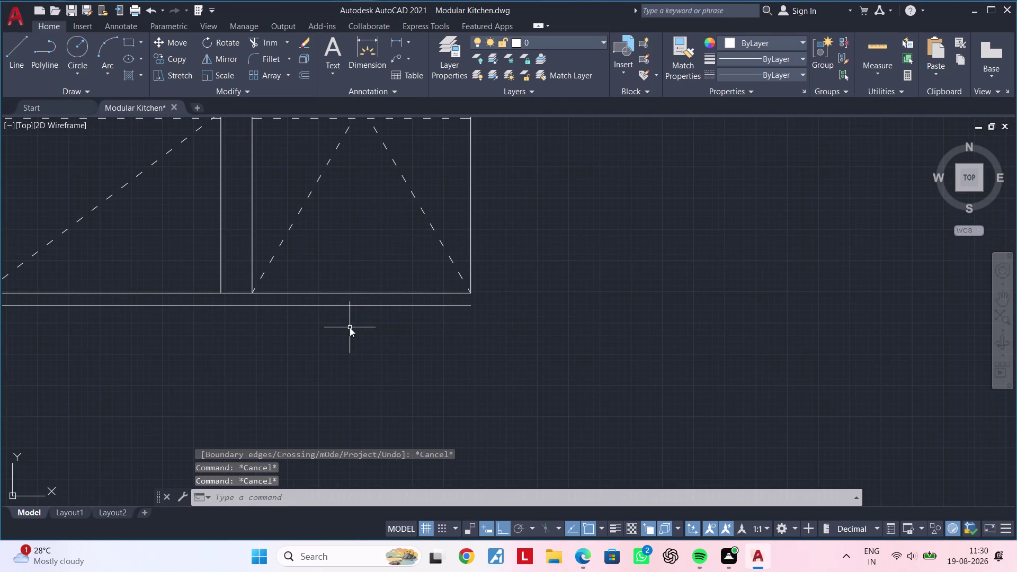
key(space)
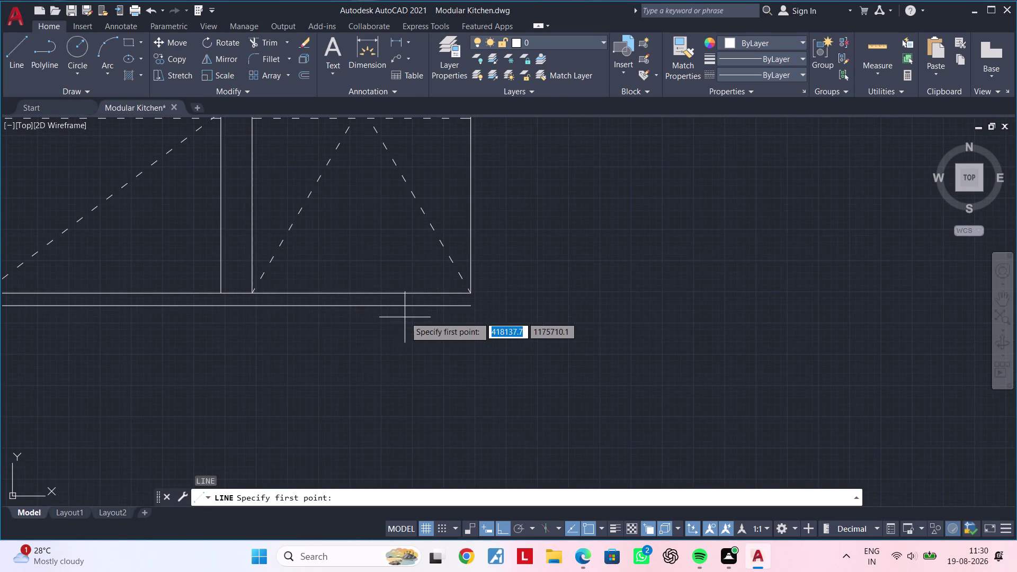
scroll(up, 3)
click(459, 297)
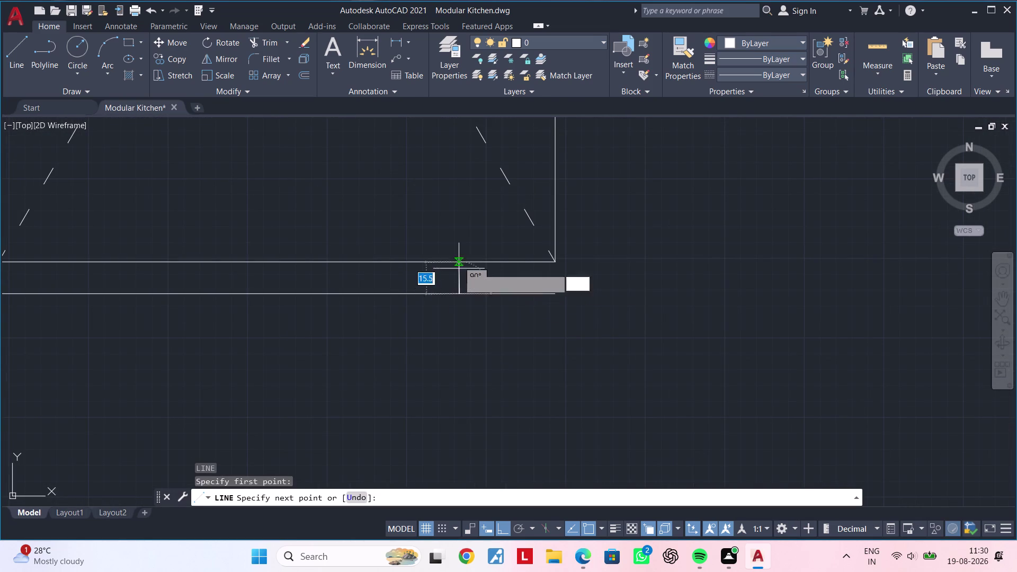
click(459, 261)
key(Escape)
key(Escape)
Start a trim on the right end, then zoom out to view the whole drawing.
key(t)
key(r)
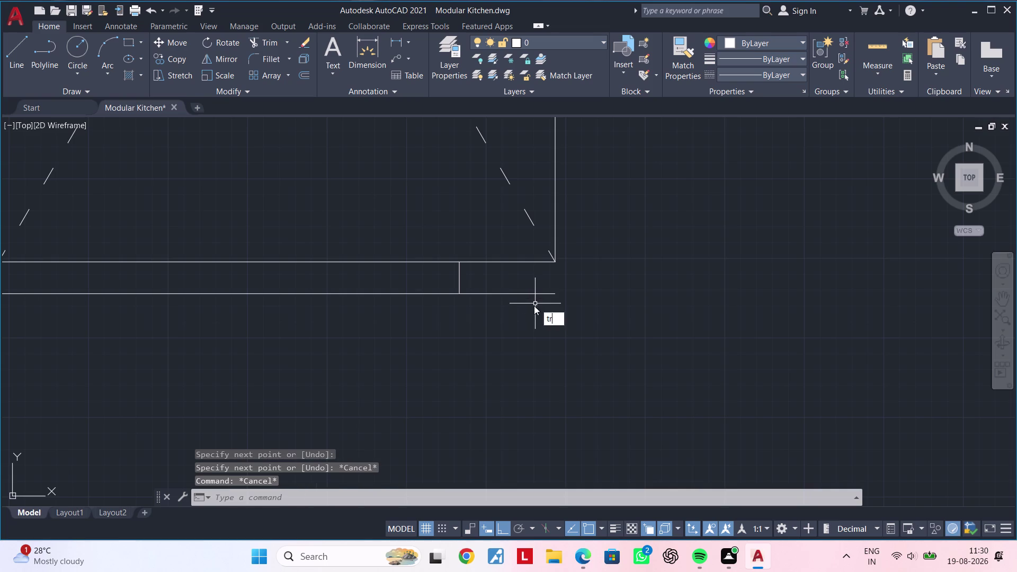
key(space)
click(522, 293)
scroll(down, 3)
middle_drag(550, 327, 596, 296)
scroll(down, 3)
middle_drag(580, 319, 608, 285)
key(Escape)
key(Escape)
scroll(down, 3)
middle_drag(561, 304, 599, 284)
key(Escape)
middle_drag(576, 287, 585, 281)
key(Escape)
key(Escape)
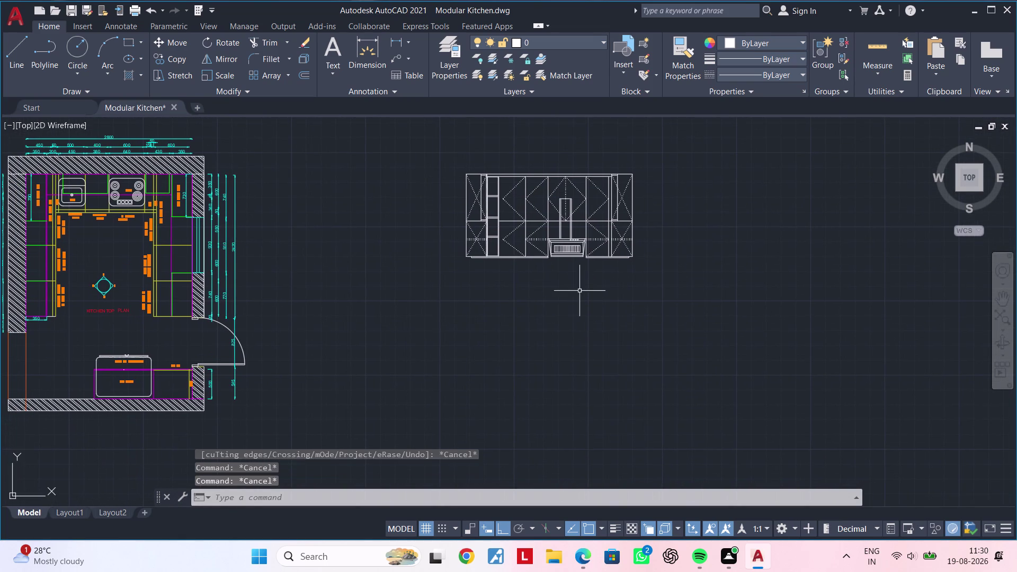
Offset the plinth line 600 below, then offset that copy 40 further down.
middle_drag(603, 284, 501, 288)
key(Escape)
key(Escape)
key(Escape)
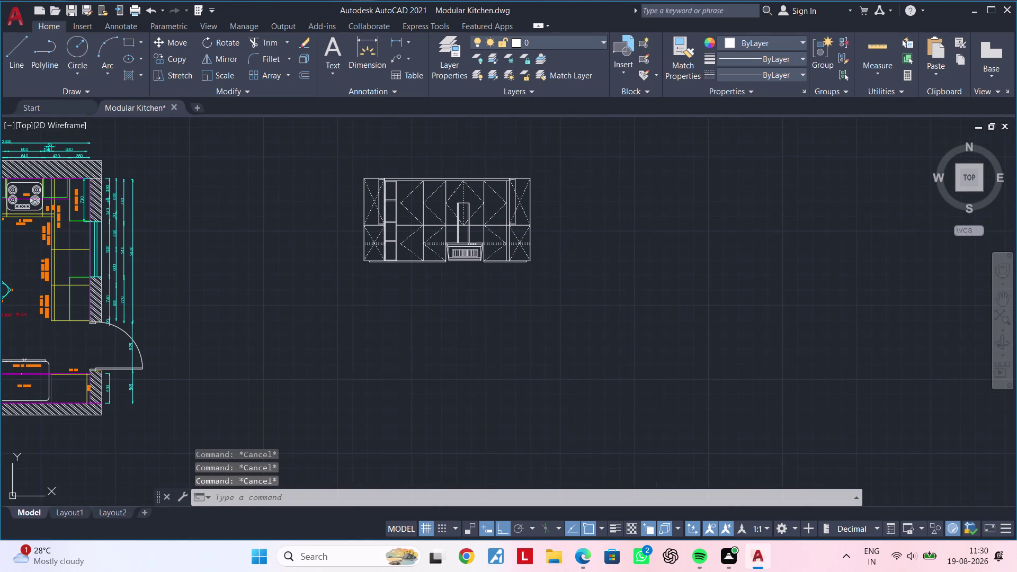
key(Escape)
key(Escape)
key(Escape)
key(Escape)
key(Escape)
scroll(up, 3)
middle_drag(505, 296, 492, 337)
key(Escape)
key(Escape)
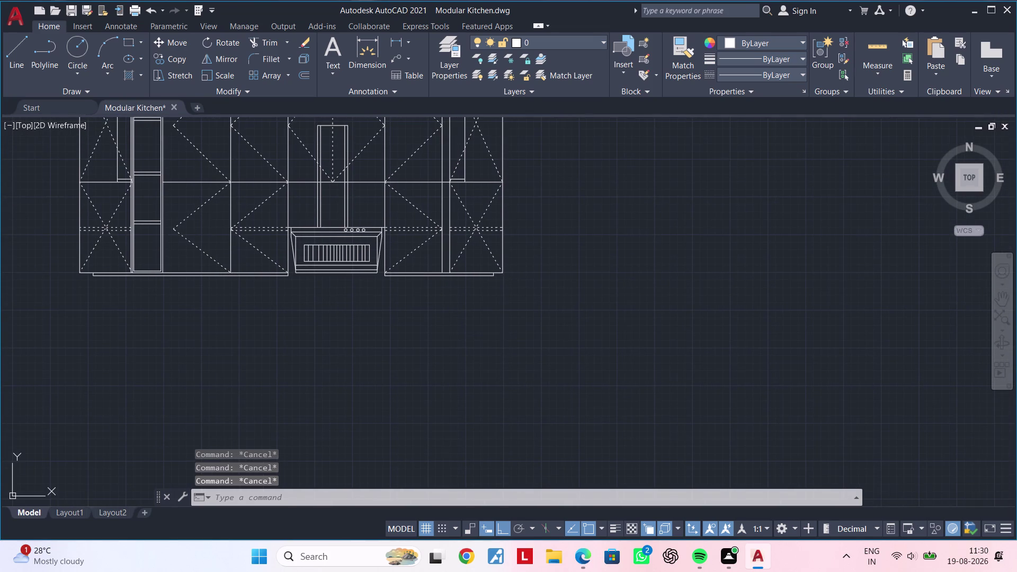
text(of 600)
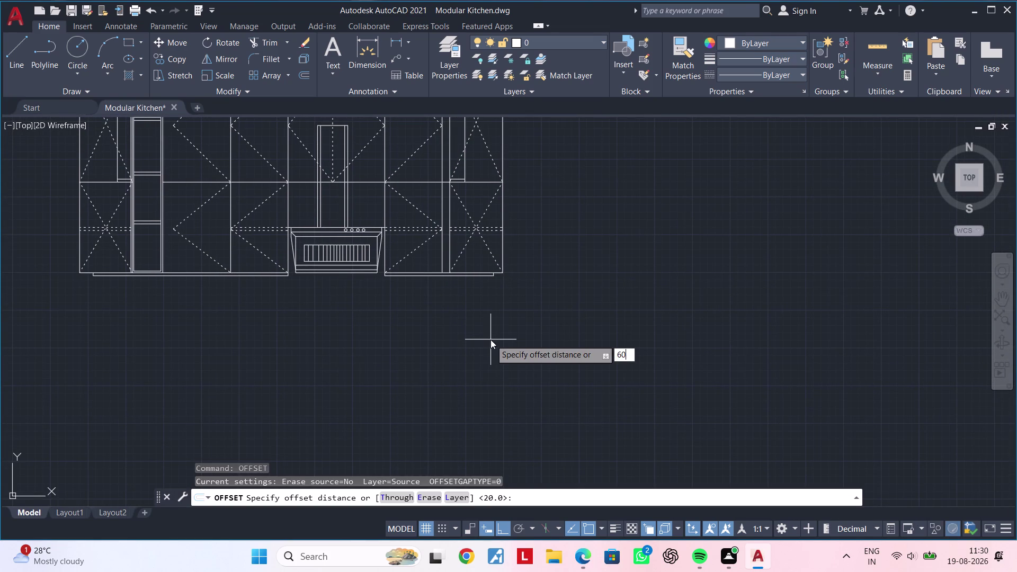
key(Return)
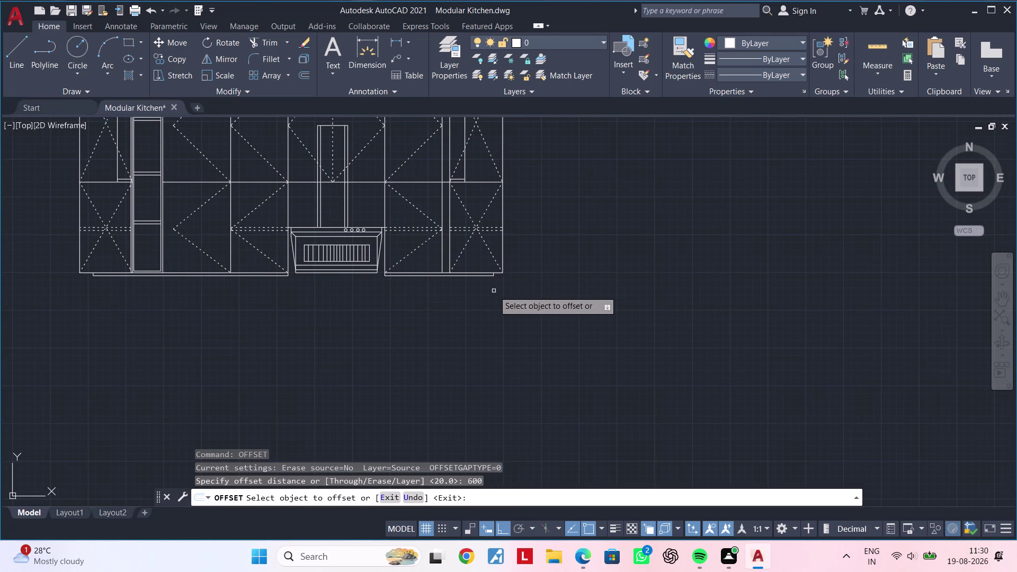
scroll(up, 3)
click(536, 216)
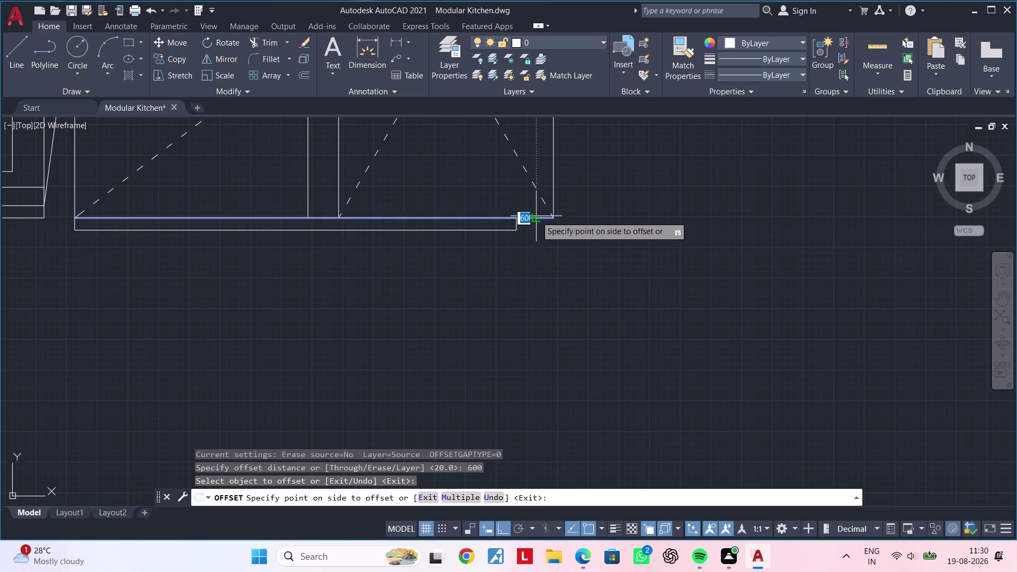
scroll(down, 3)
middle_drag(548, 367, 550, 243)
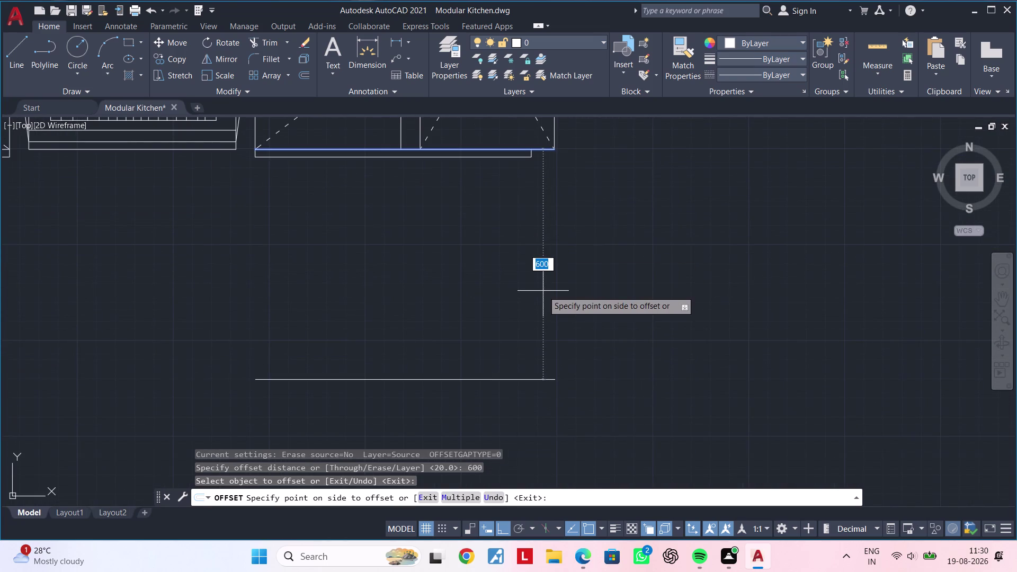
click(539, 303)
scroll(down, 3)
middle_drag(540, 316, 559, 219)
middle_drag(551, 247, 553, 229)
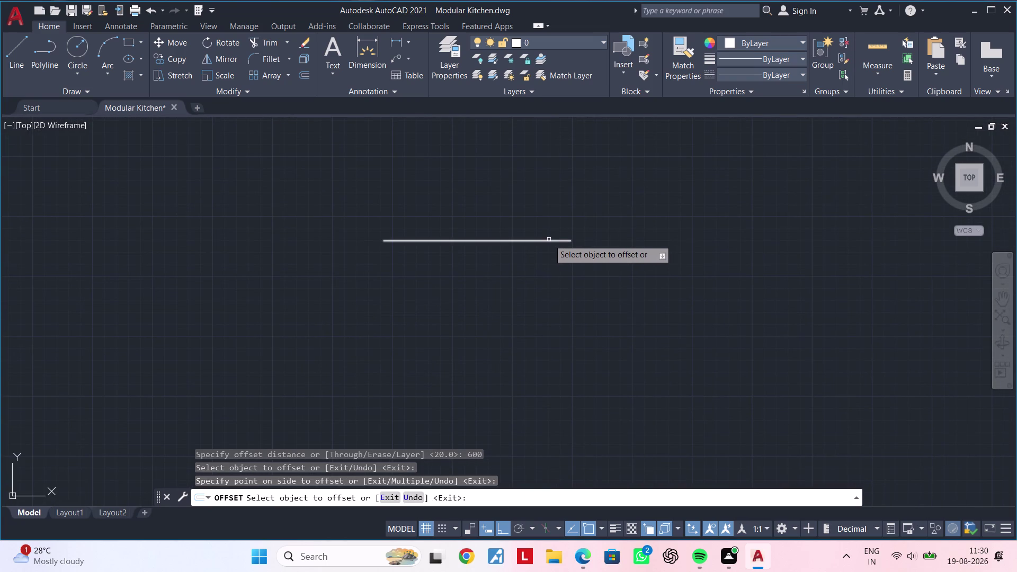
key(space)
key(space)
text(4)
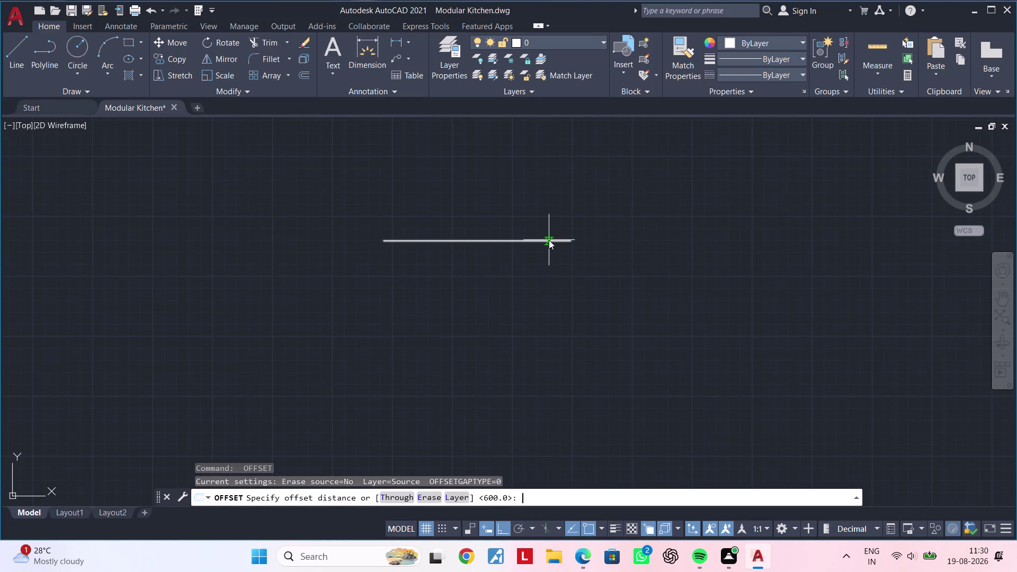
text(0)
key(Return)
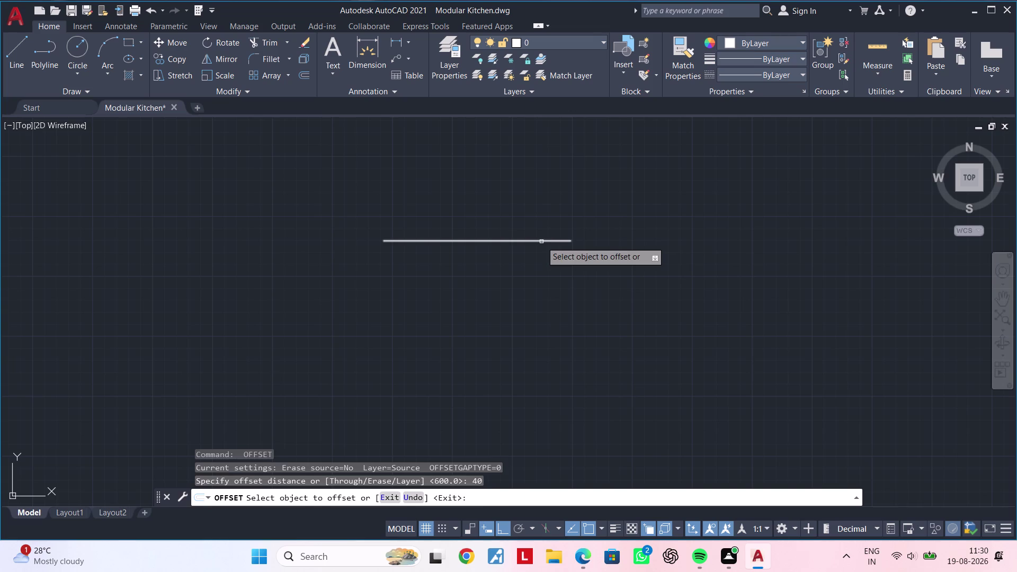
click(541, 241)
click(534, 282)
key(space)
Offset the lower line 720 further down, then add a copy 100 away.
key(space)
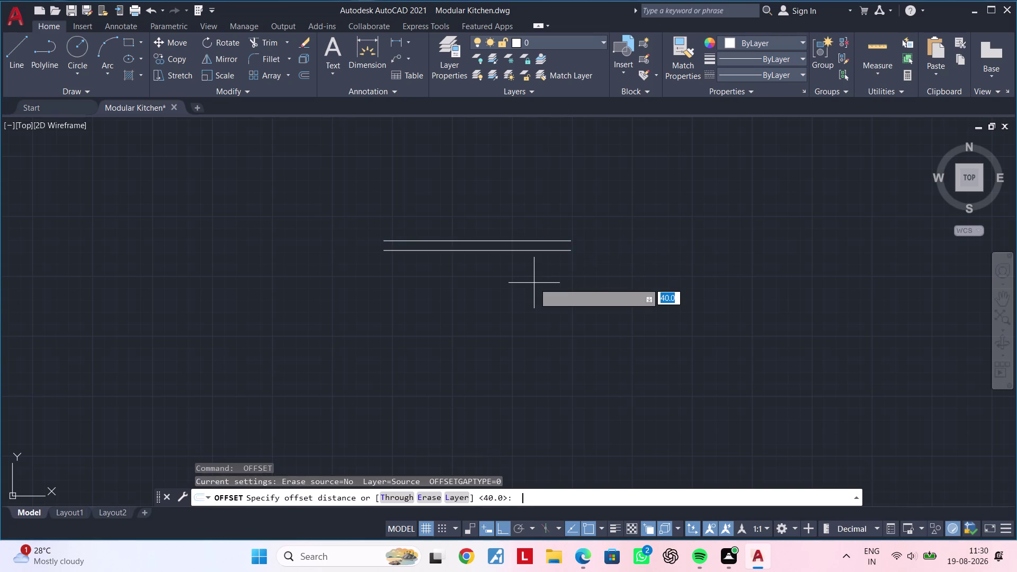
text(720)
key(Return)
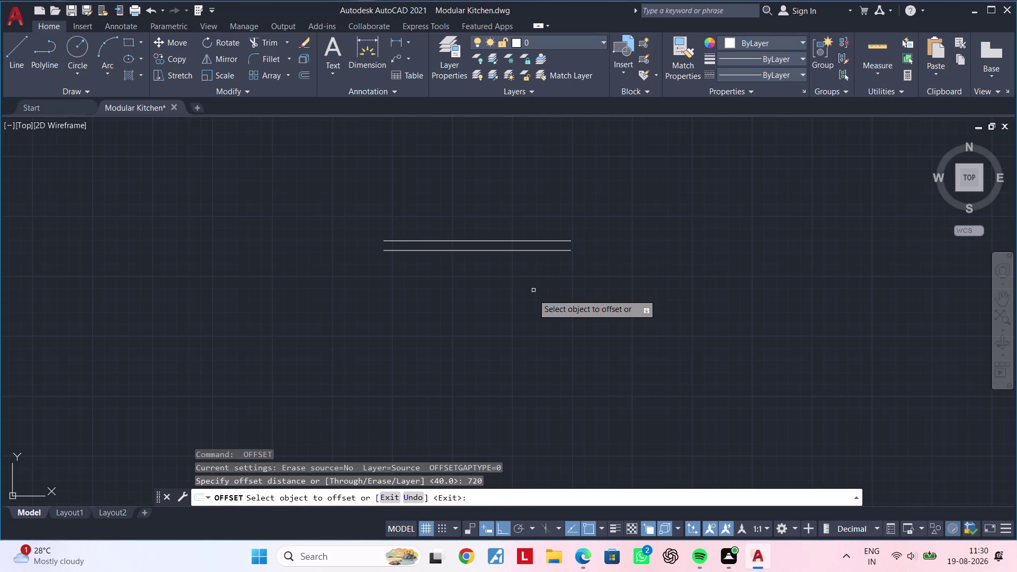
click(496, 249)
click(493, 318)
middle_click(515, 157)
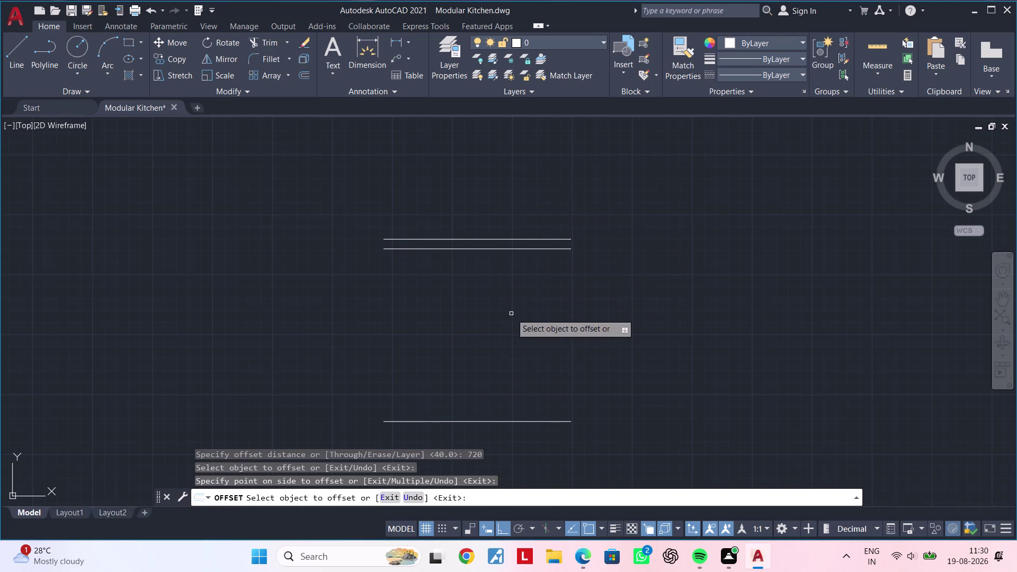
middle_drag(511, 313, 525, 181)
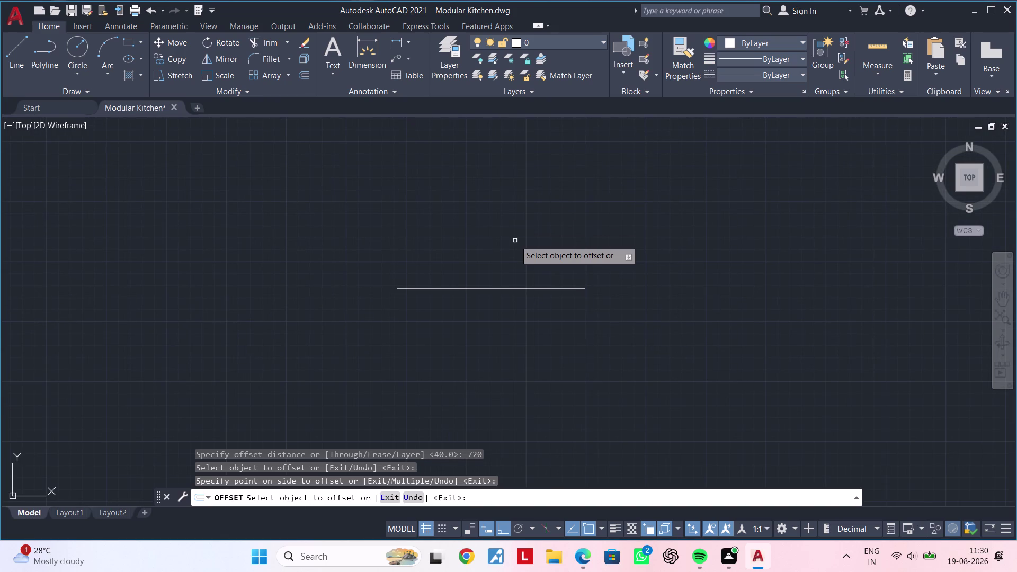
key(space)
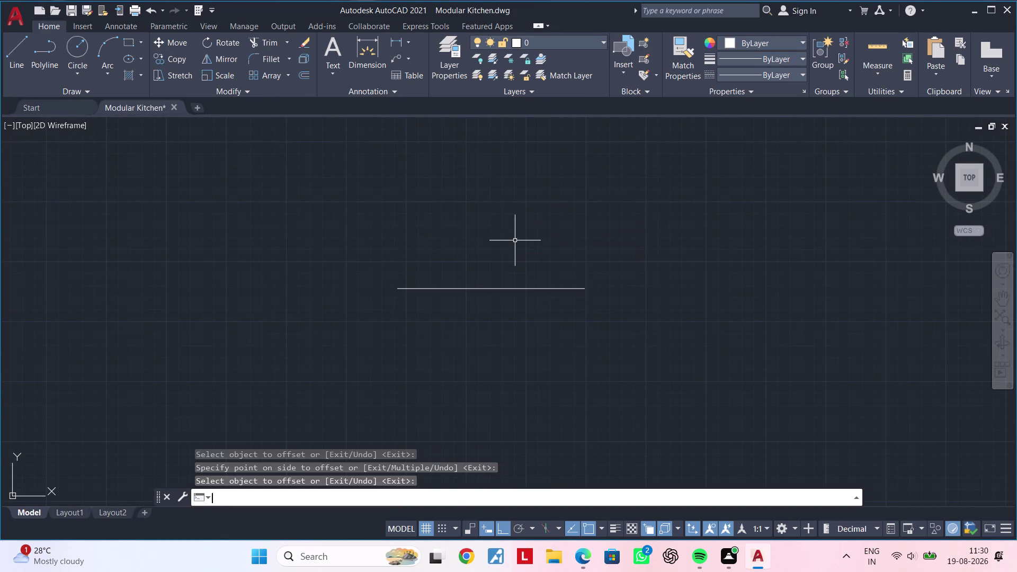
key(space)
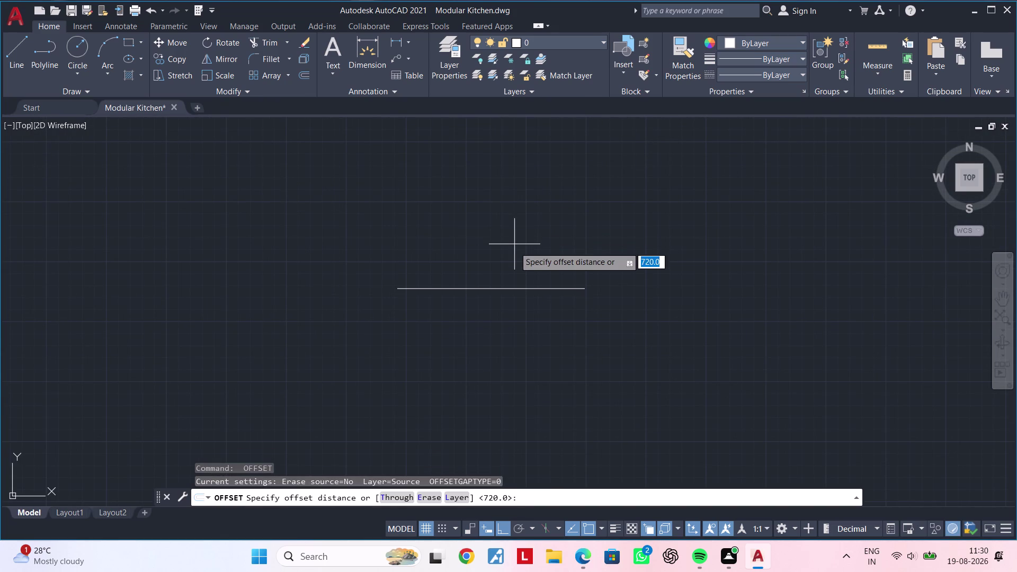
text(100)
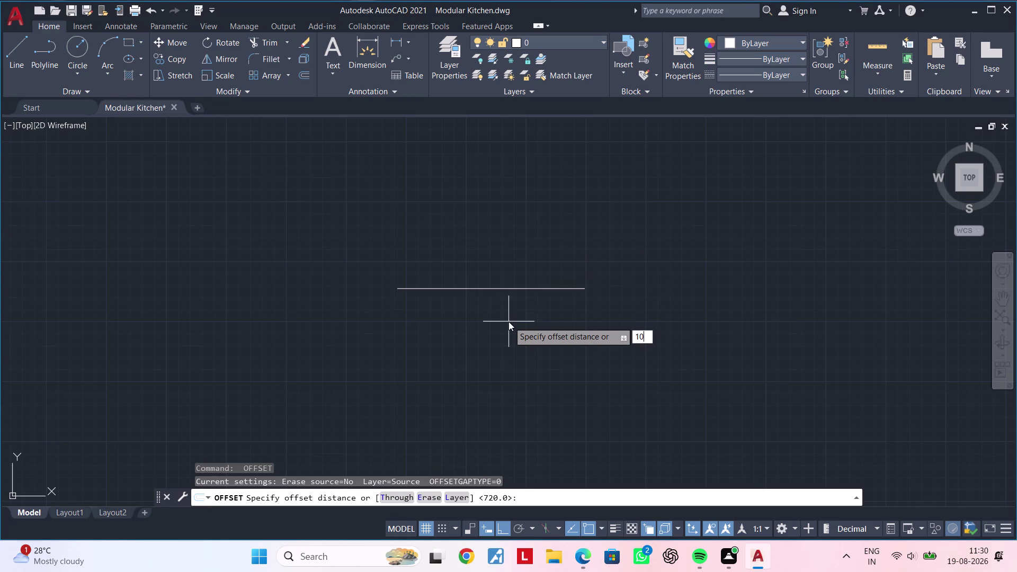
key(Return)
click(548, 286)
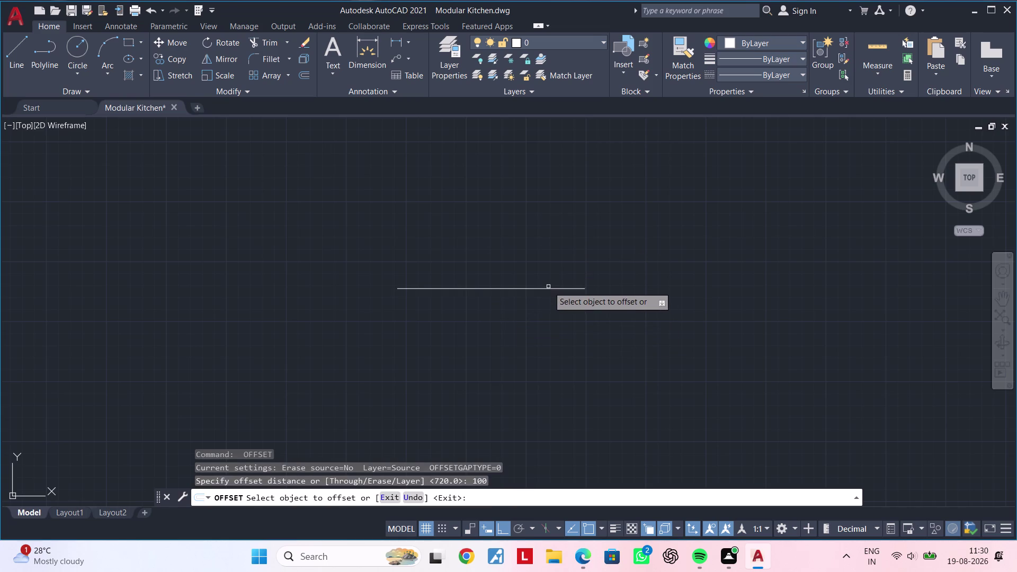
click(548, 287)
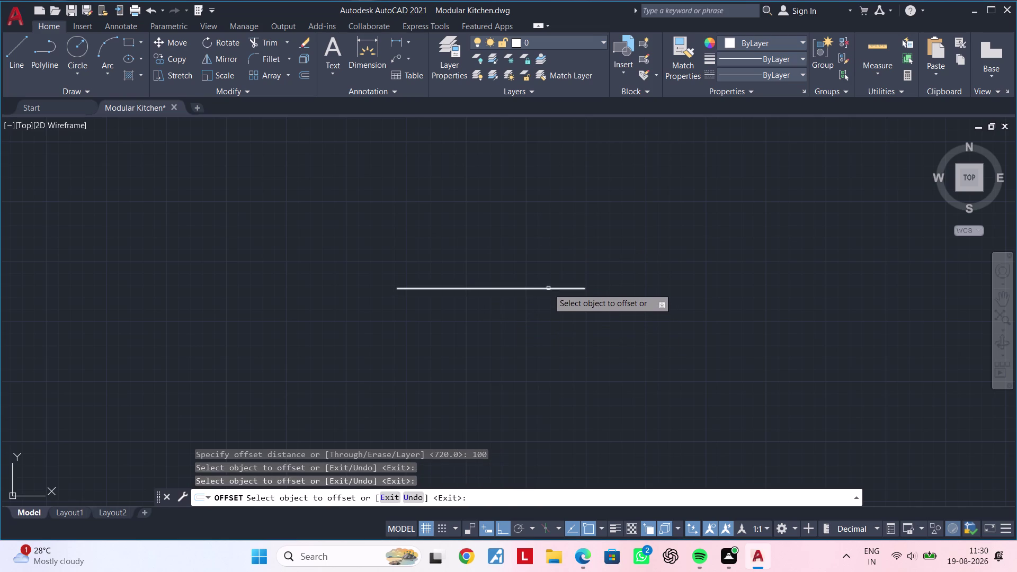
click(548, 289)
click(554, 333)
scroll(down, 3)
middle_drag(555, 336, 627, 319)
key(Escape)
key(Escape)
key(Escape)
key(Escape)
key(Escape)
key(Escape)
key(Escape)
key(Escape)
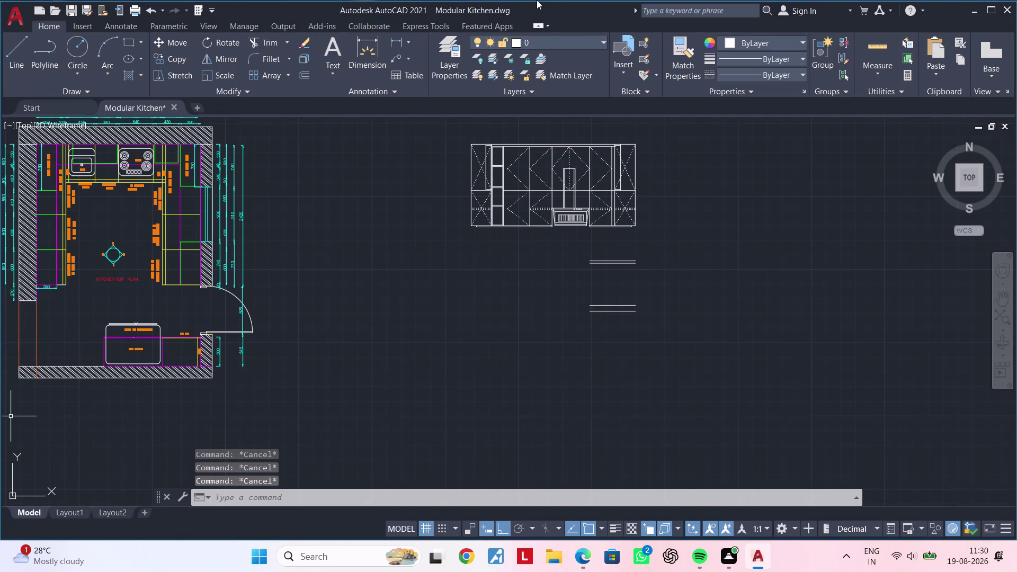
Place a vertical construction line (XL) through the elevation's left edge.
key(Escape)
key(Escape)
middle_drag(494, 254, 520, 225)
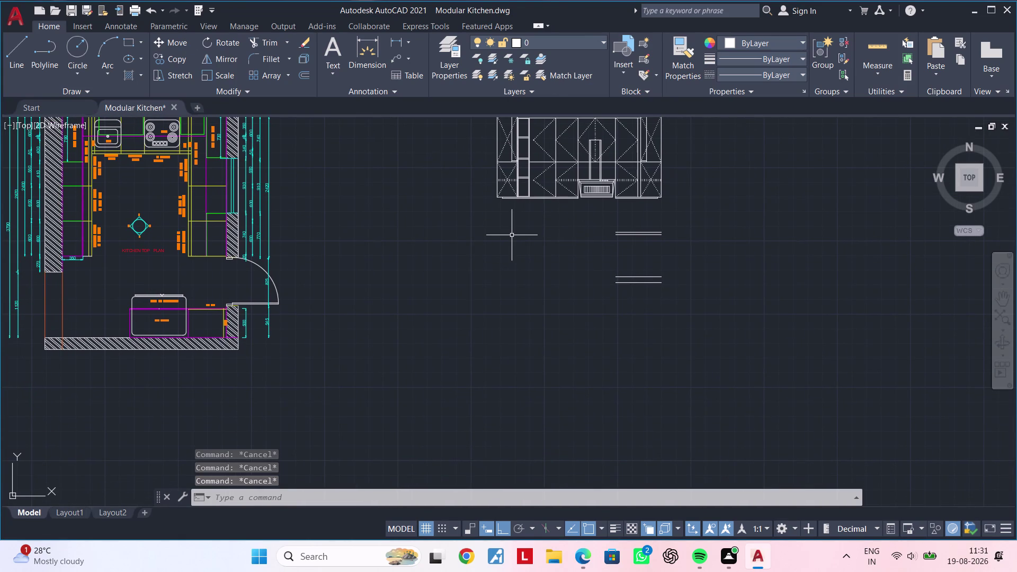
key(Escape)
middle_drag(492, 225, 447, 244)
key(Escape)
key(Escape)
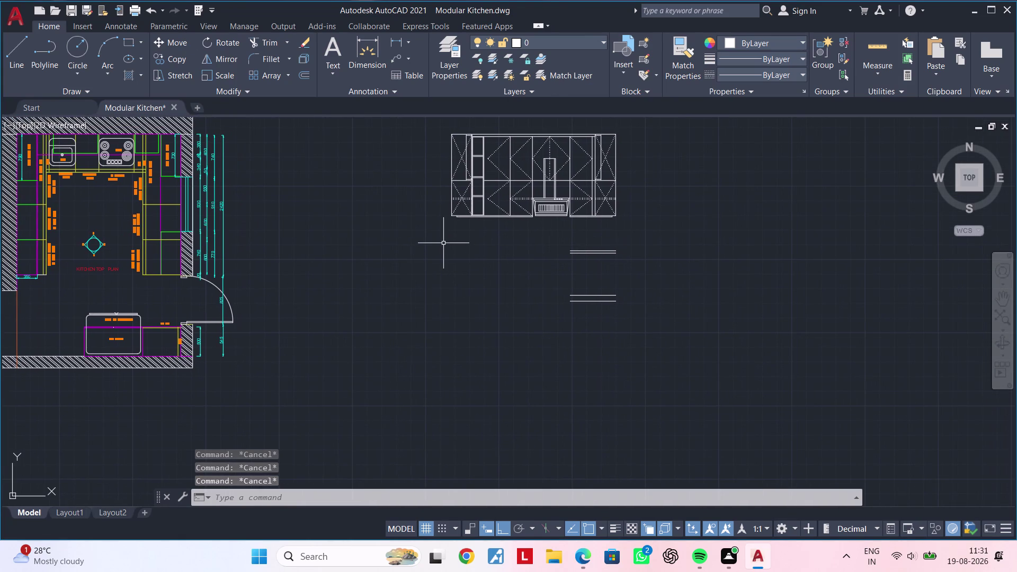
text(xl)
key(space)
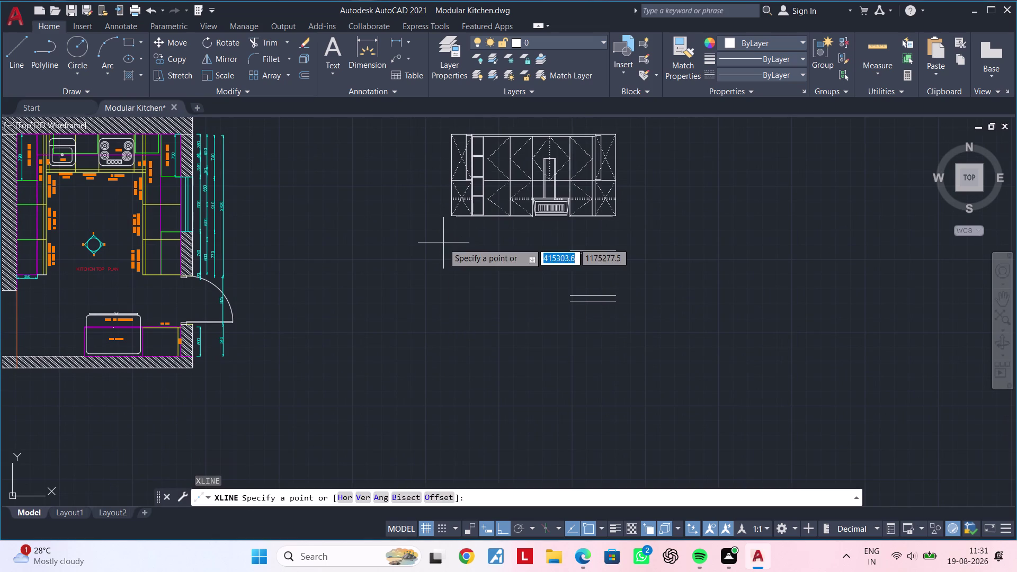
text(v)
key(space)
scroll(up, 3)
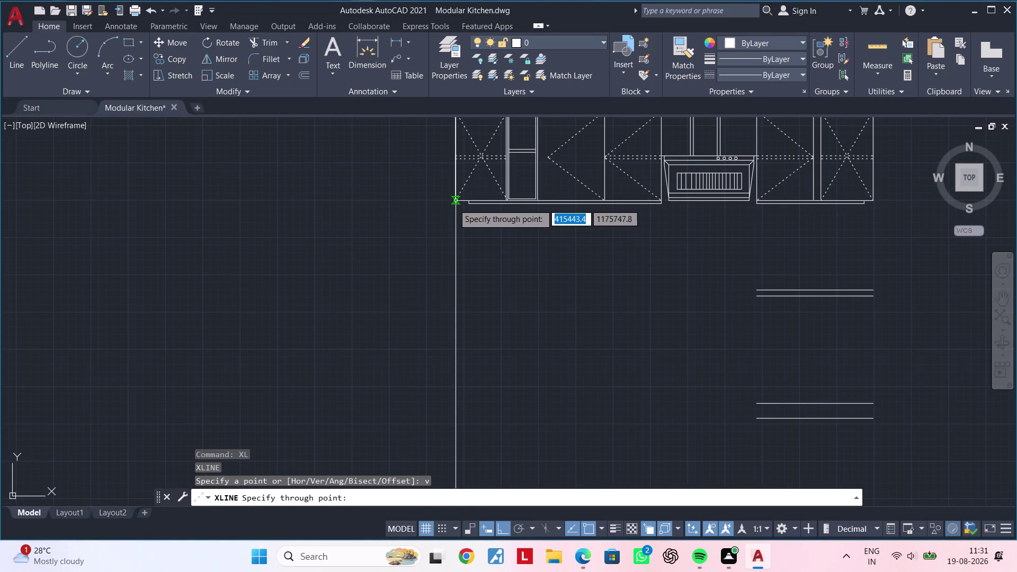
click(453, 203)
scroll(down, 3)
middle_drag(480, 243, 446, 211)
key(Escape)
key(Escape)
key(Escape)
key(Escape)
key(Escape)
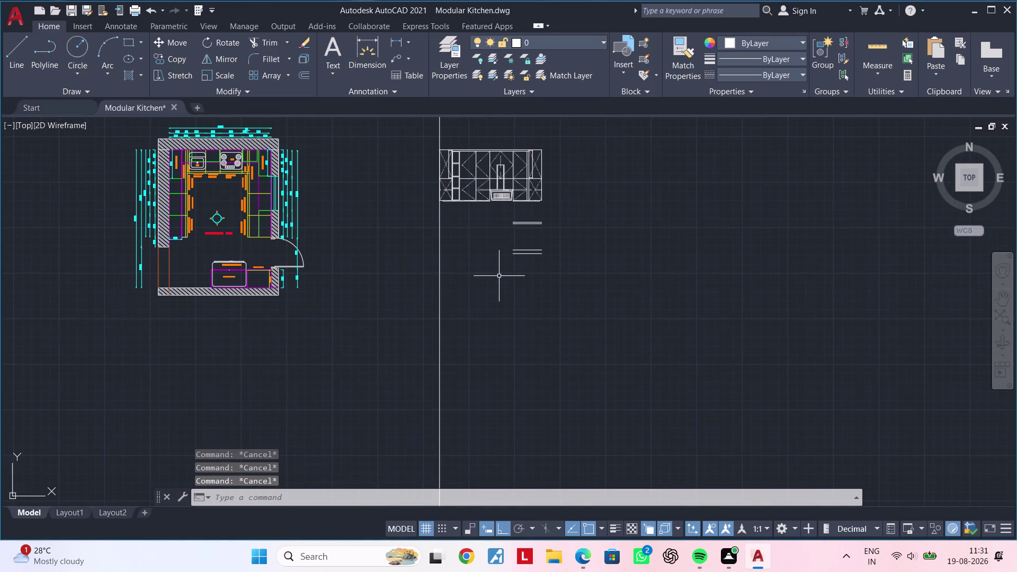
Extend the lower horizontal line to the vertical construction line.
text(ex)
key(space)
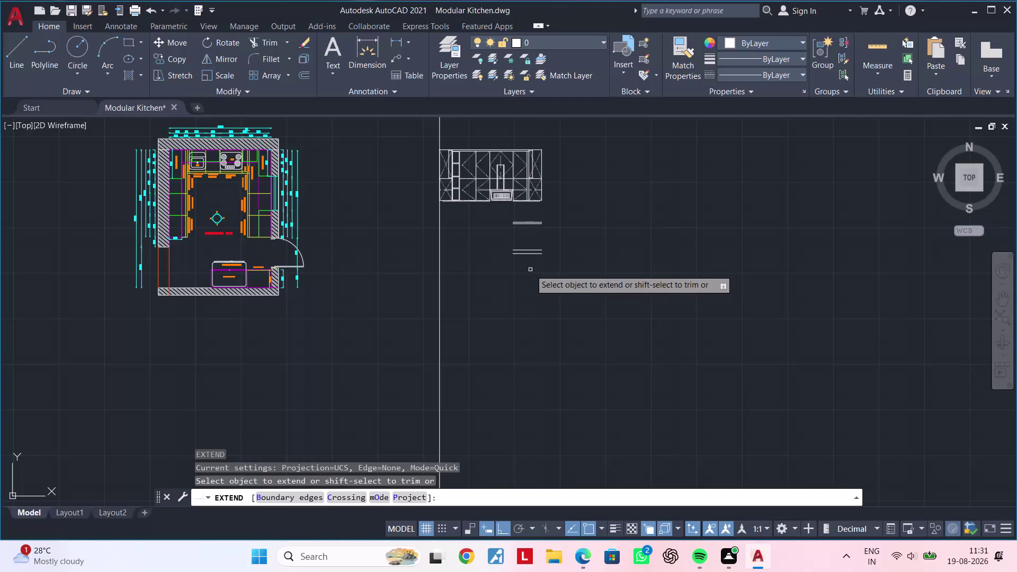
drag(530, 270, 530, 243)
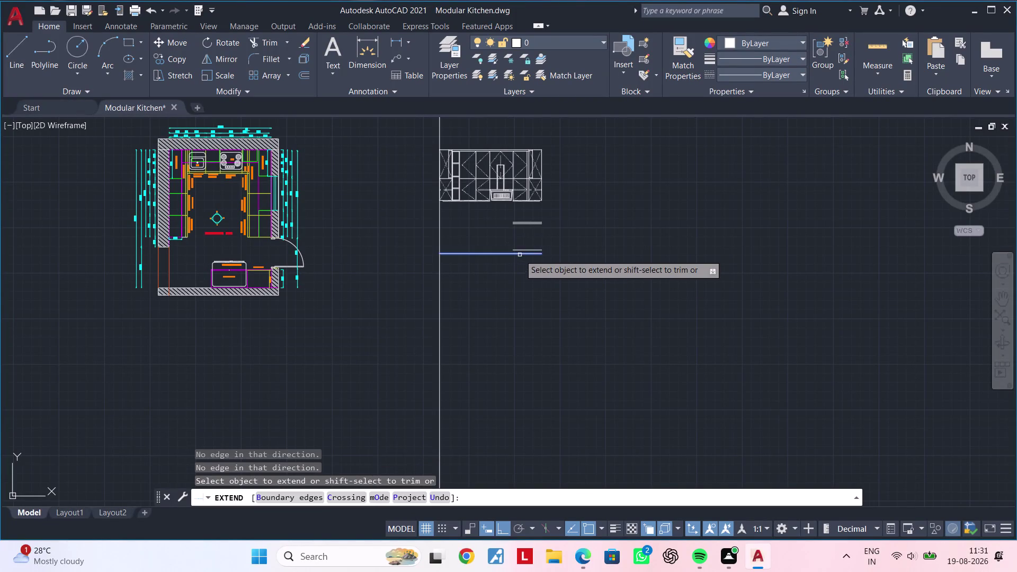